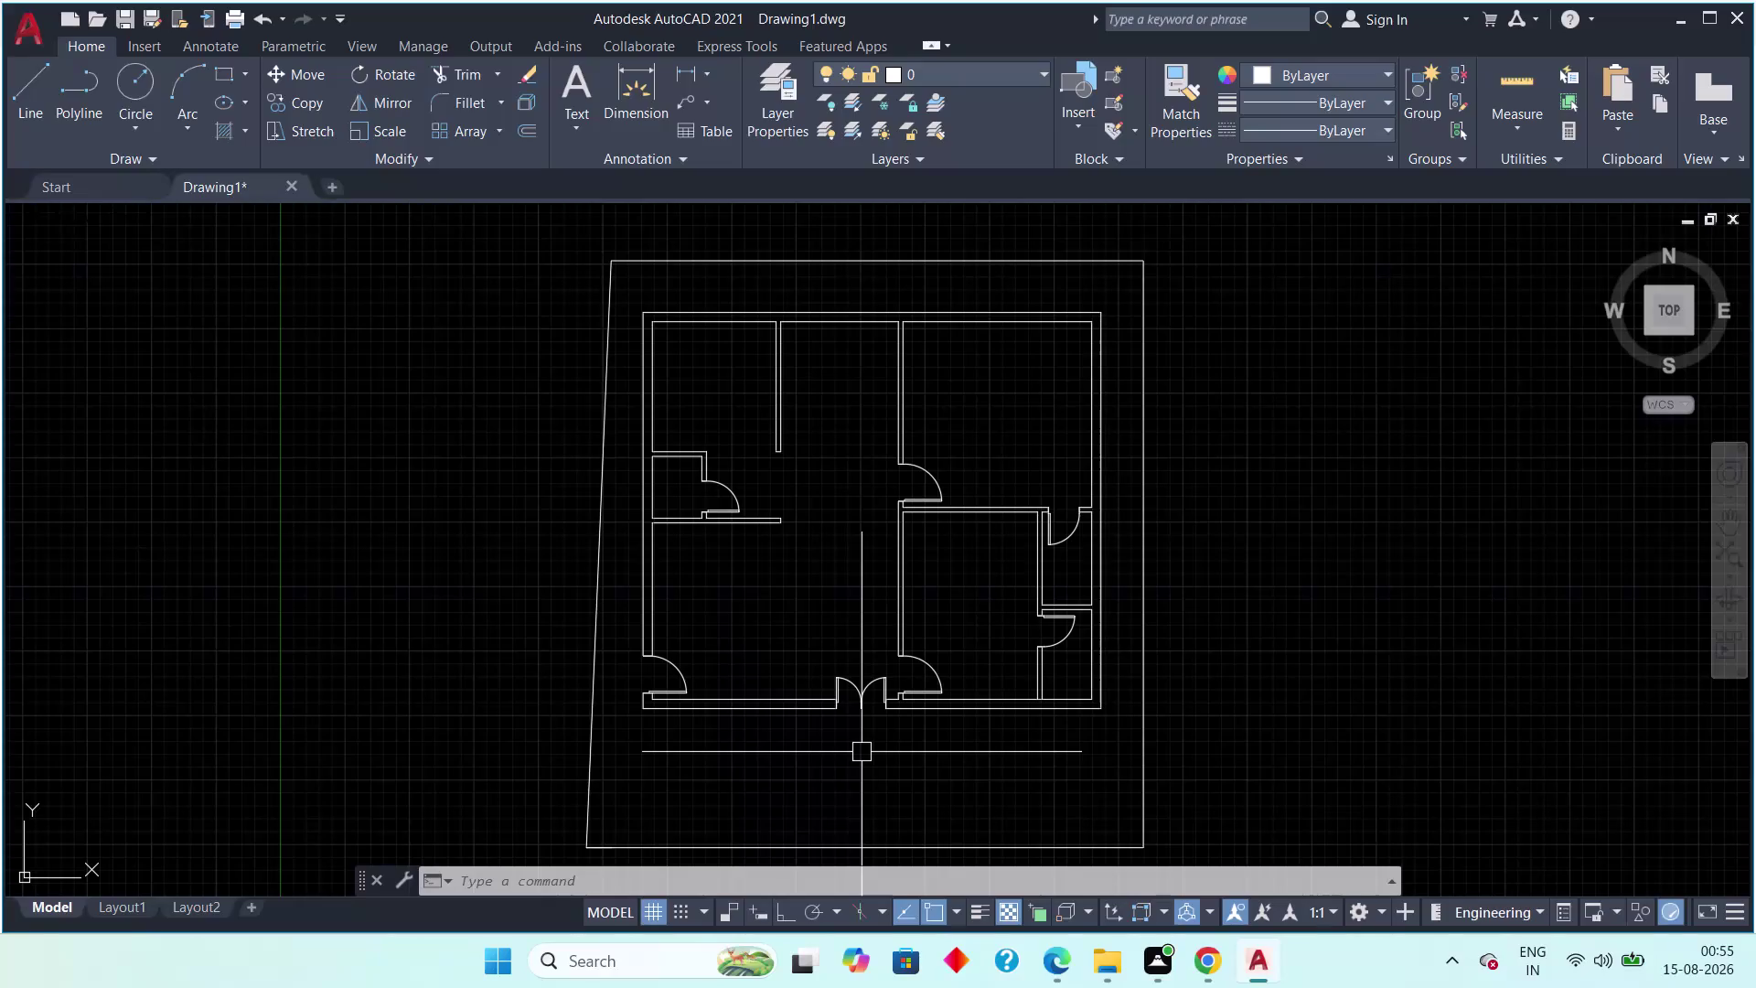
With Ortho on, start a line at the entrance wall and enter a 4' depth.
scroll(down, 3)
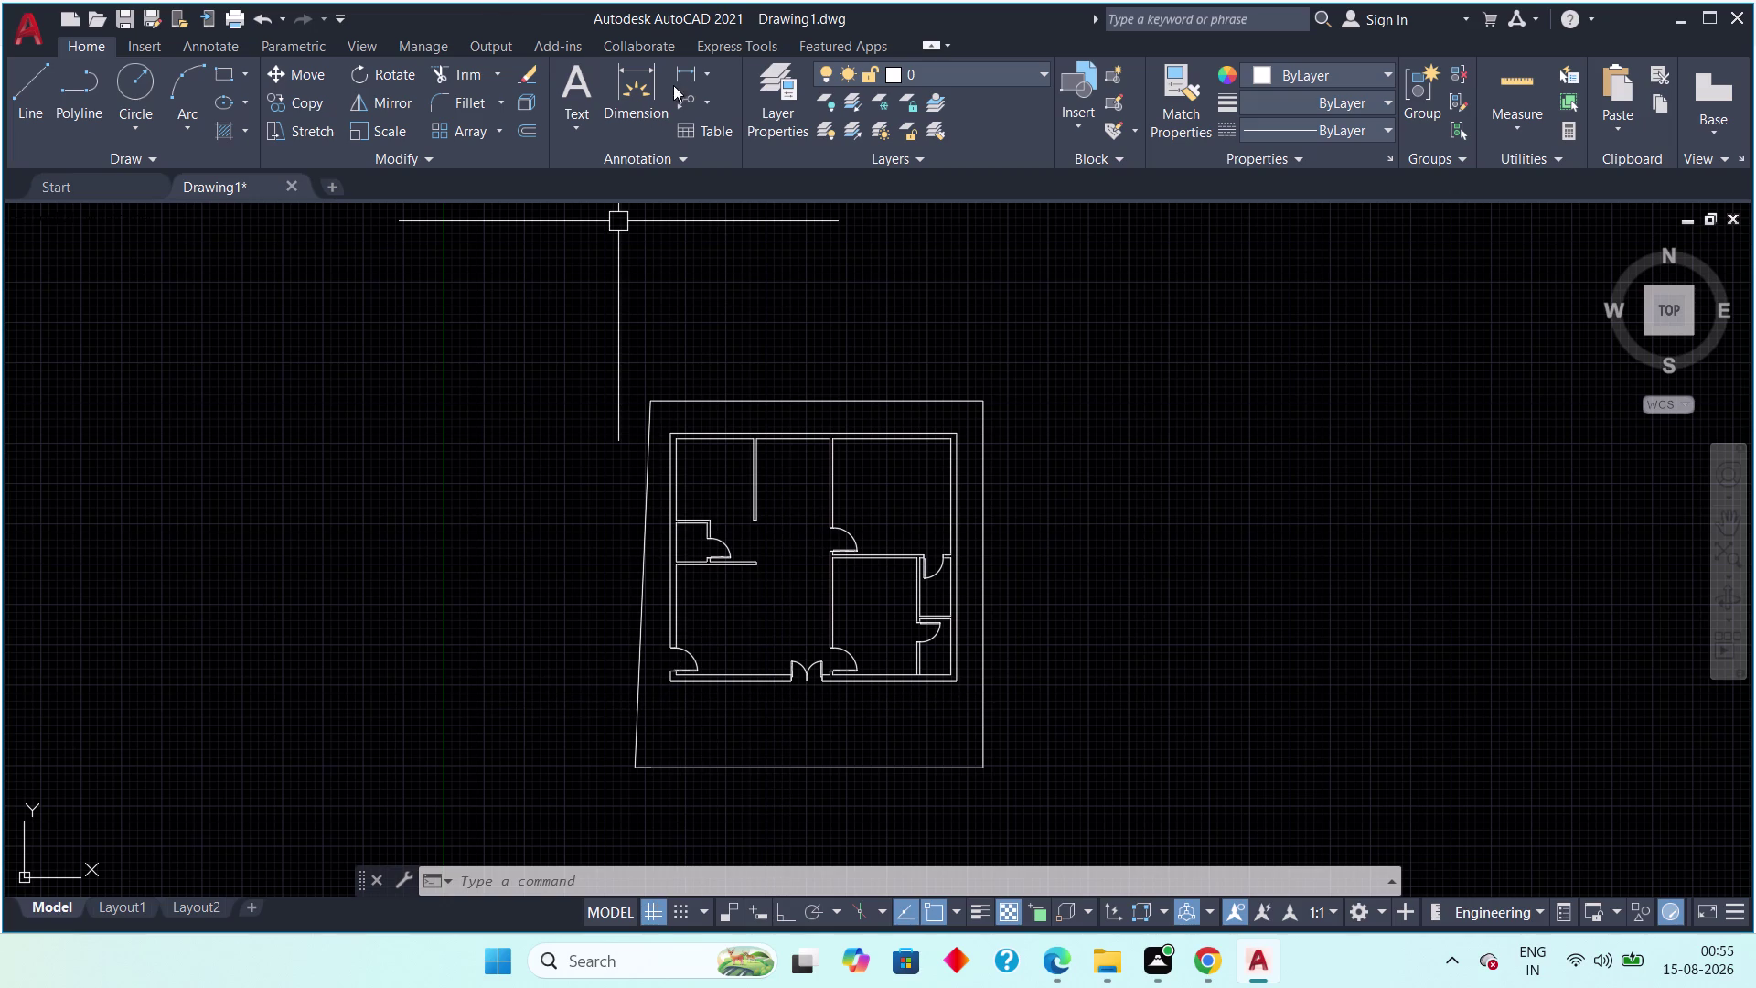
click(32, 94)
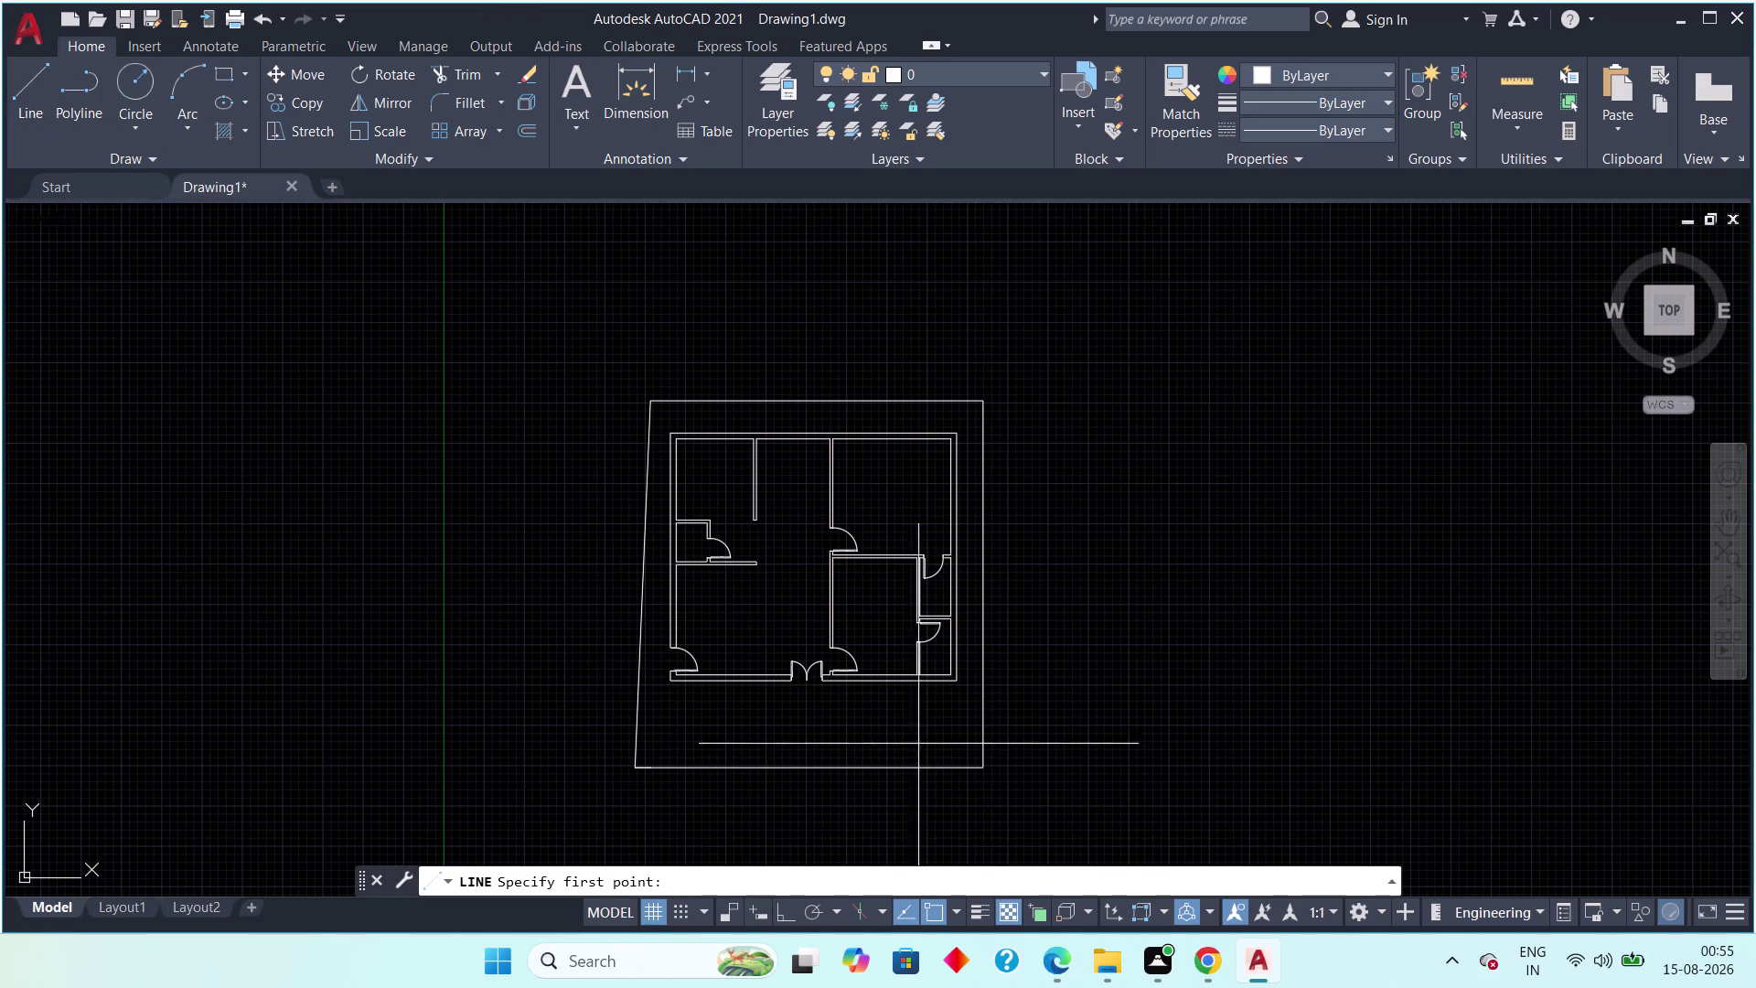
scroll(up, 3)
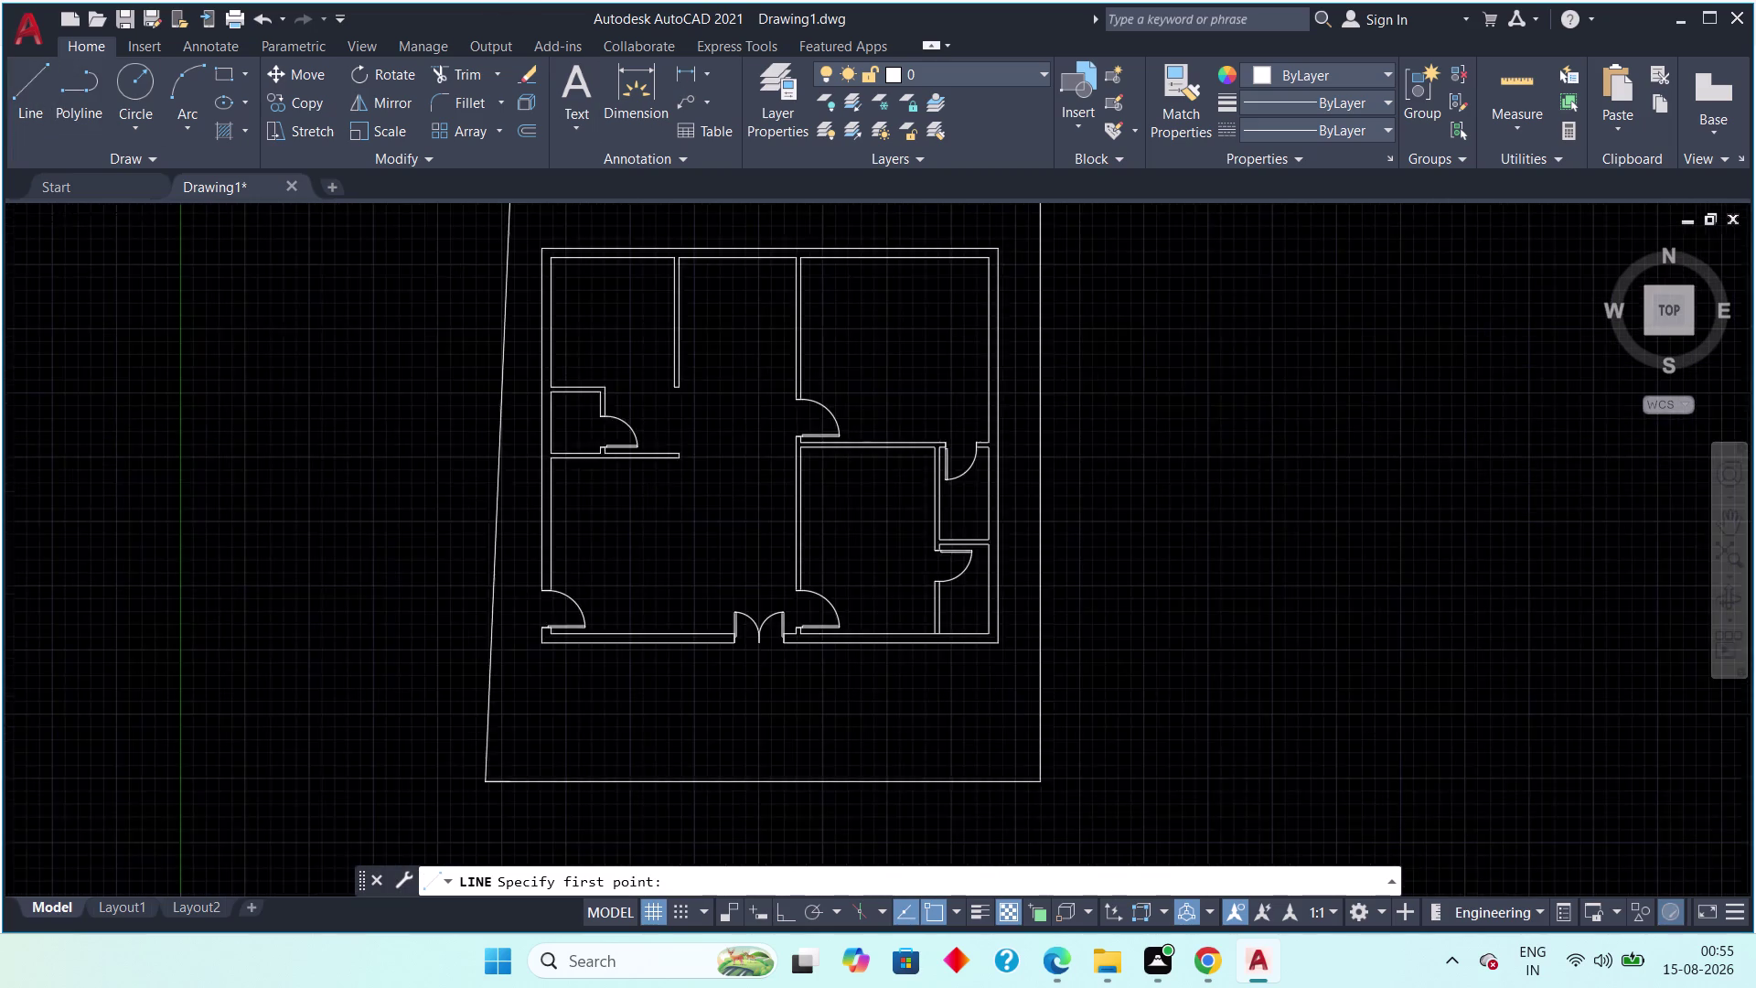
scroll(up, 3)
middle_drag(675, 613, 706, 752)
click(590, 387)
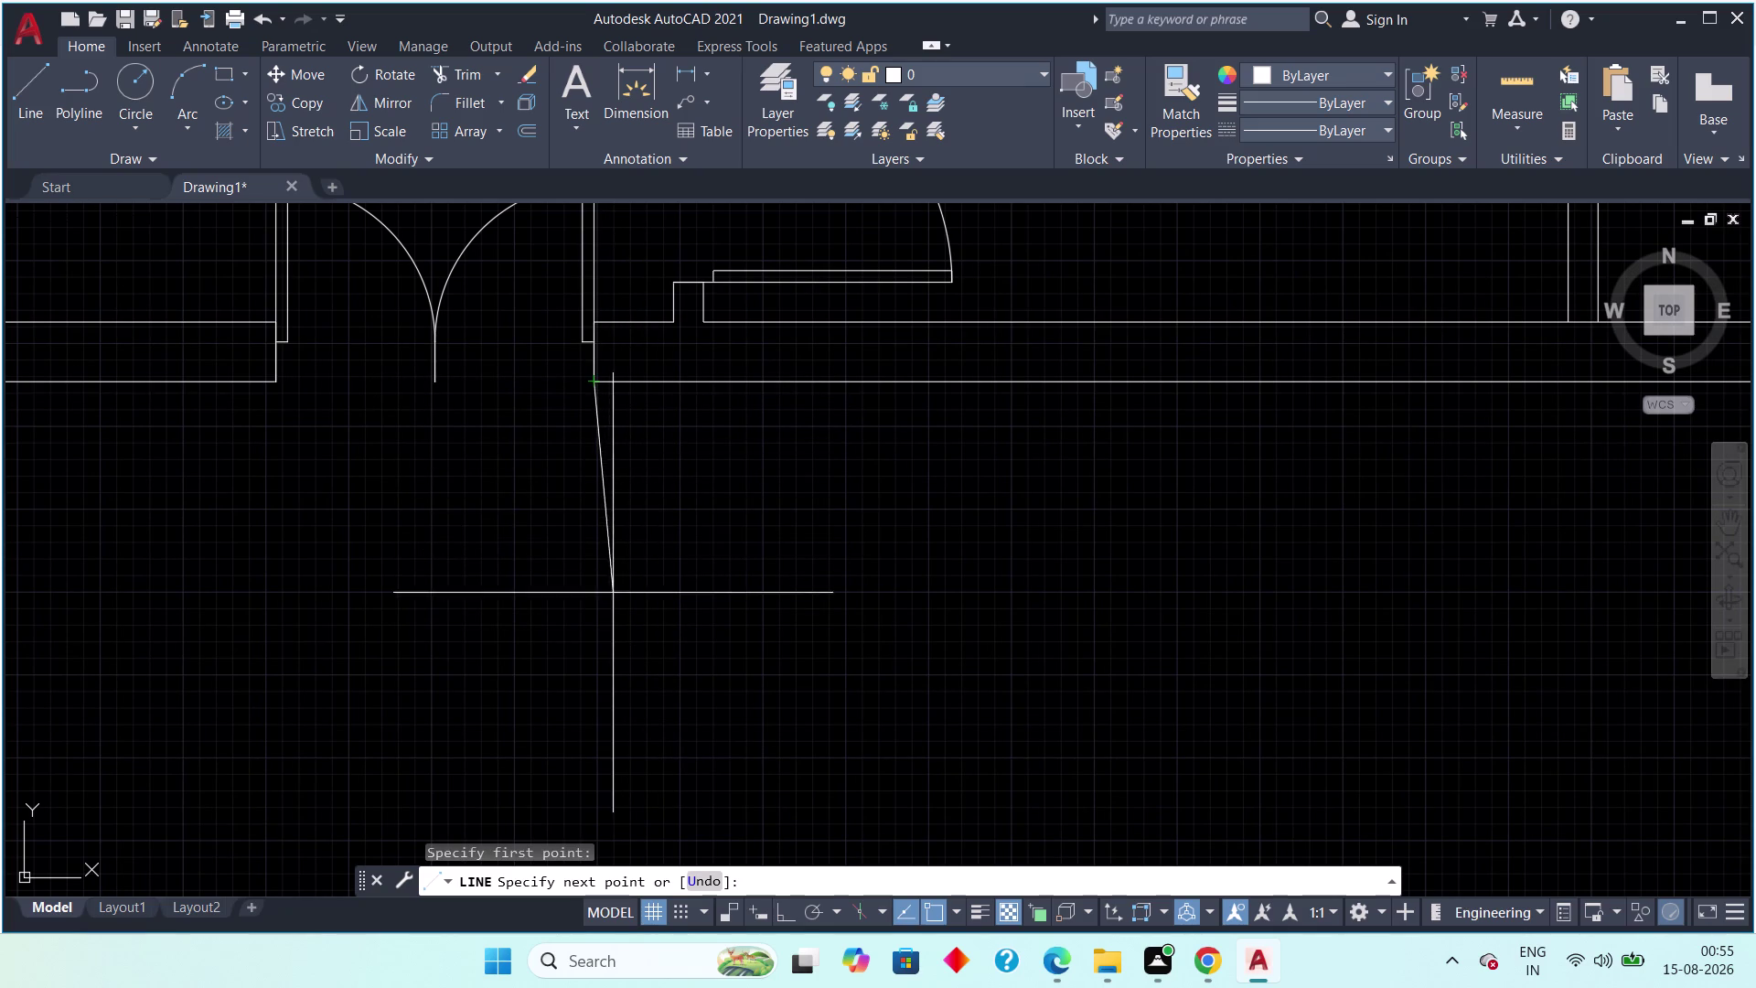
key(F8)
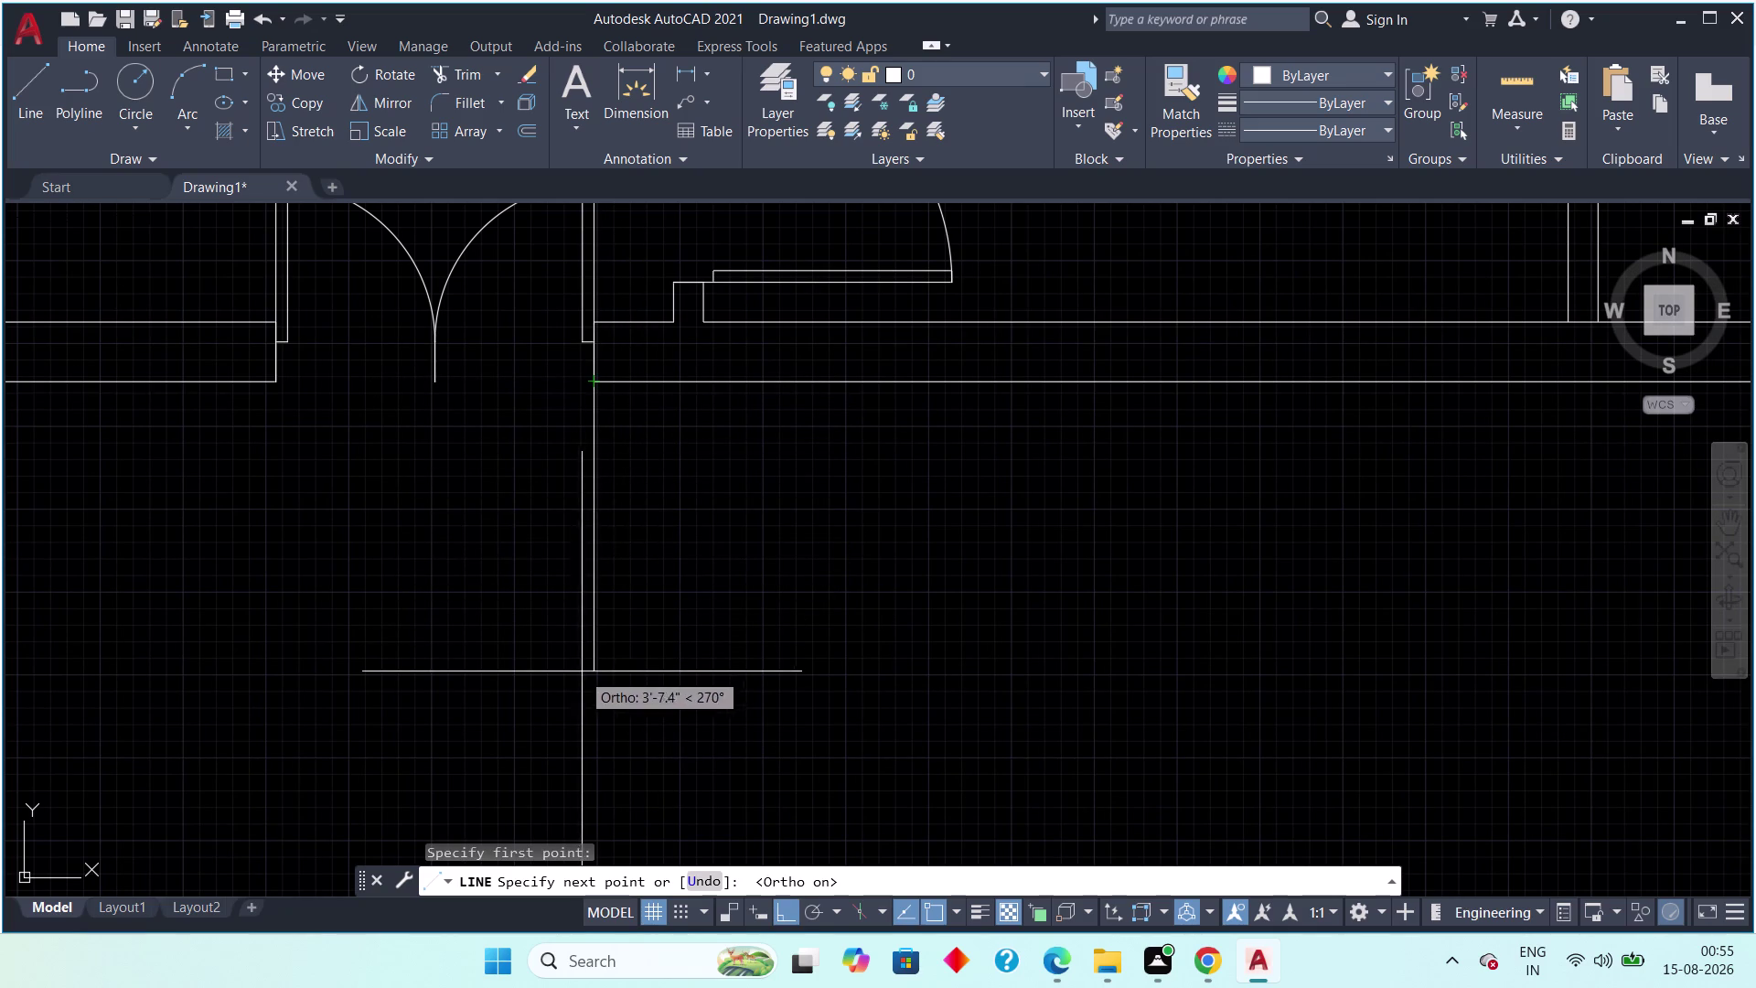
scroll(down, 3)
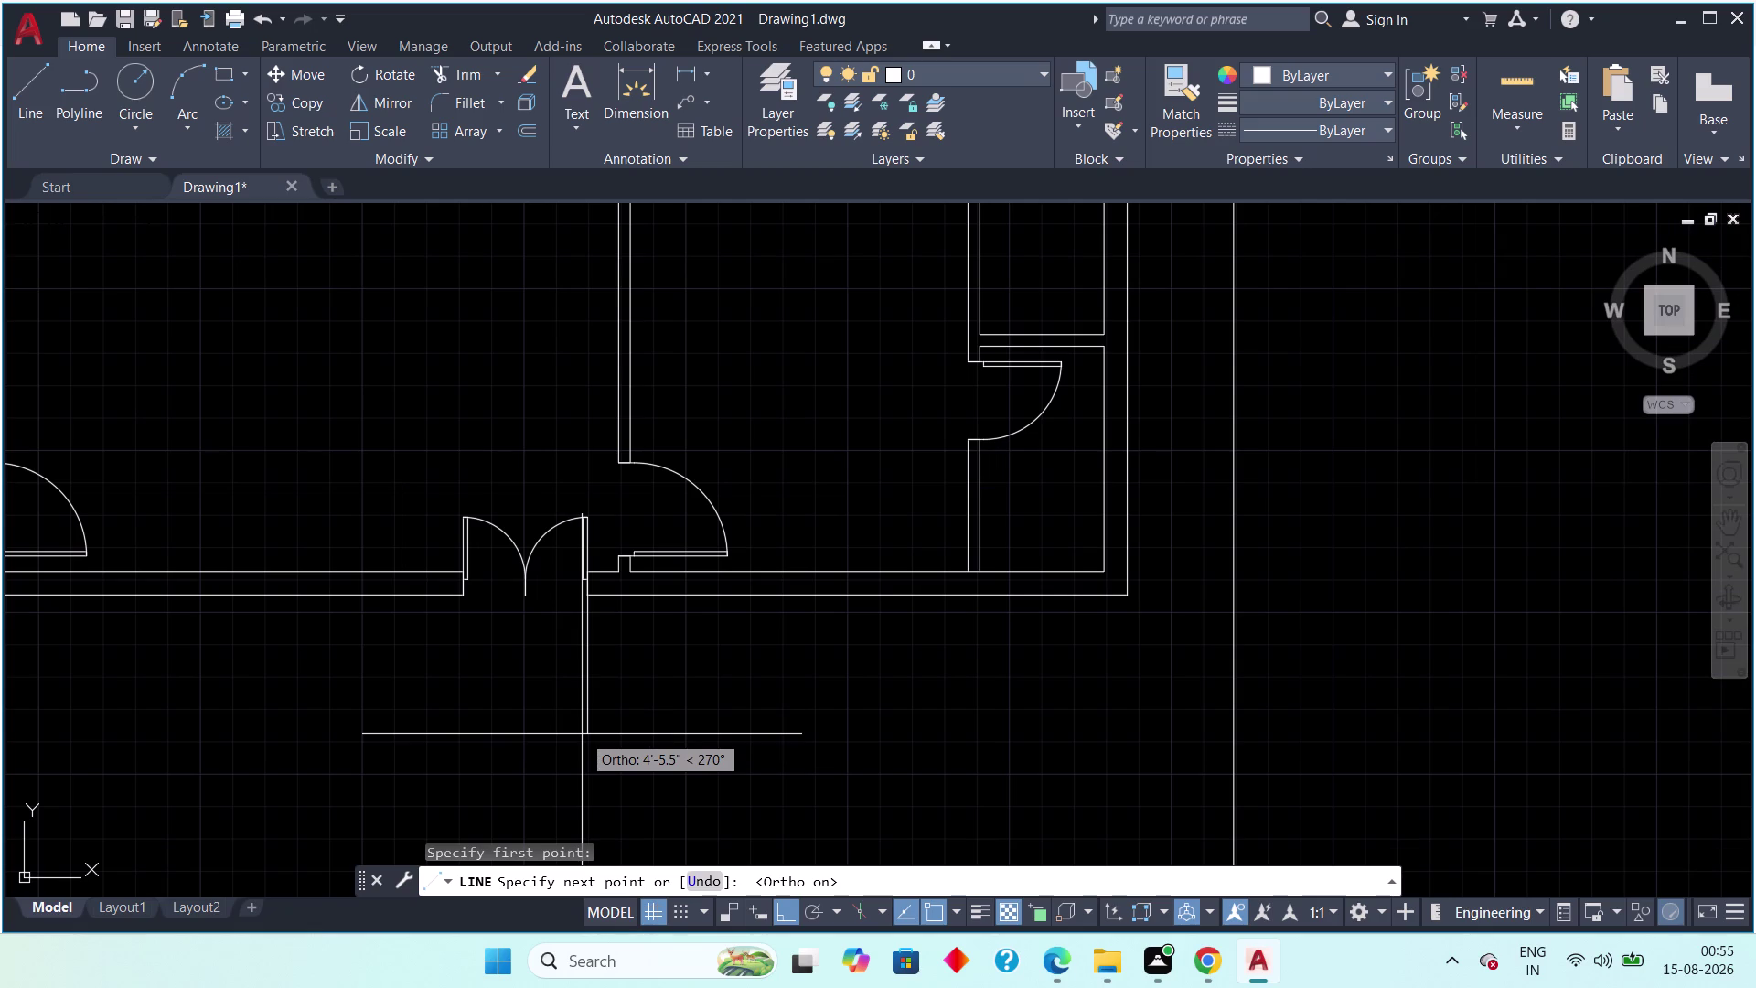
text(4';)
key(Return)
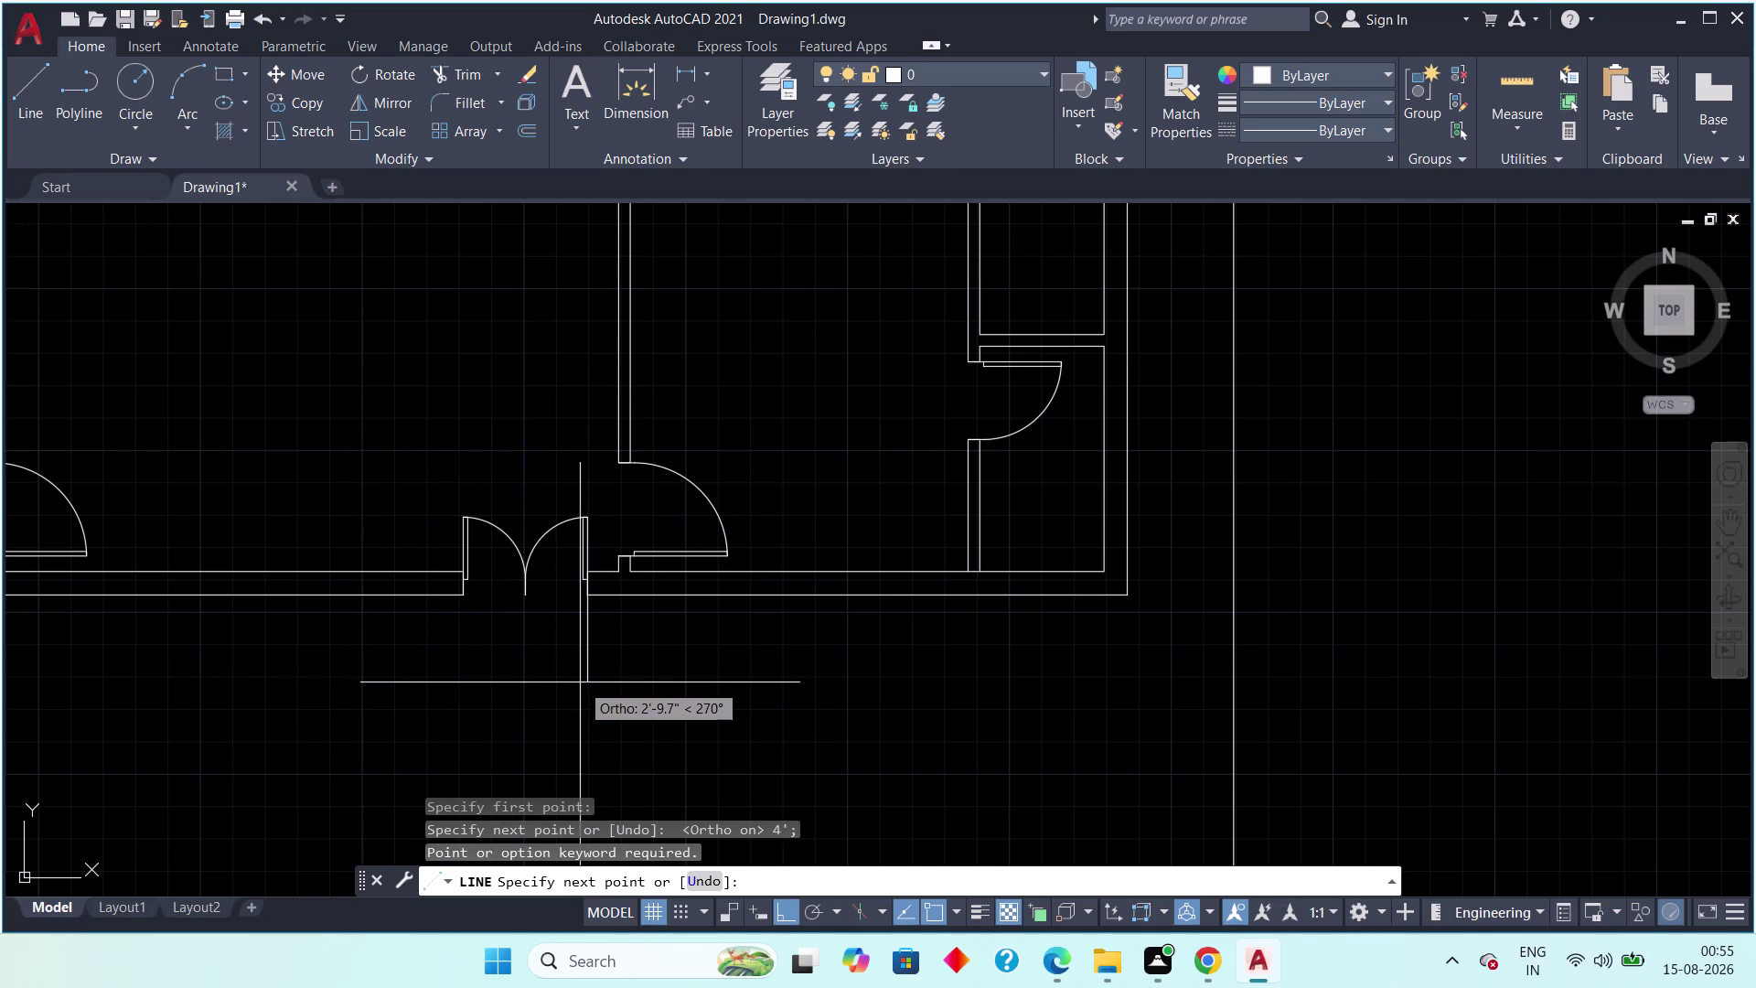
Re-enter the 4' porch depth and set the step outline's next corner.
key(4)
key(apostrophe)
key(Return)
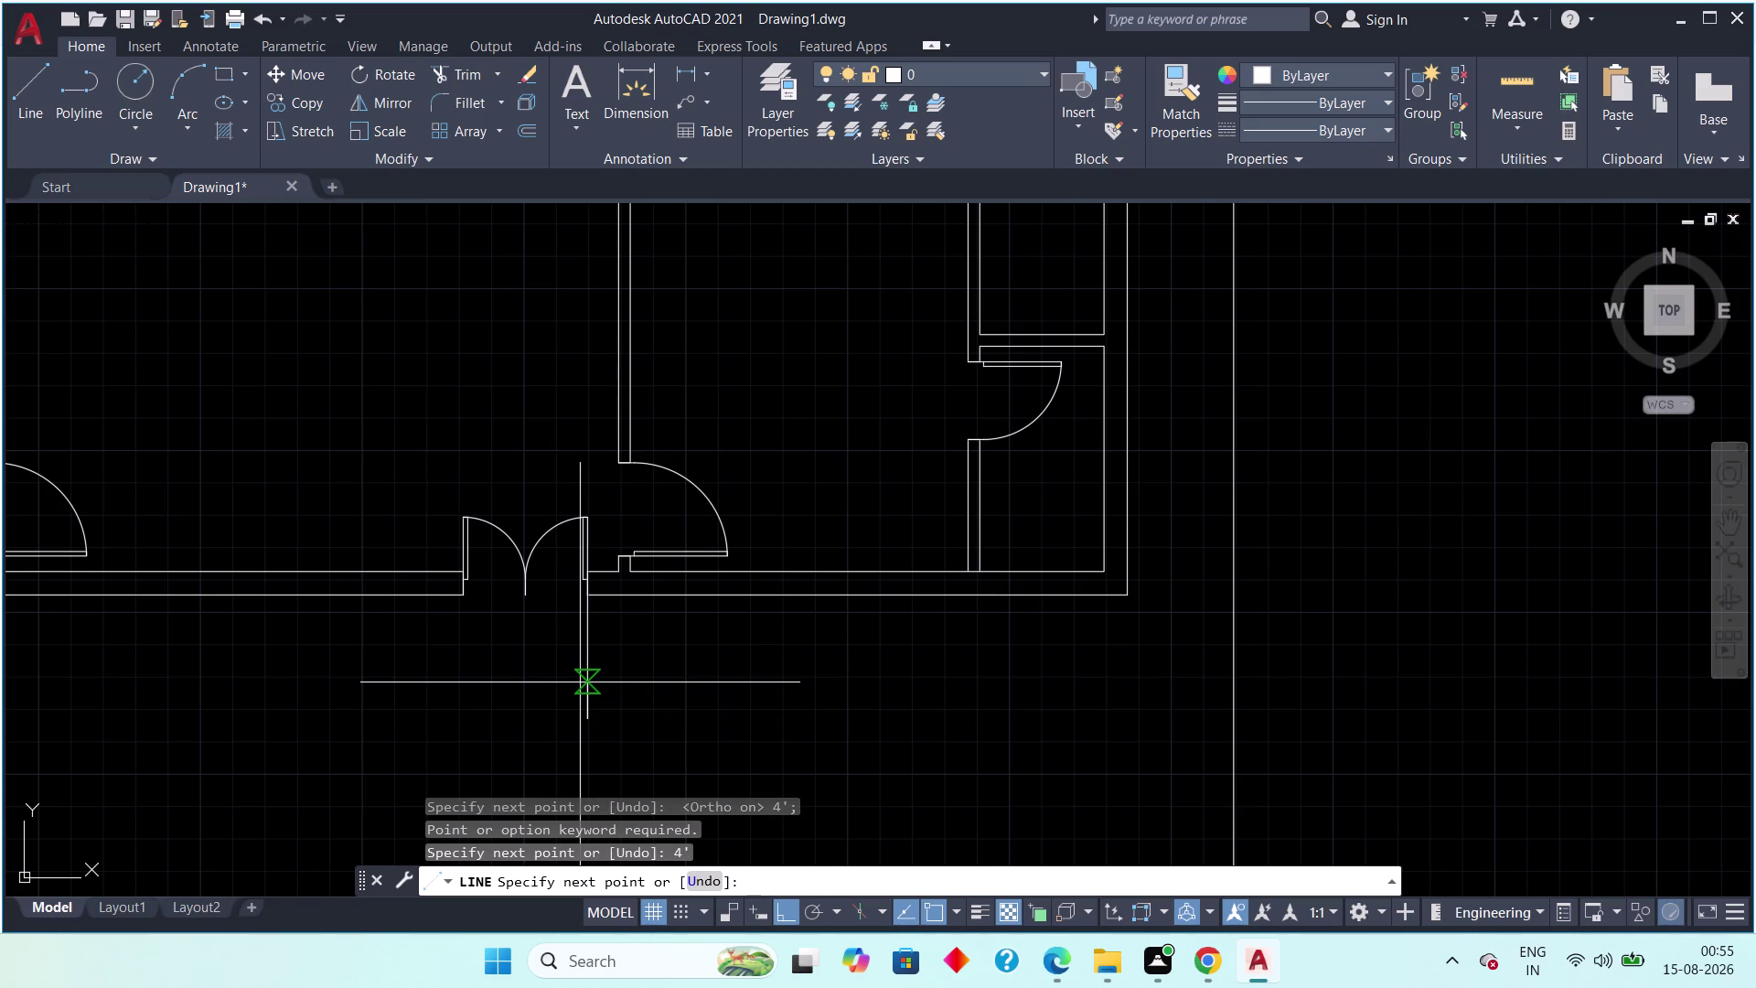
click(388, 777)
key(Escape)
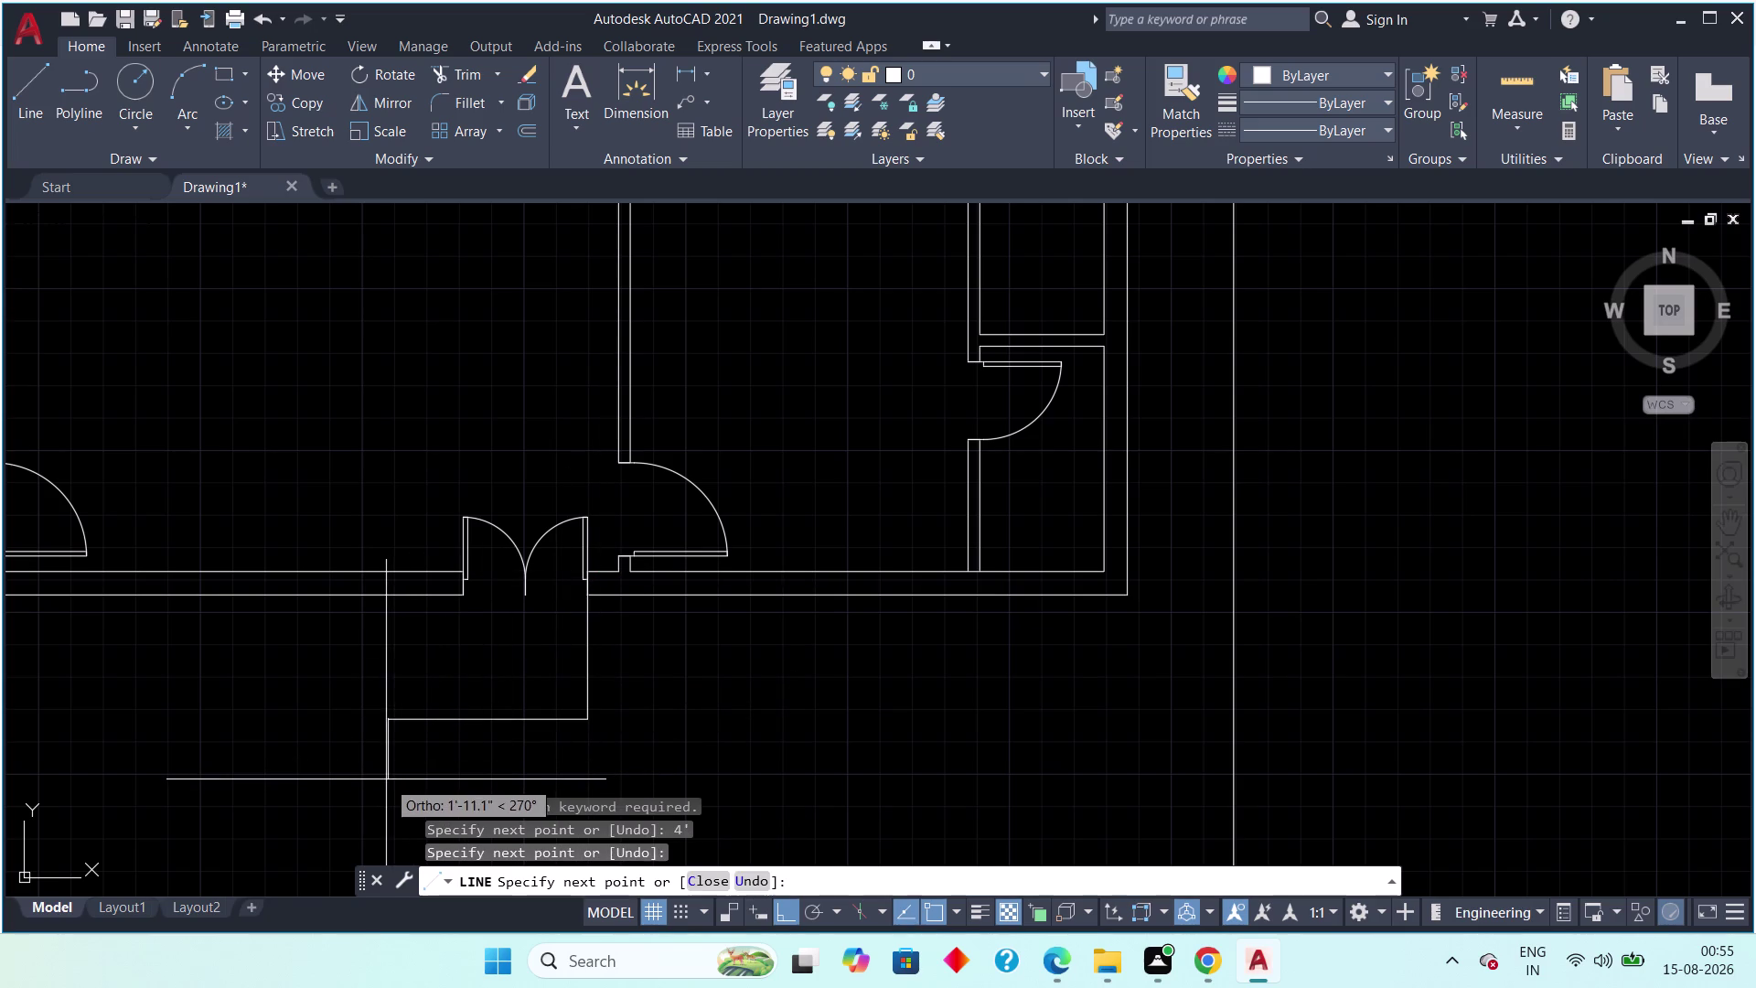
key(space)
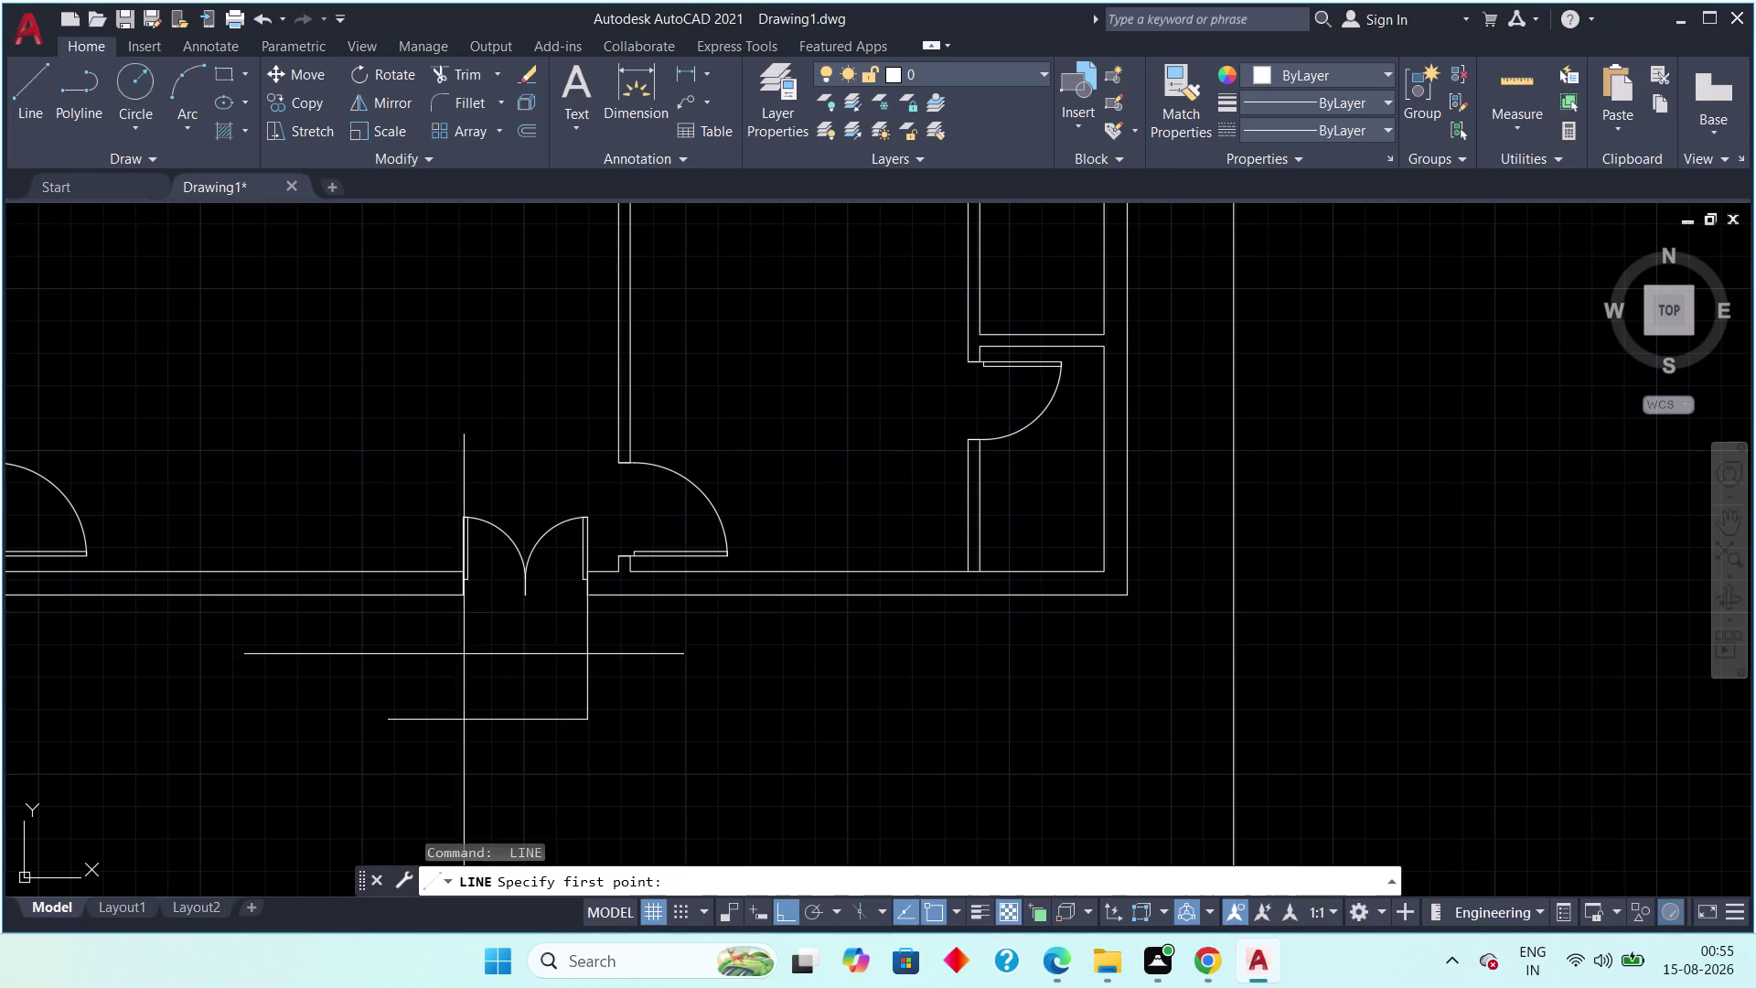
Zoom in on the doorway and restart a line at the door jamb.
scroll(up, 3)
drag(364, 417, 372, 451)
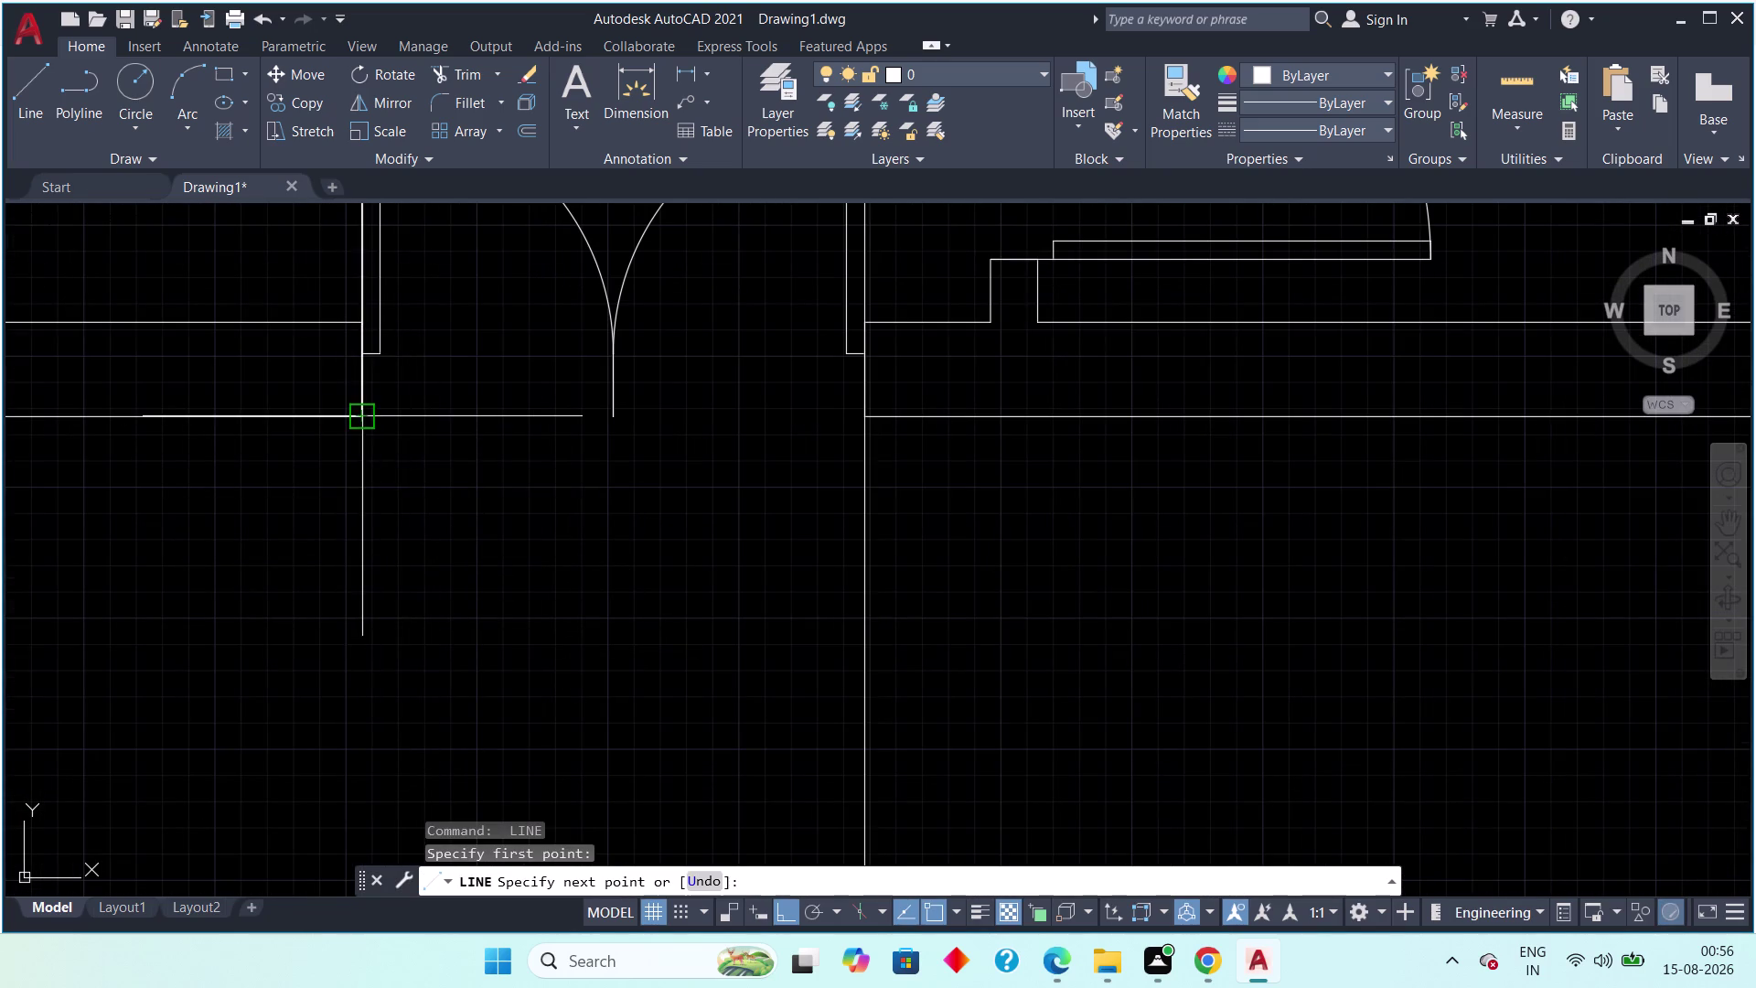
scroll(down, 3)
click(376, 712)
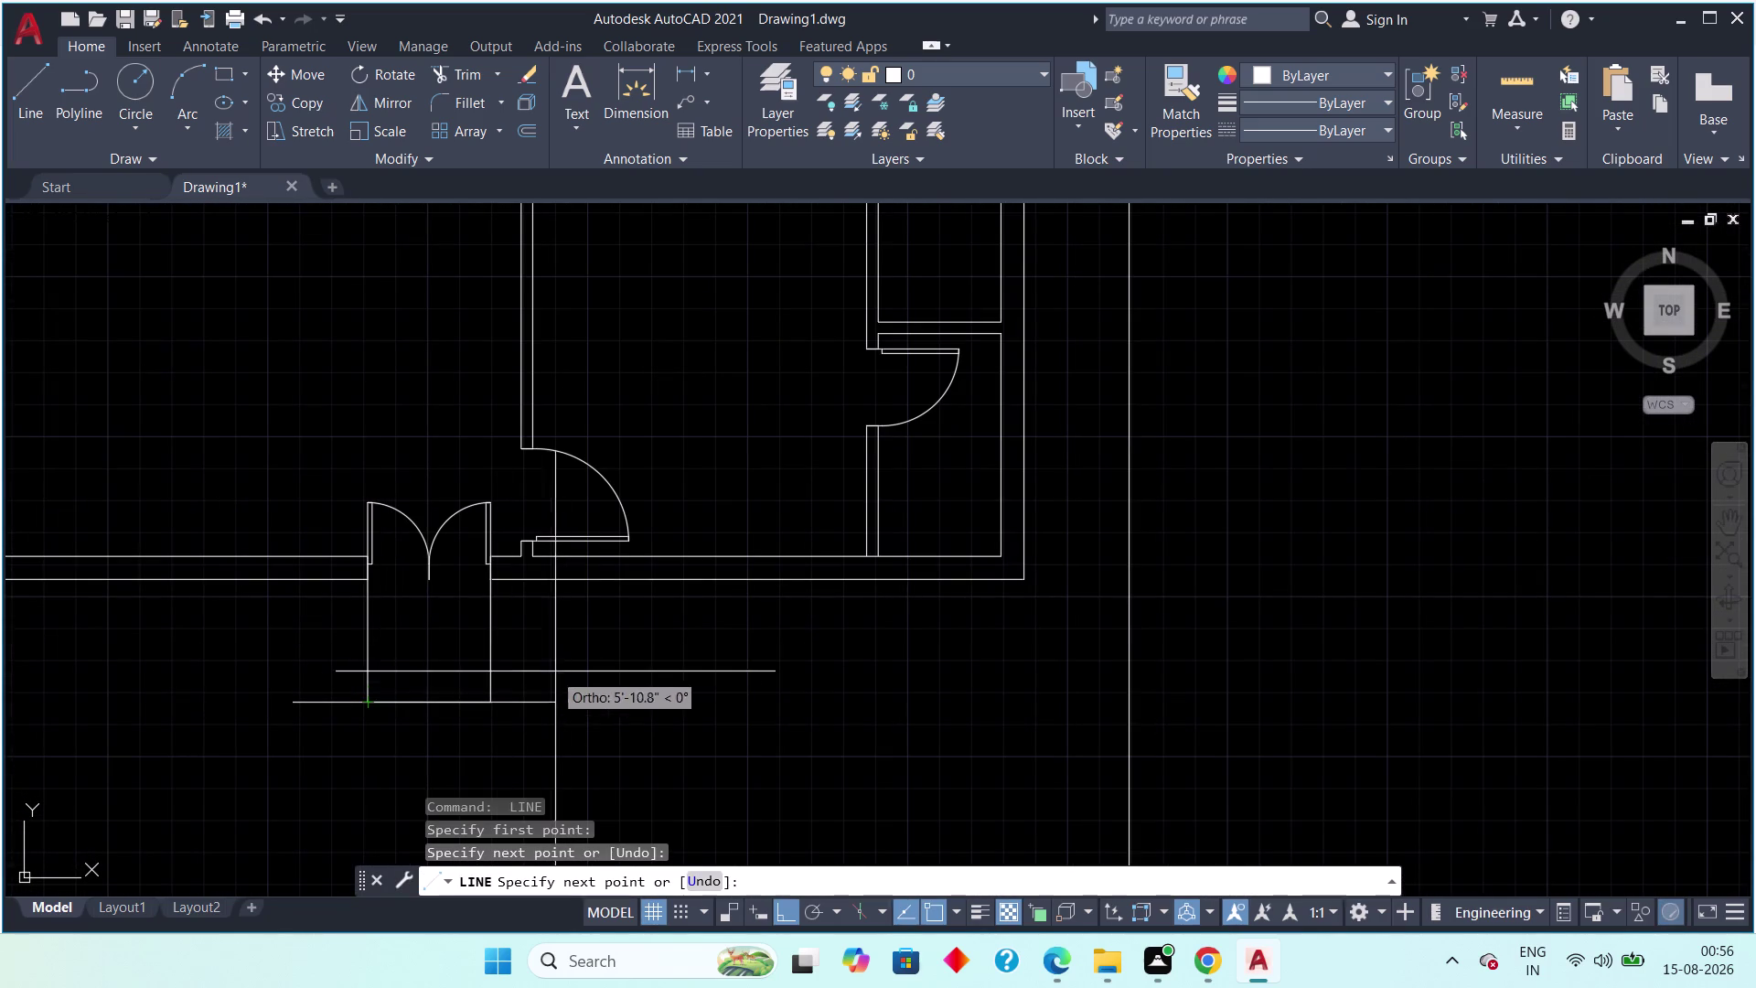
key(Escape)
key(Escape)
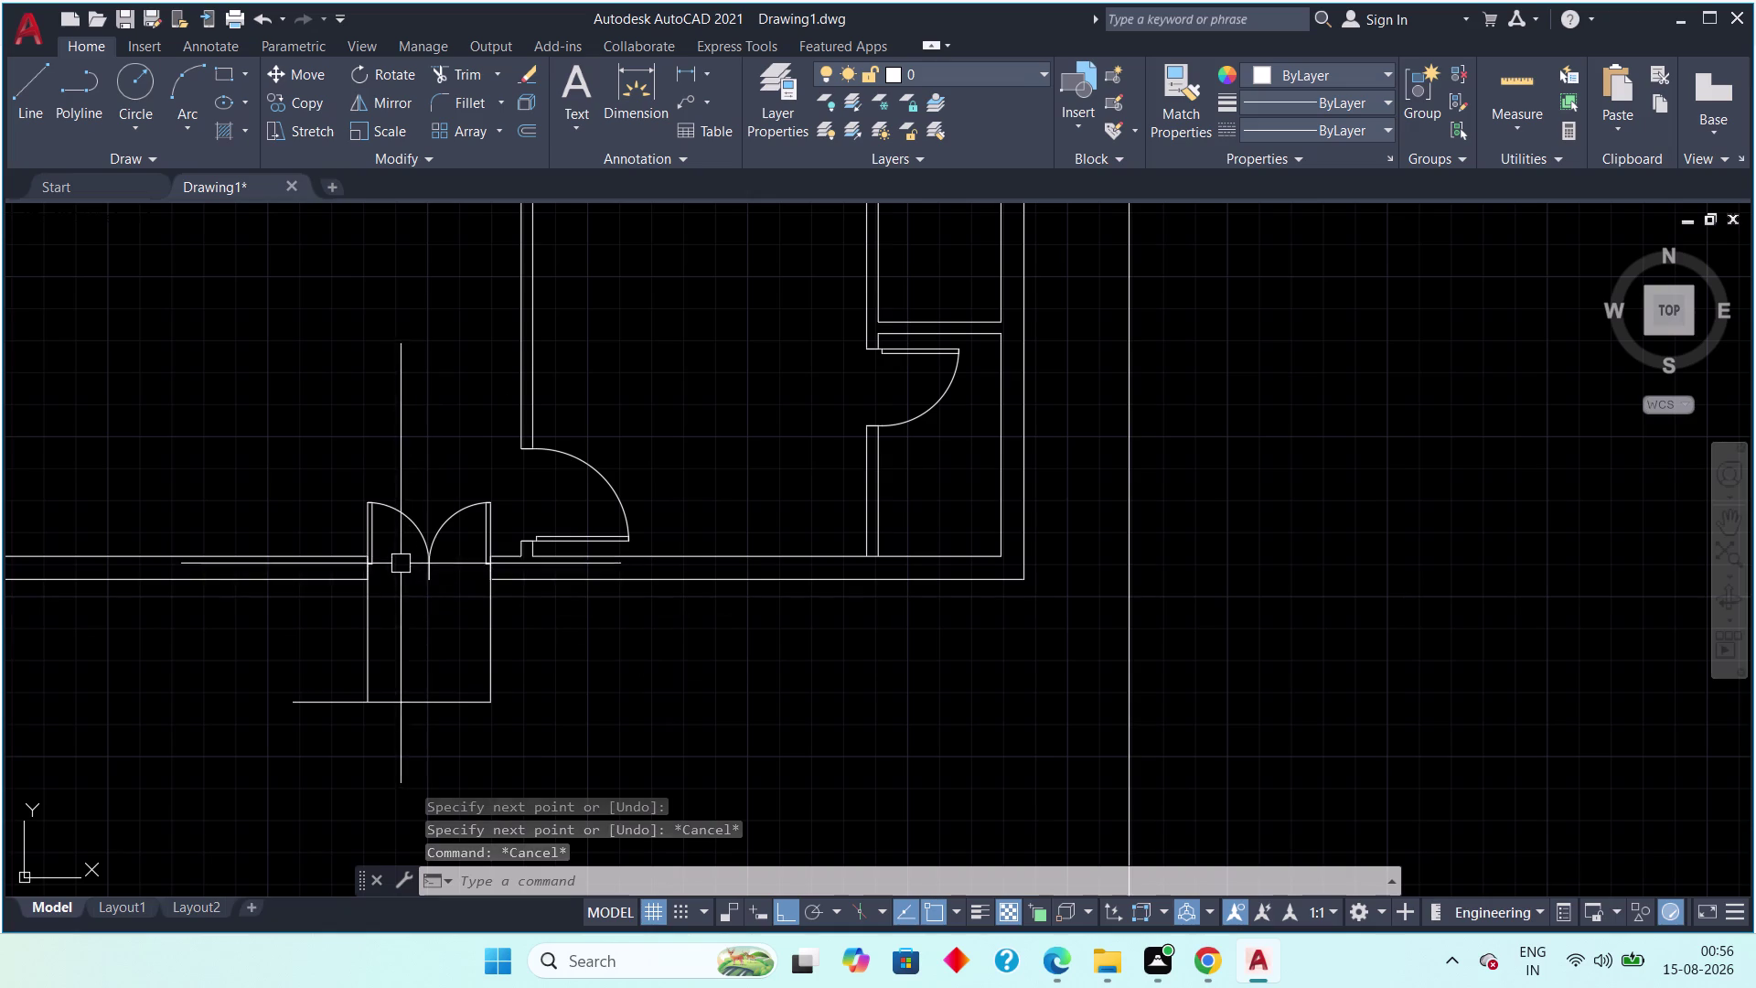
key(space)
key(space)
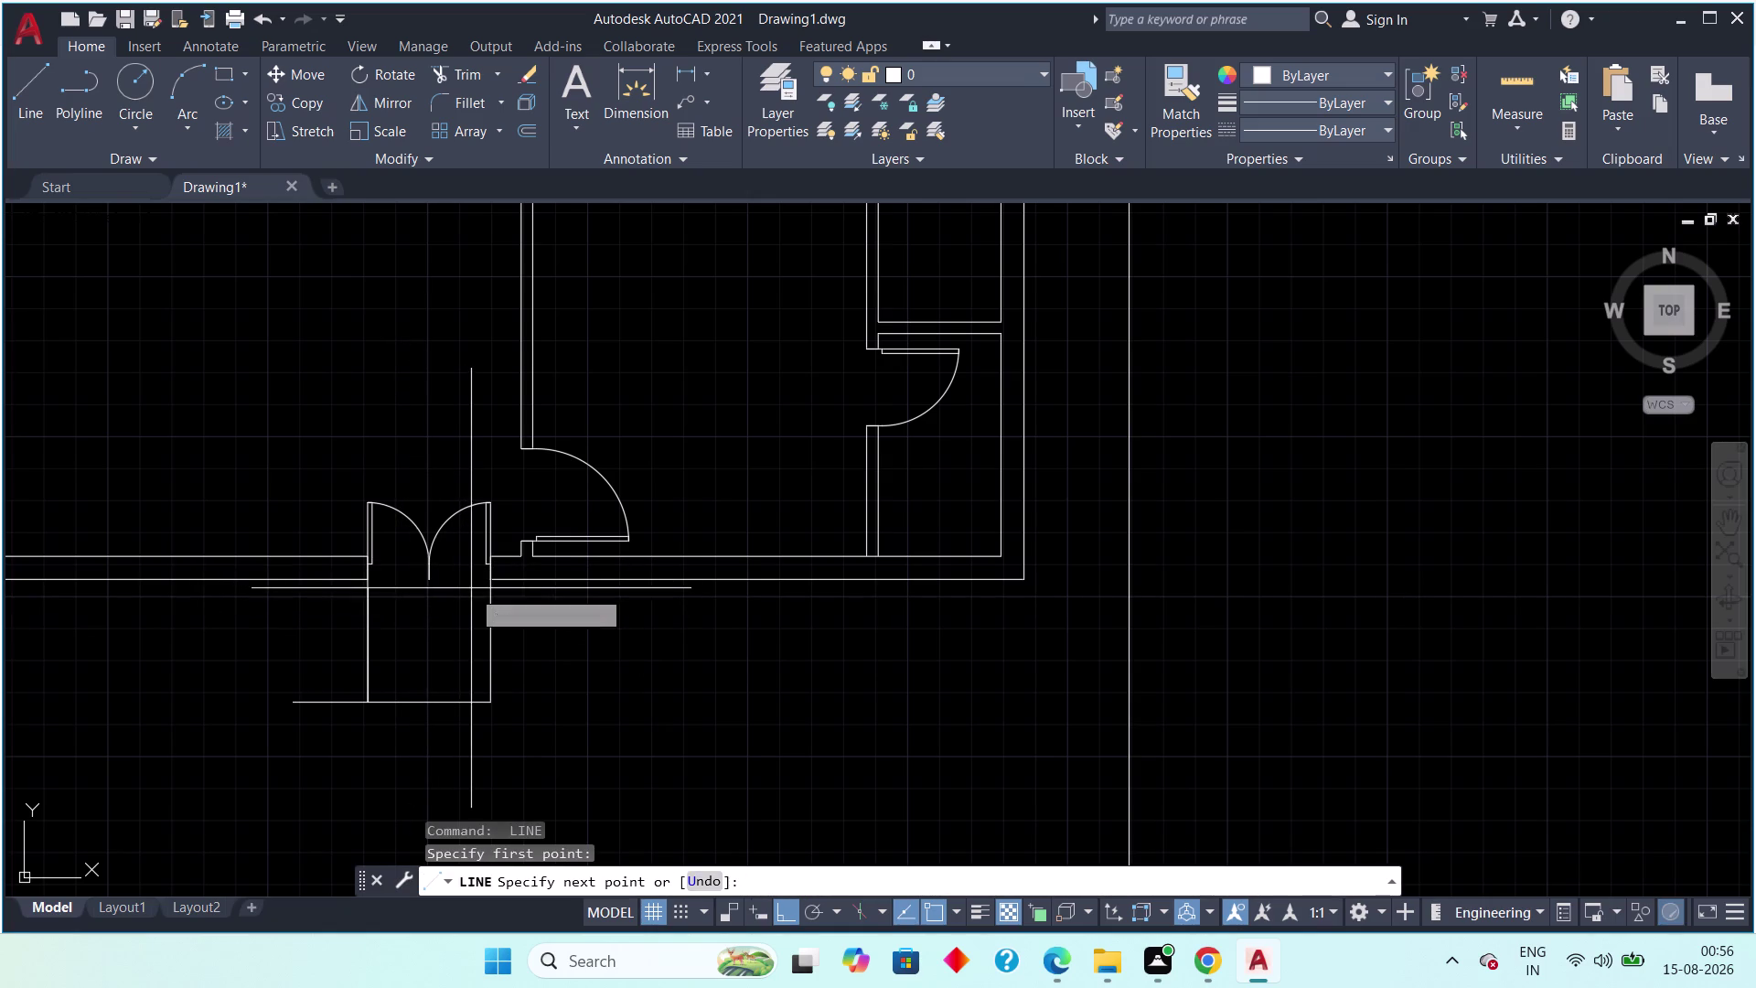
Draw a horizontal line across the landing and erase the stray diagonal line.
click(490, 575)
click(374, 581)
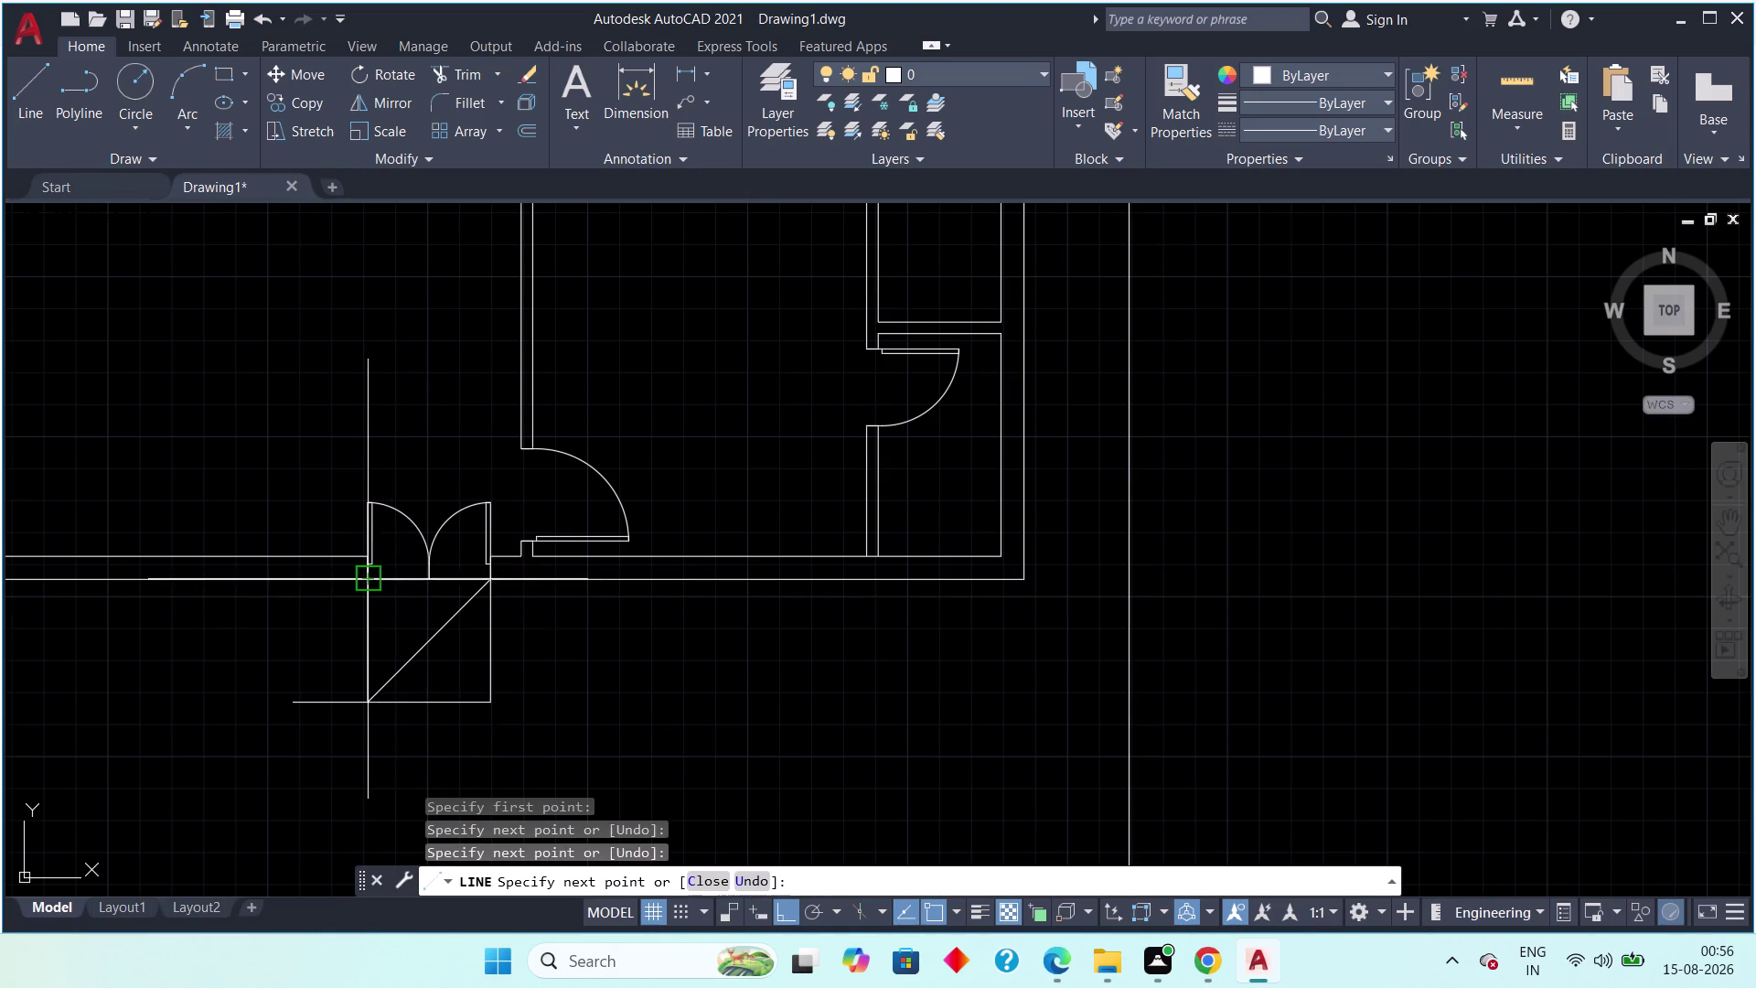
key(Escape)
key(Escape)
click(426, 639)
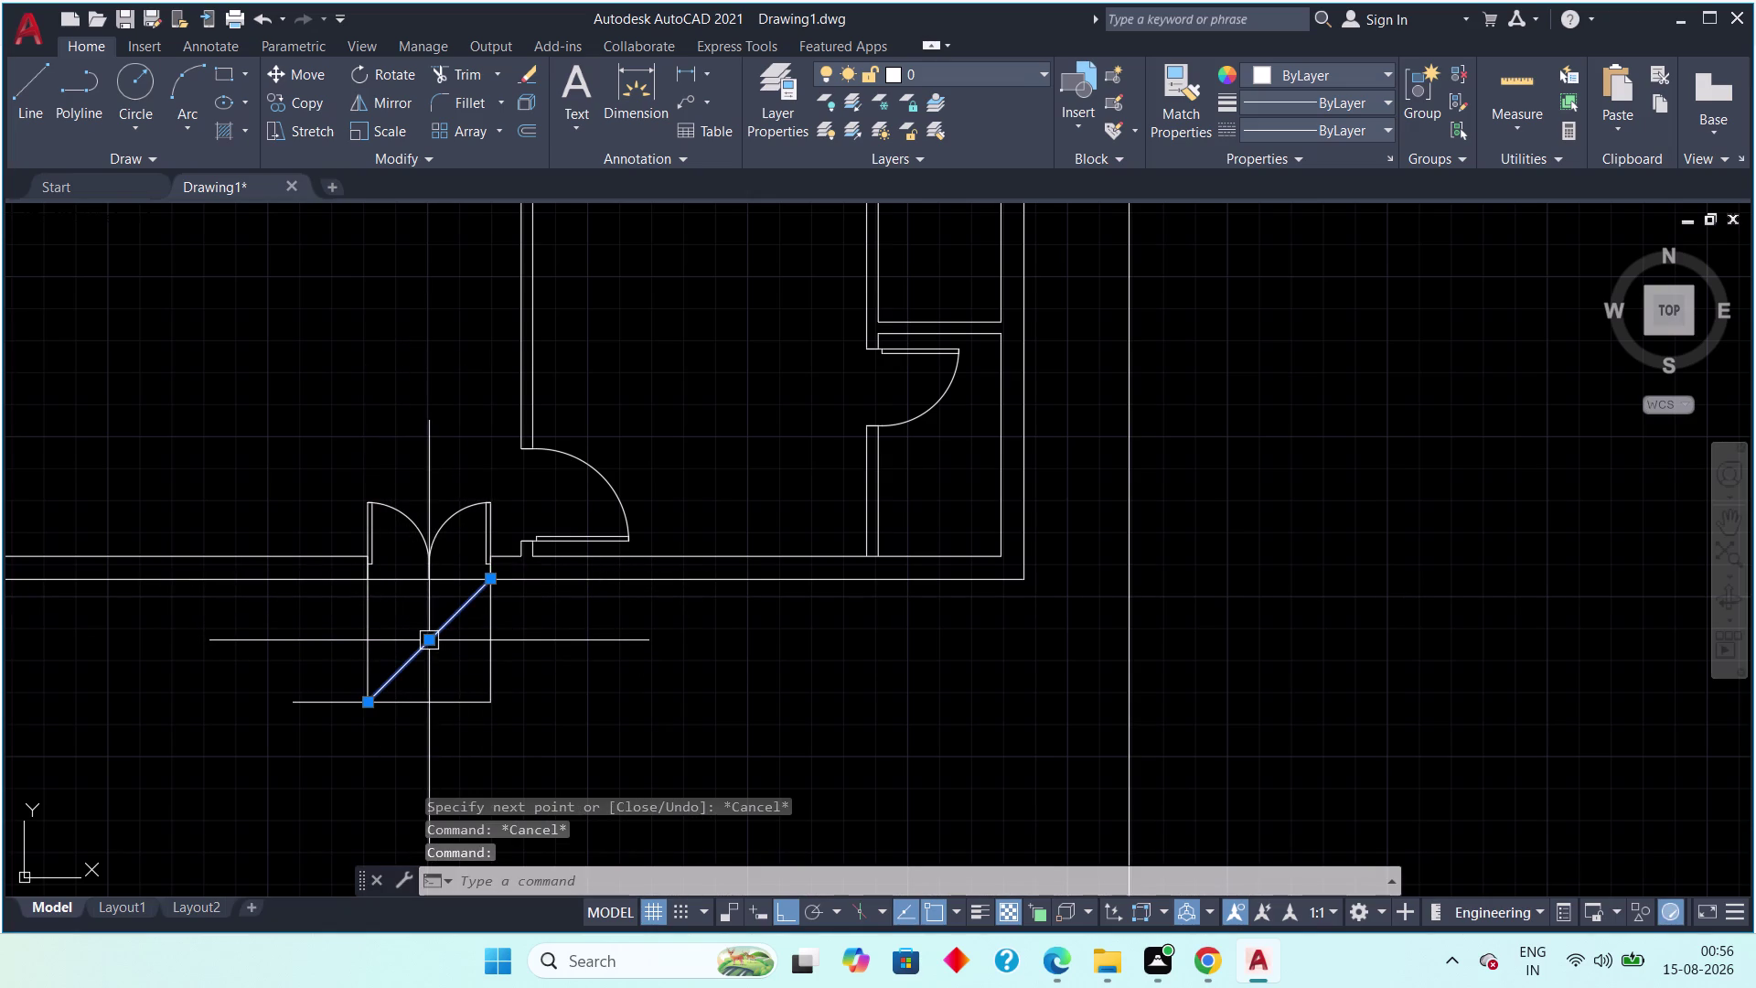
key(Delete)
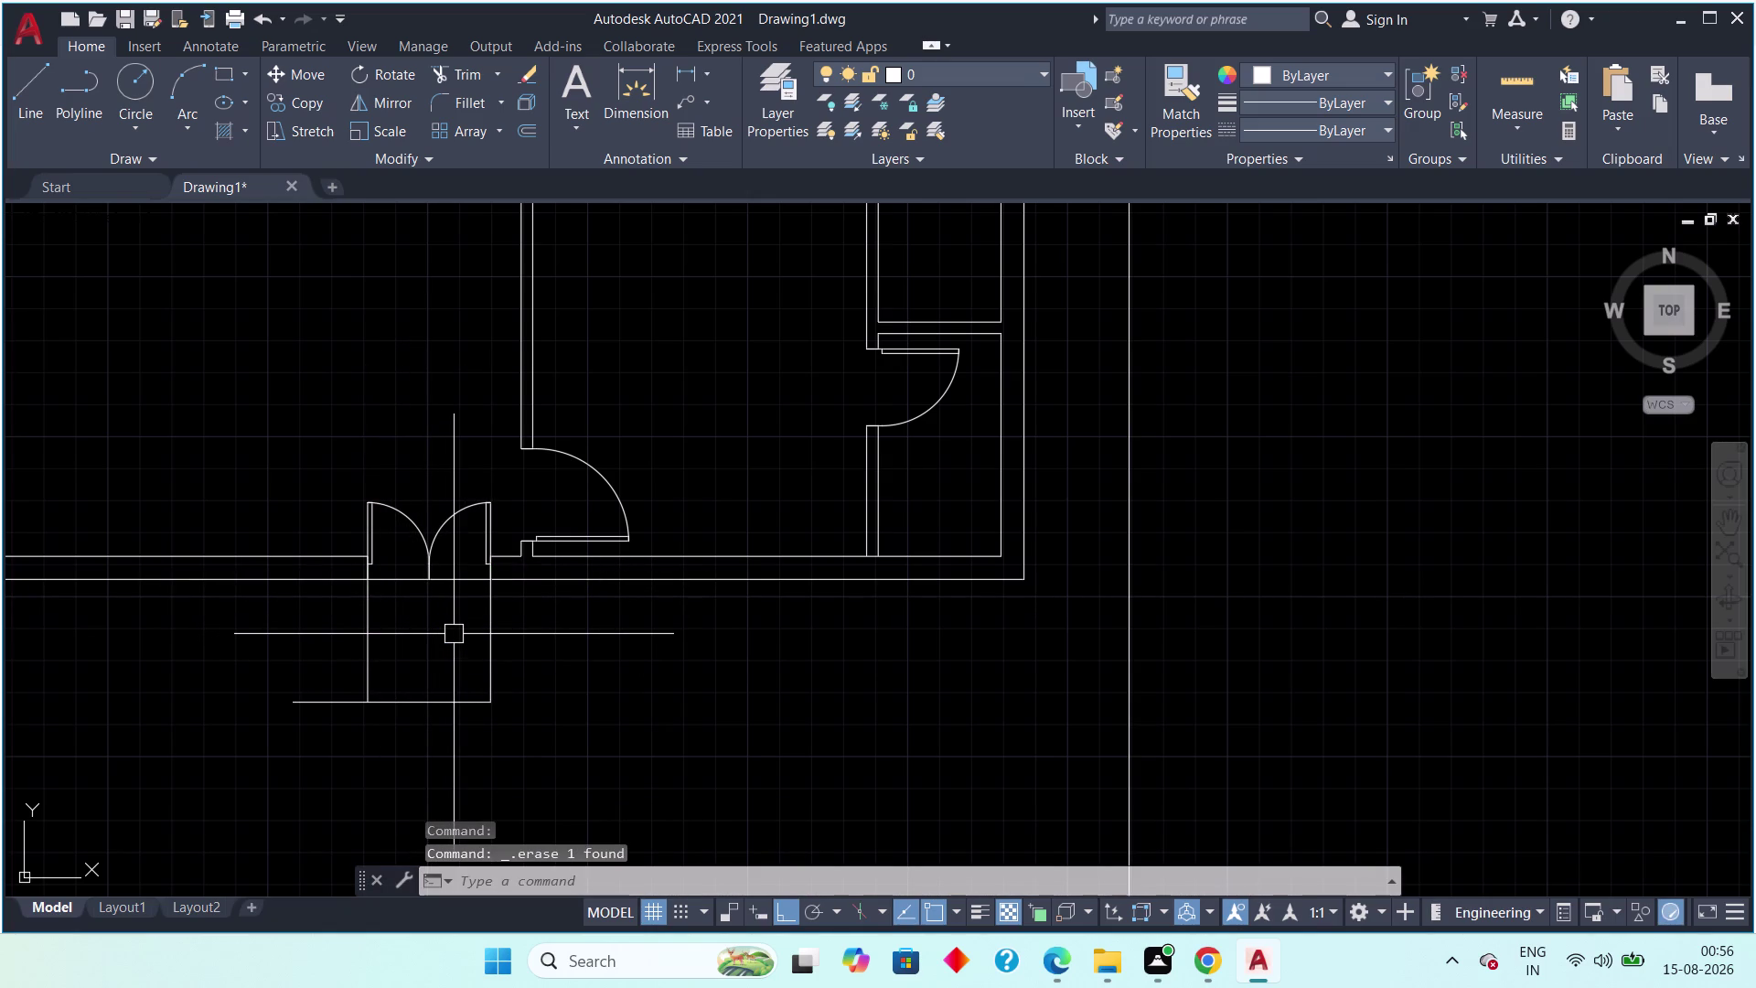
scroll(up, 3)
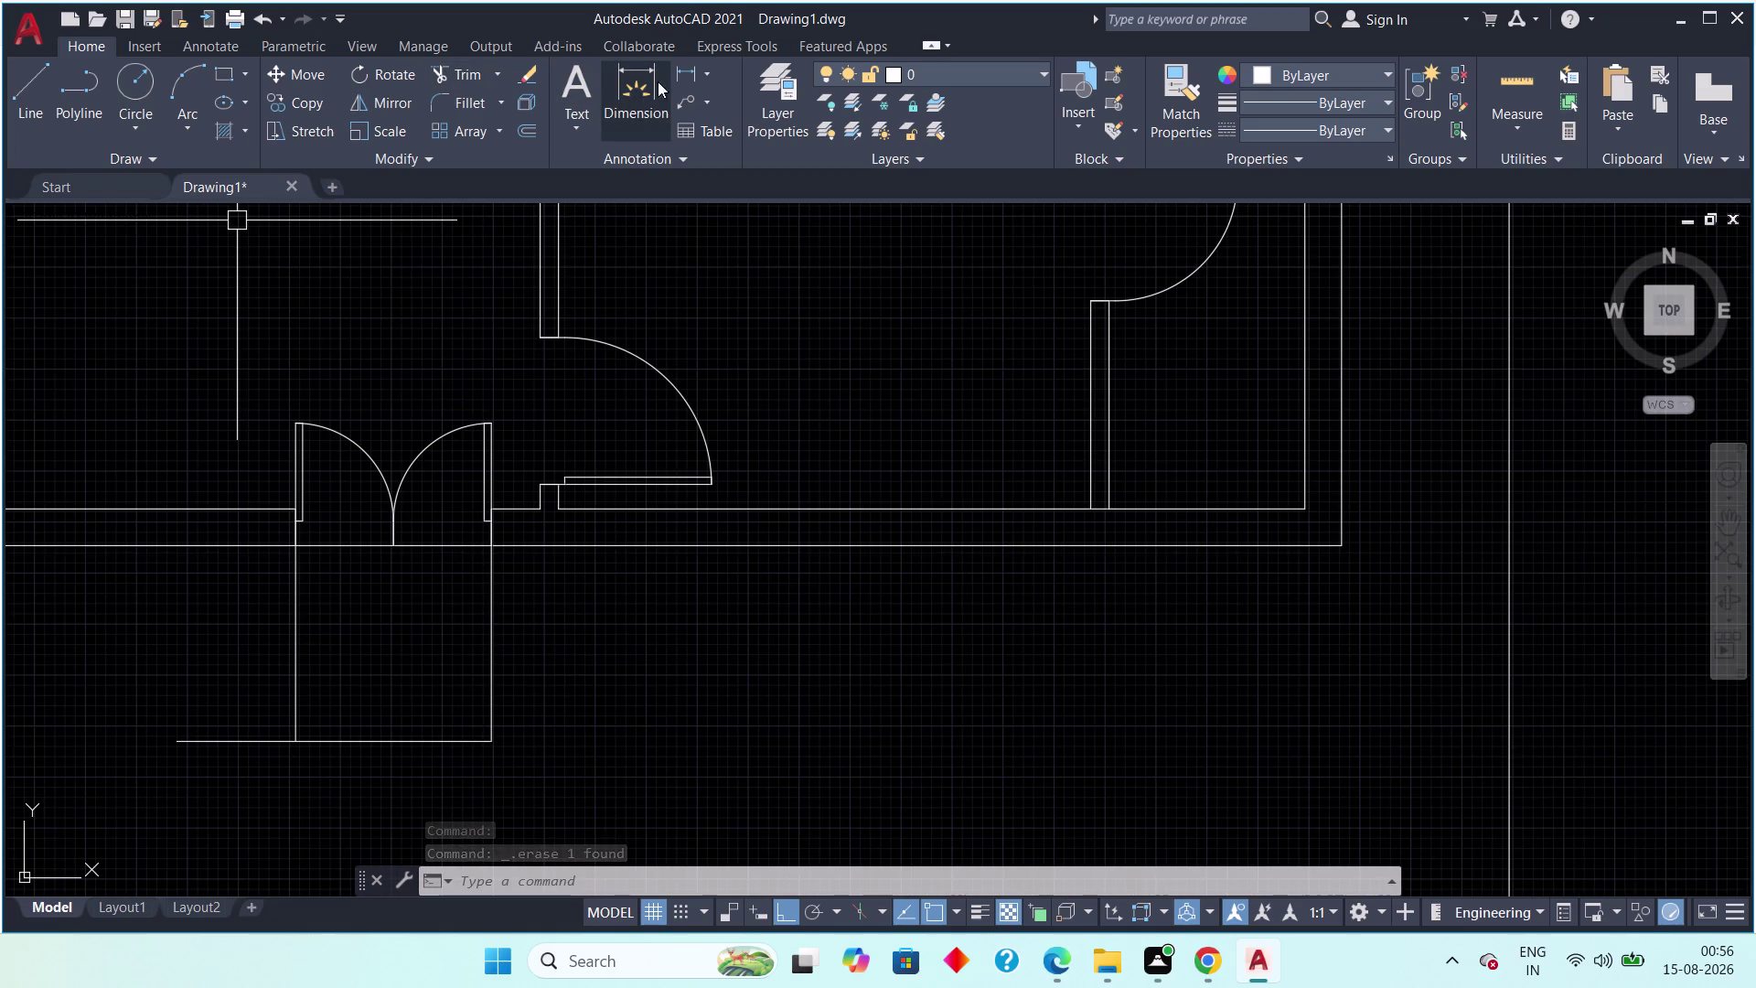
click(676, 71)
click(493, 547)
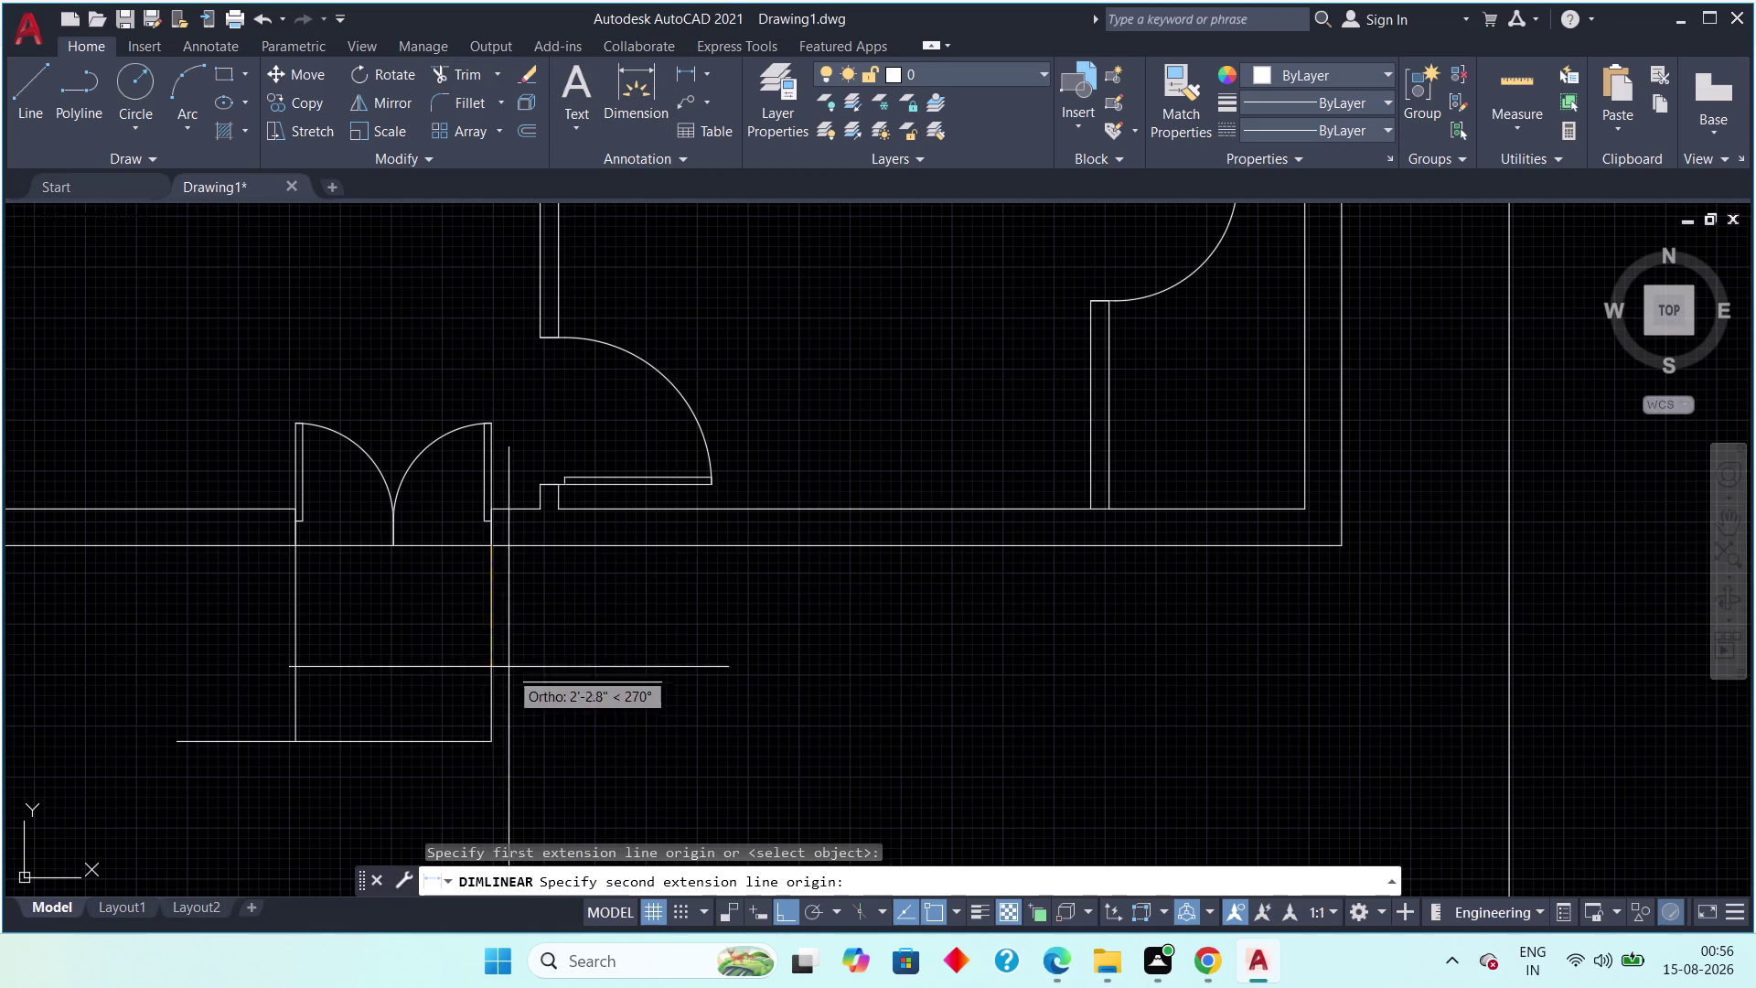
click(491, 734)
click(518, 732)
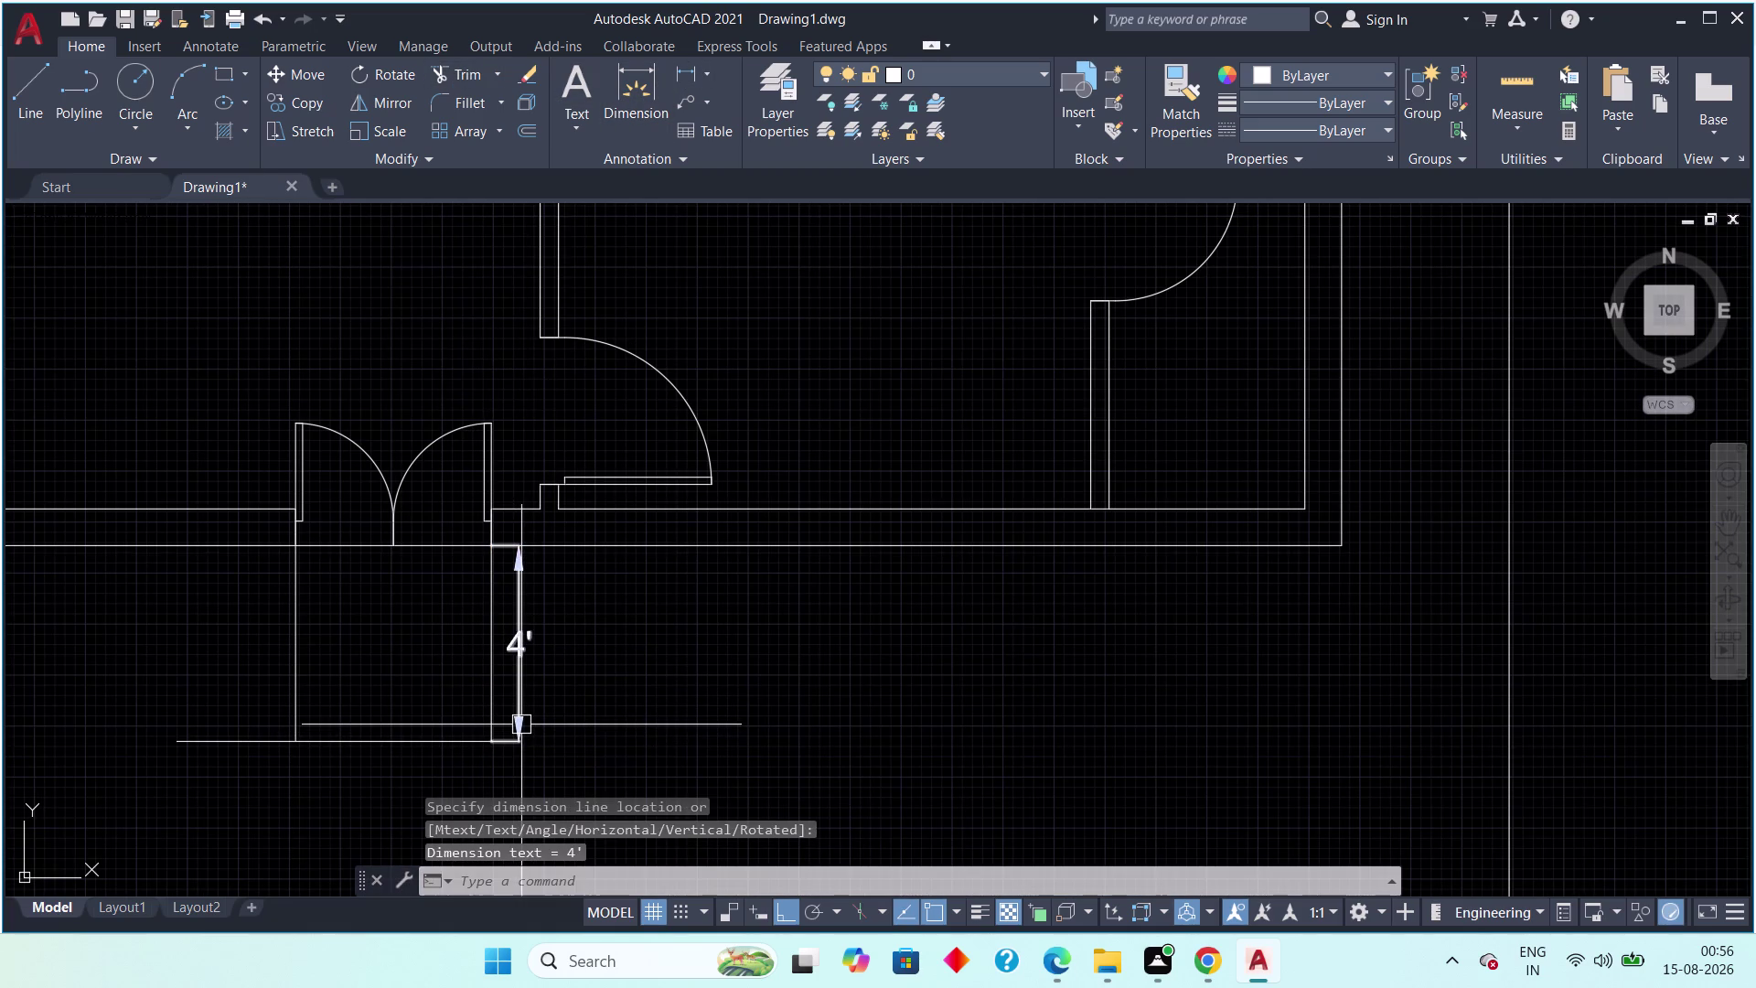
scroll(down, 3)
middle_drag(545, 729, 632, 731)
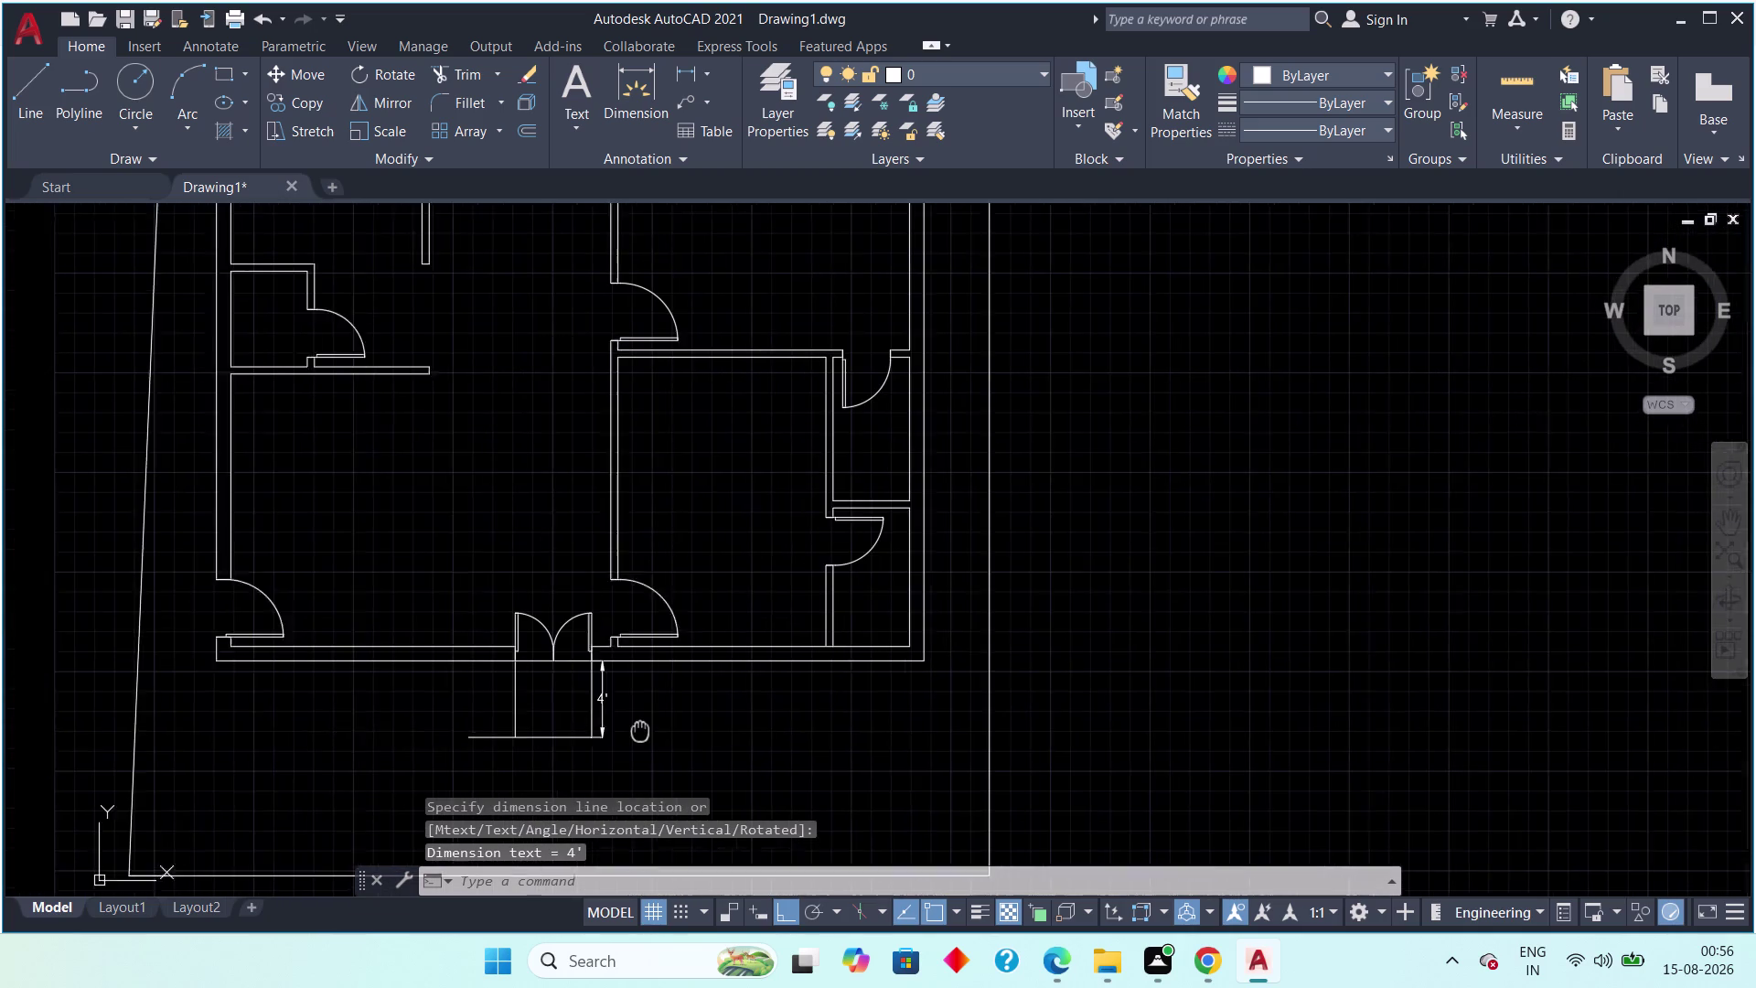
middle_drag(631, 731, 657, 719)
scroll(up, 3)
key(Escape)
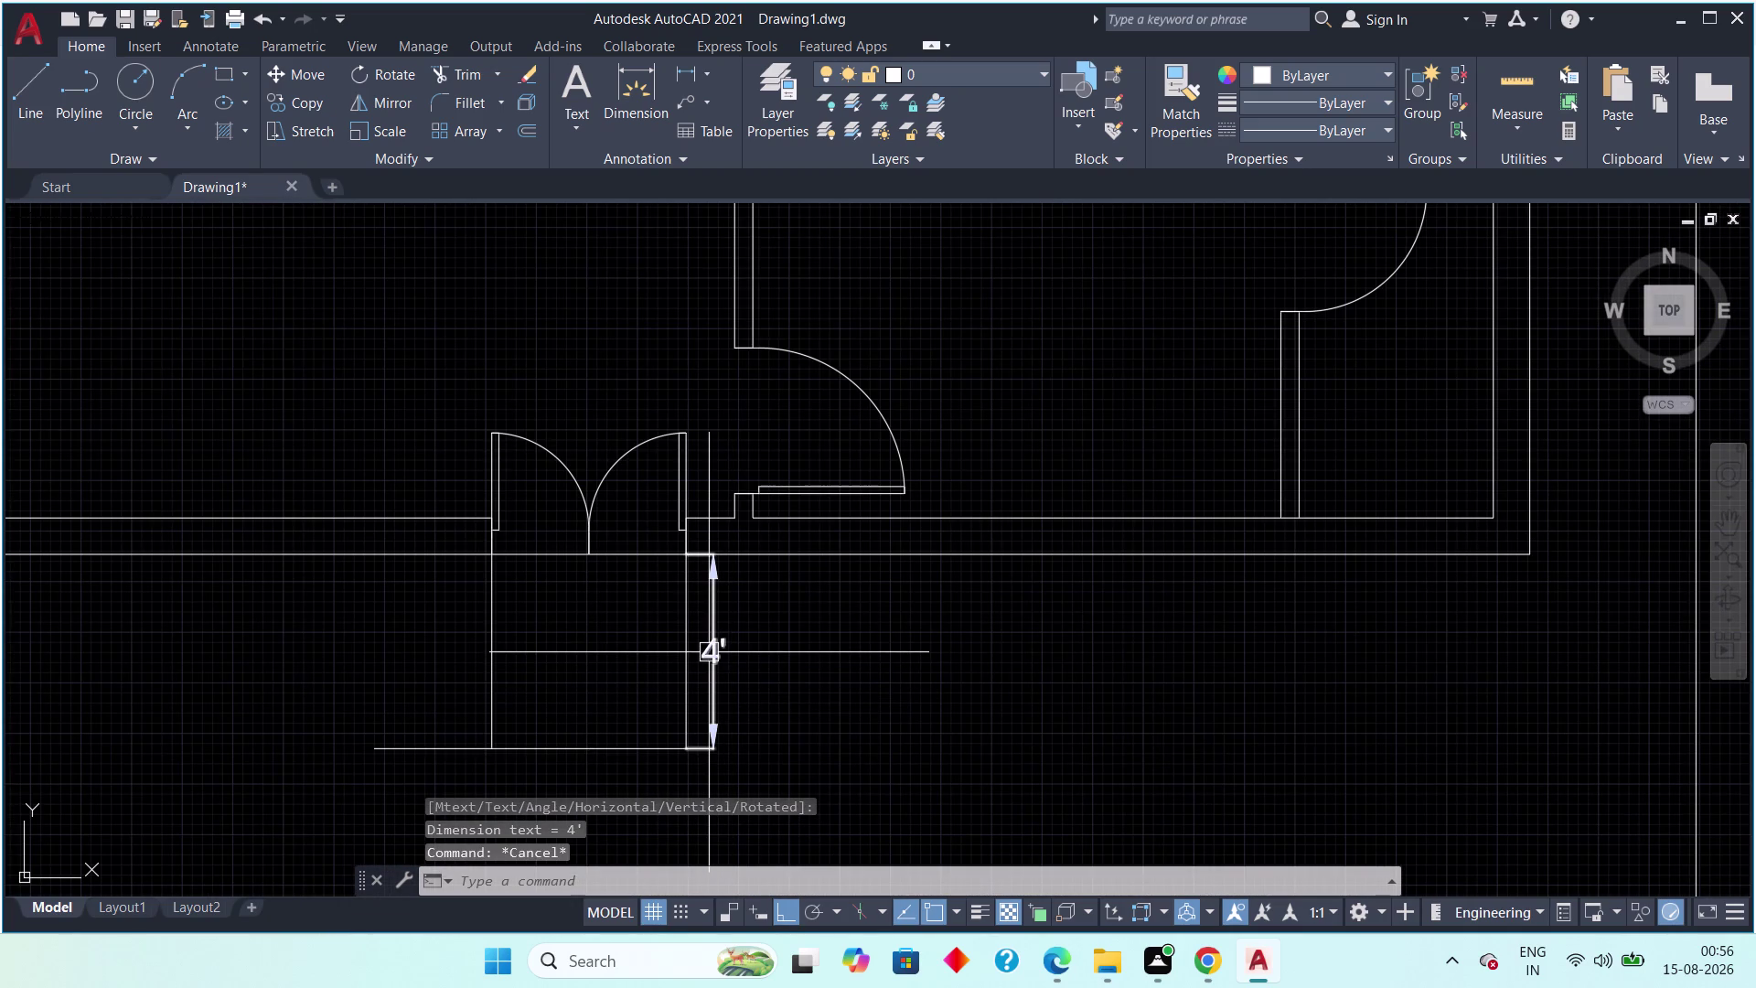
click(709, 651)
key(Delete)
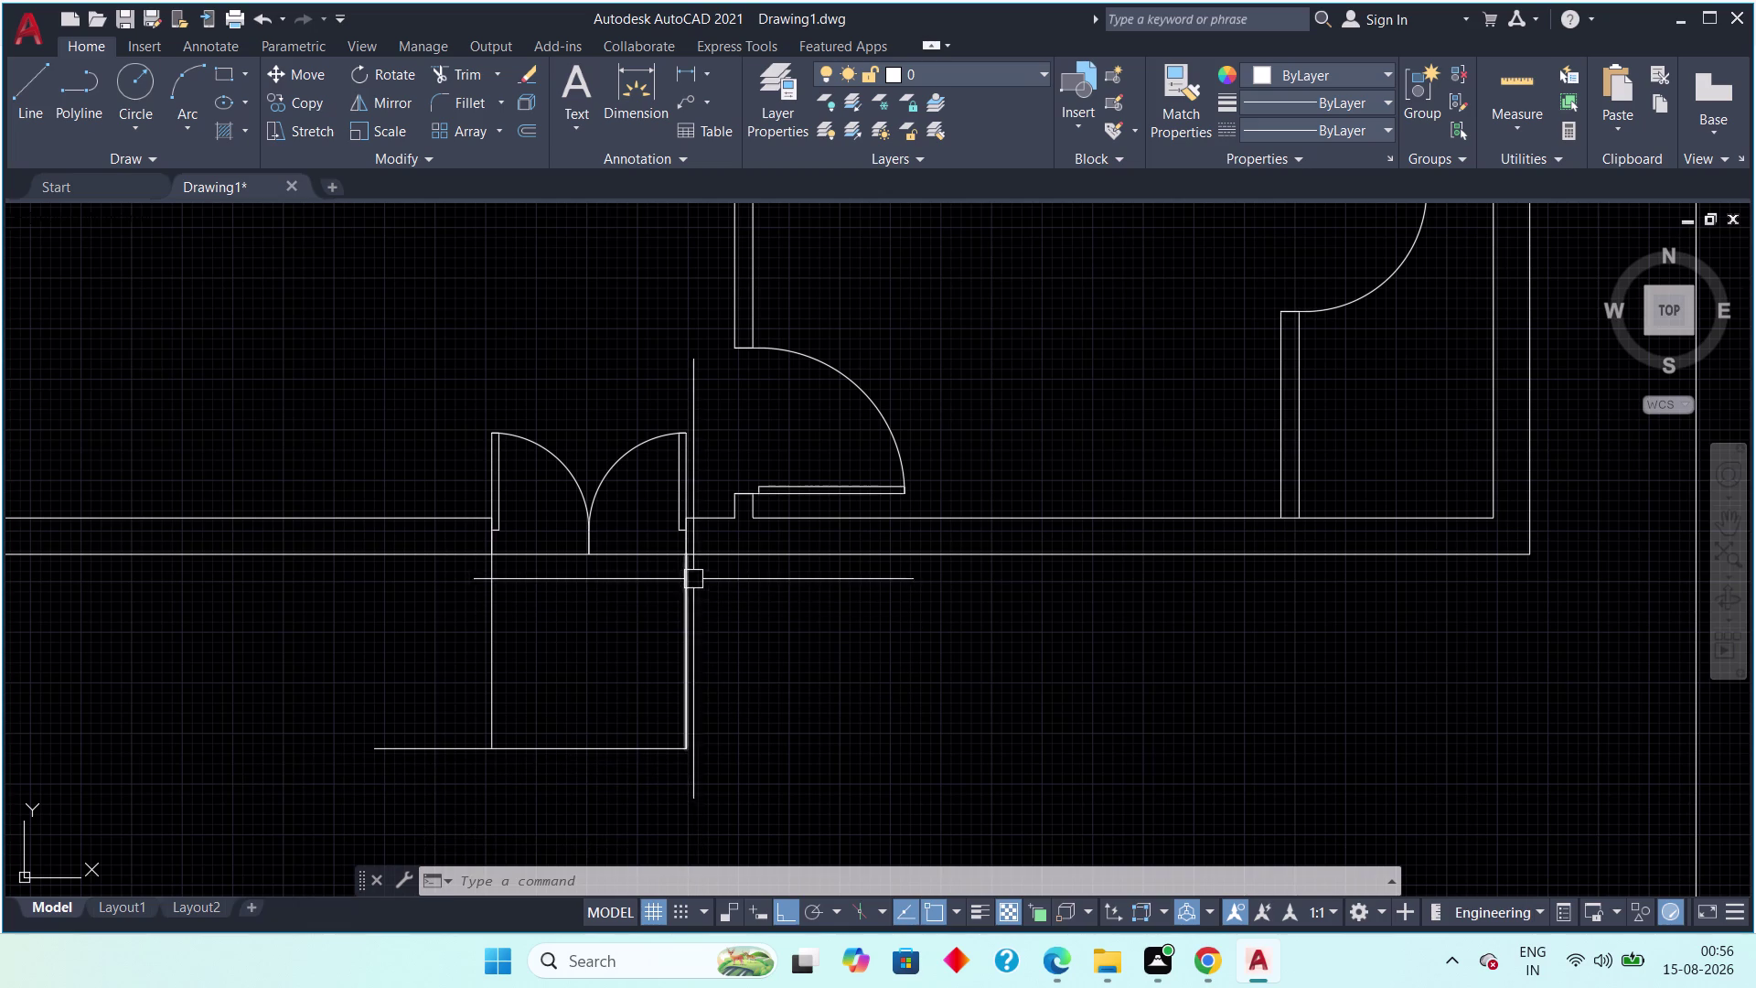
scroll(up, 3)
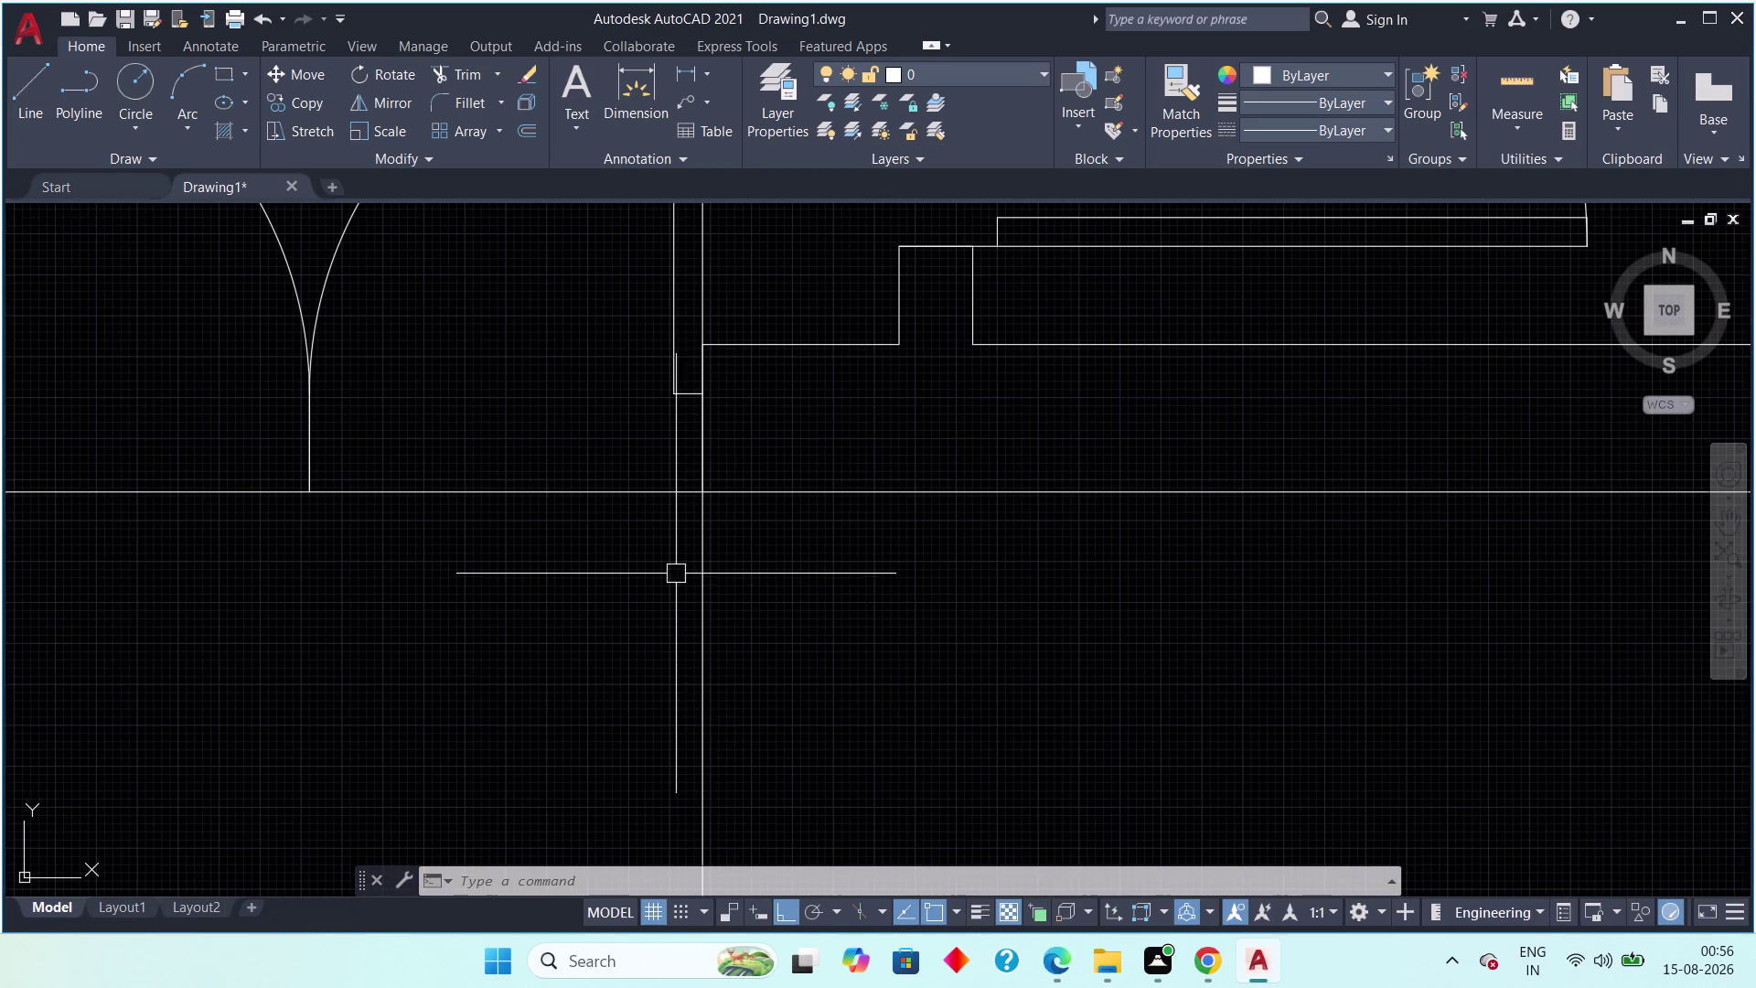
Offset a porch line 6" beside the area below the doors.
scroll(down, 3)
middle_drag(630, 662, 625, 606)
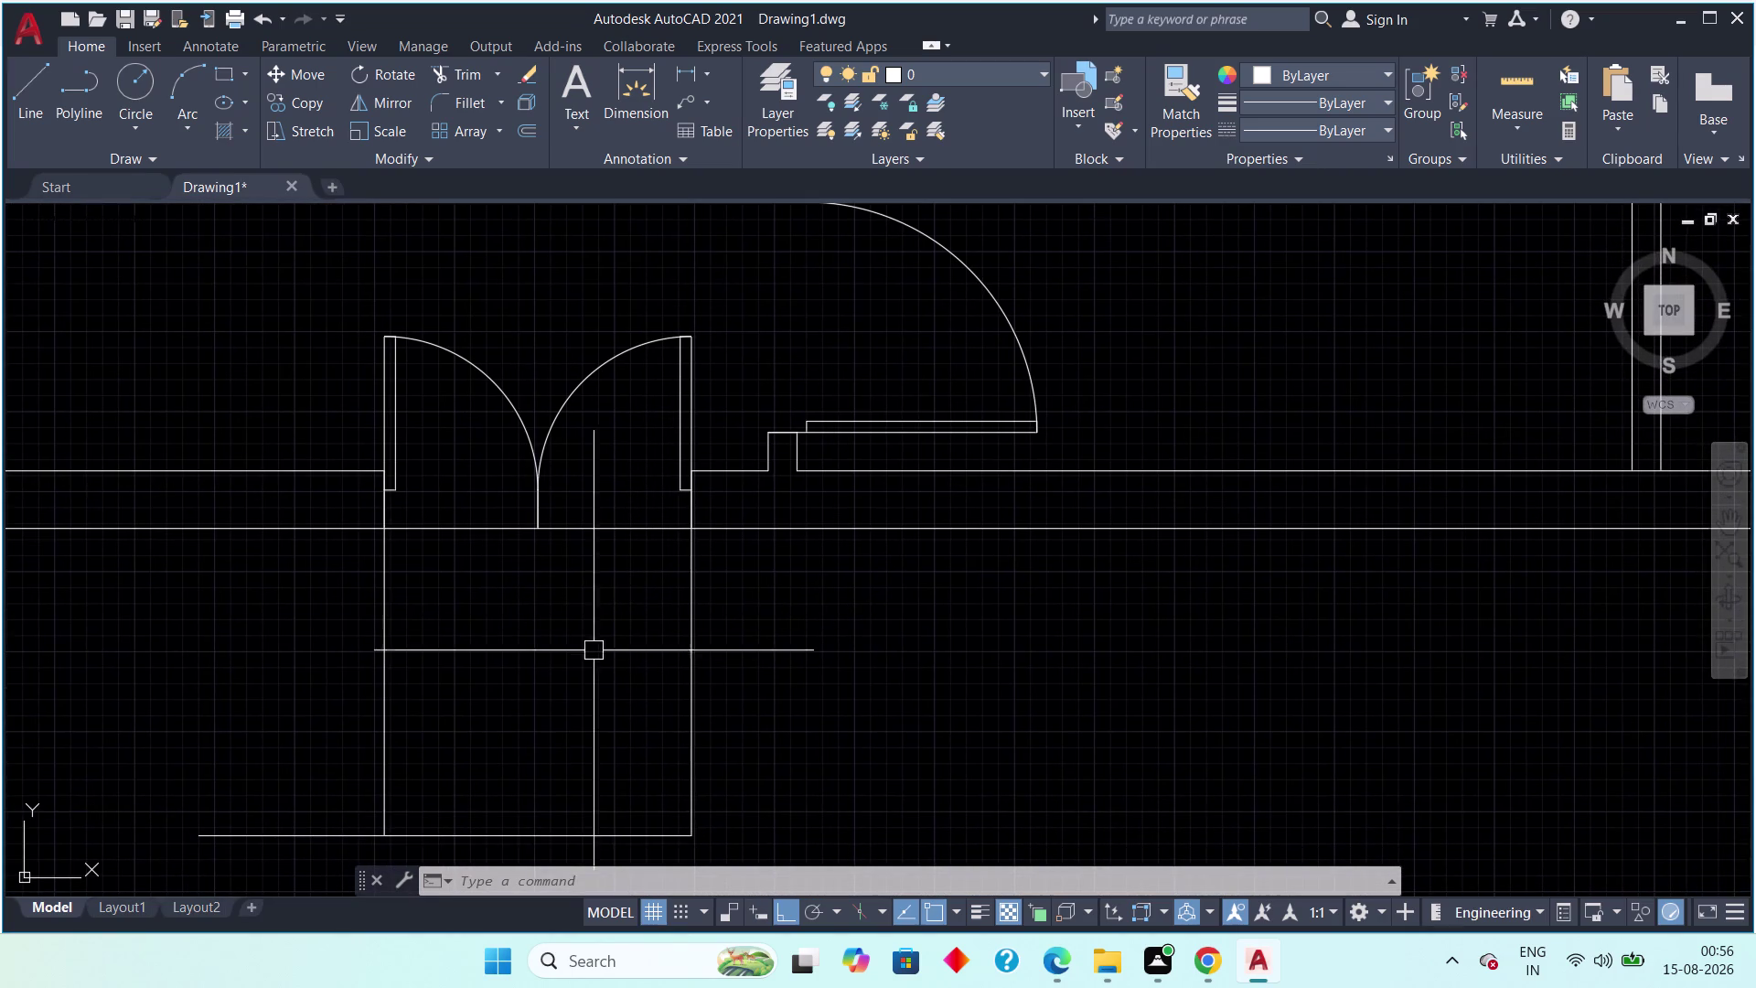
scroll(up, 3)
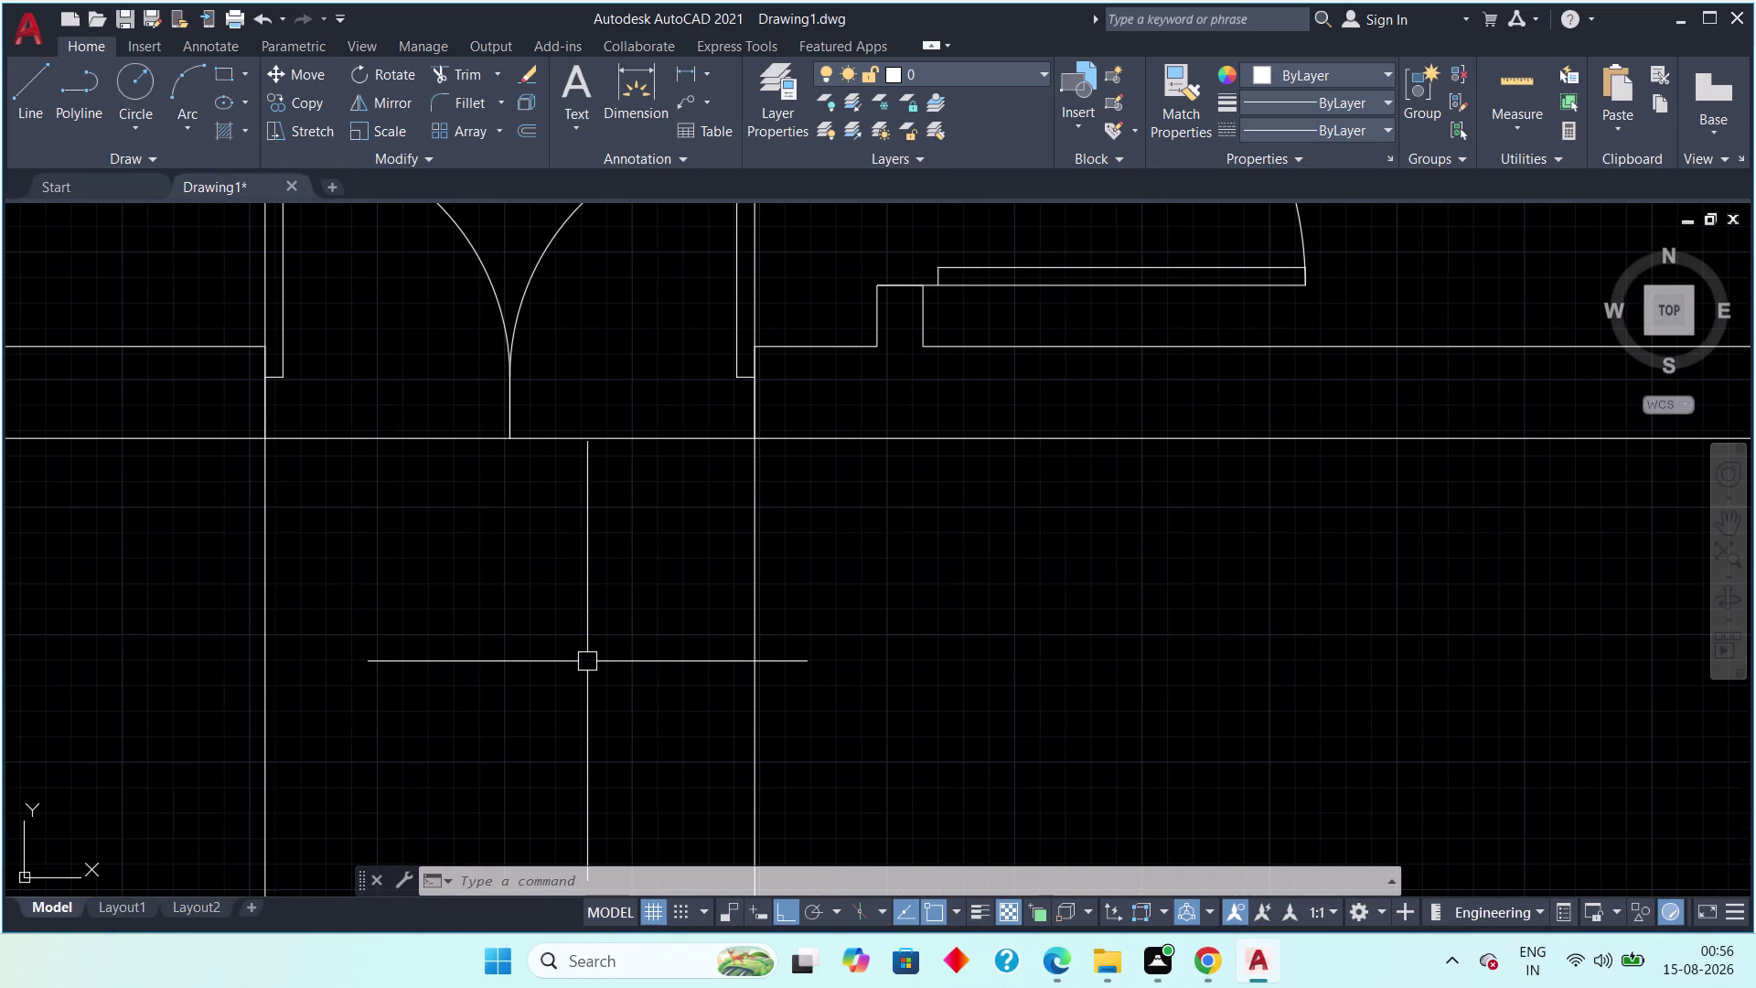
key(o)
text(ff)
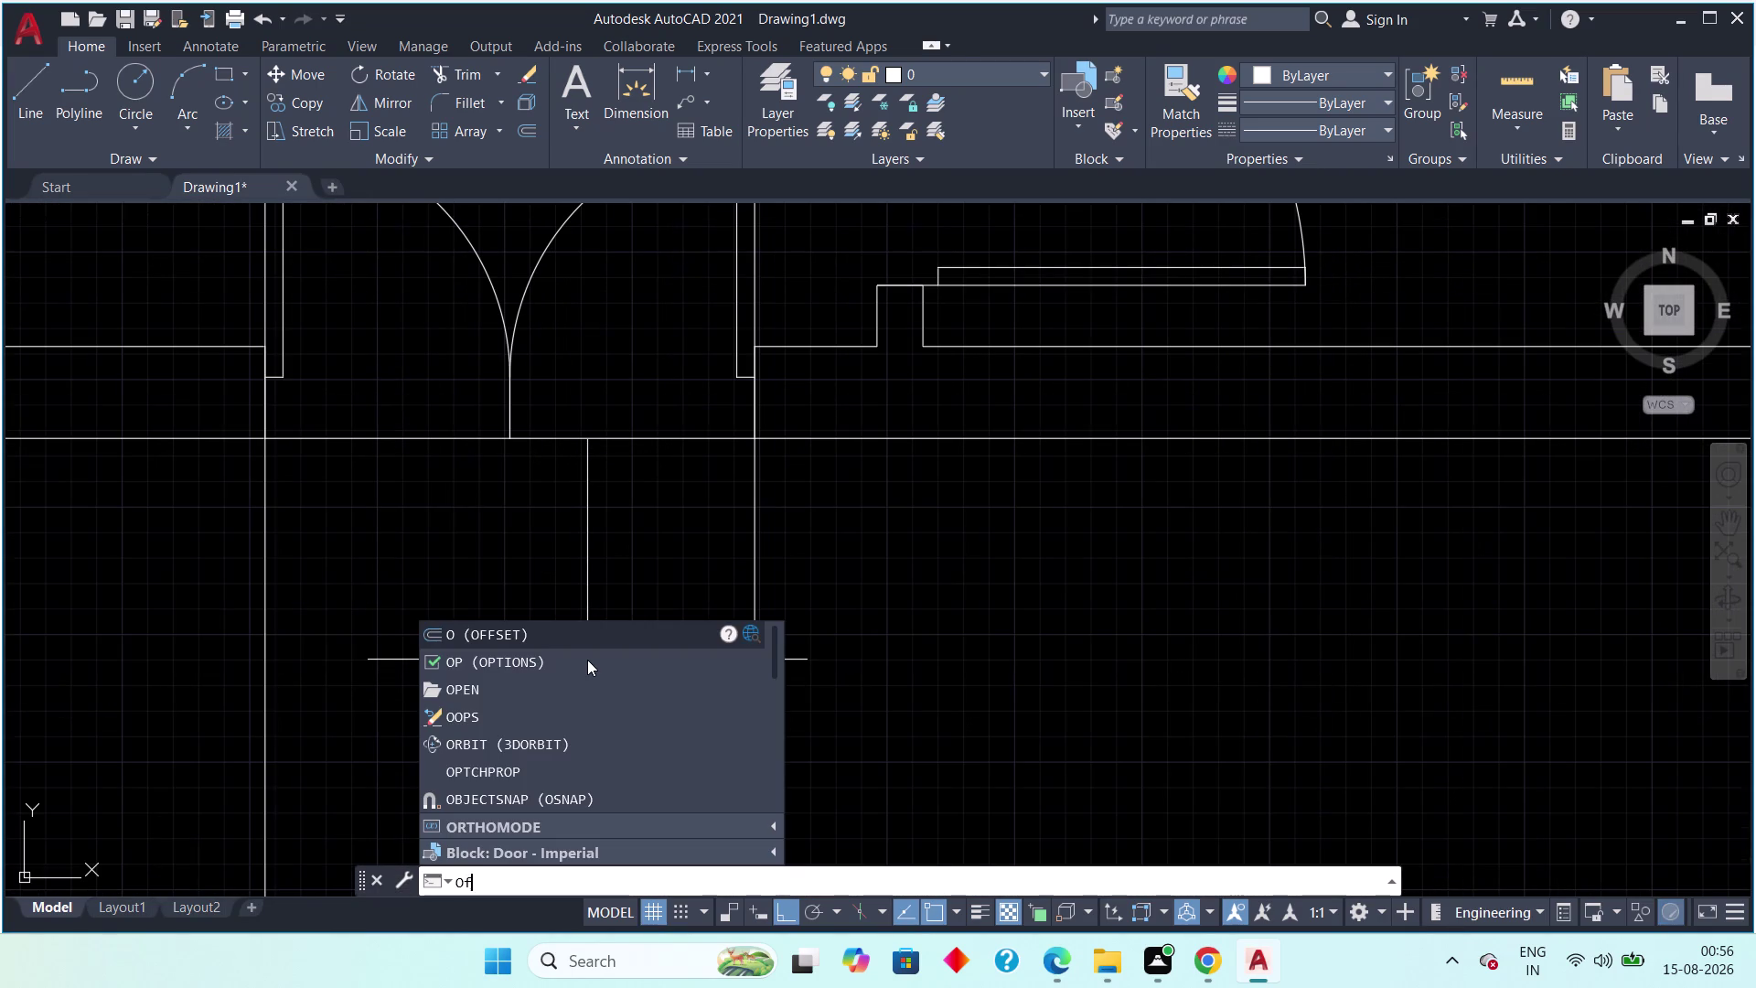
key(space)
text(6)
text(")
key(space)
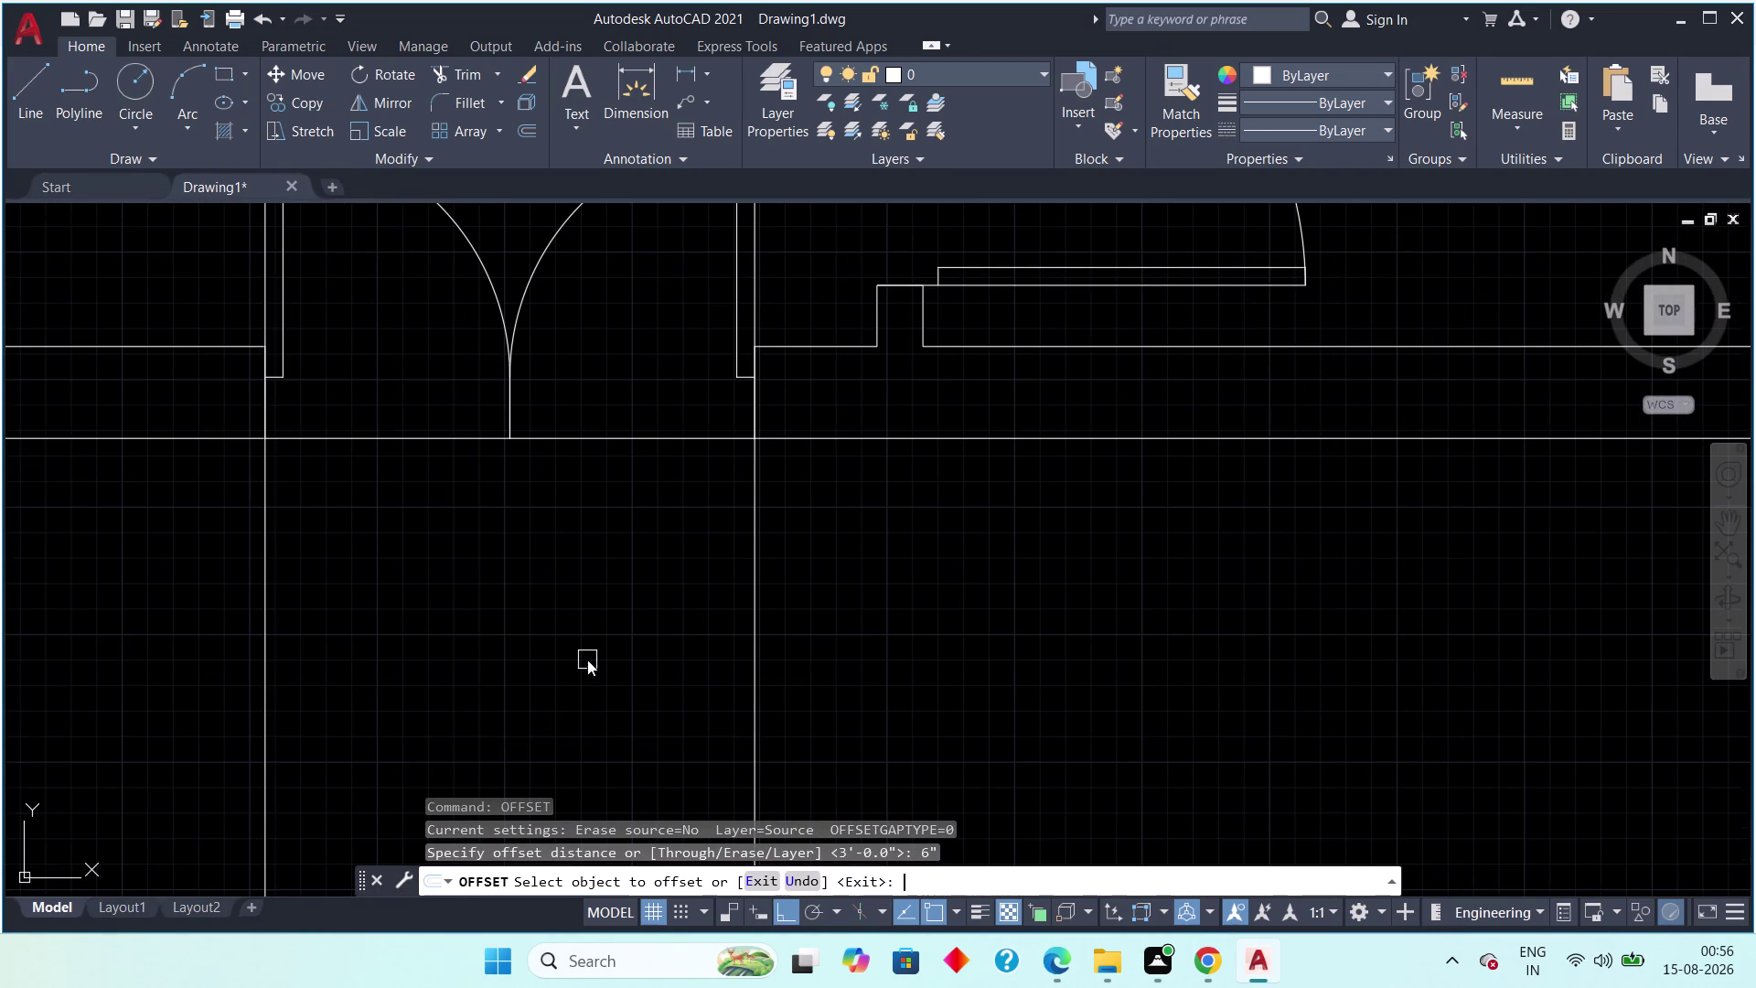
click(752, 644)
click(847, 639)
key(Escape)
key(Escape)
Erase the extra vertical porch line.
drag(785, 621, 761, 631)
click(722, 648)
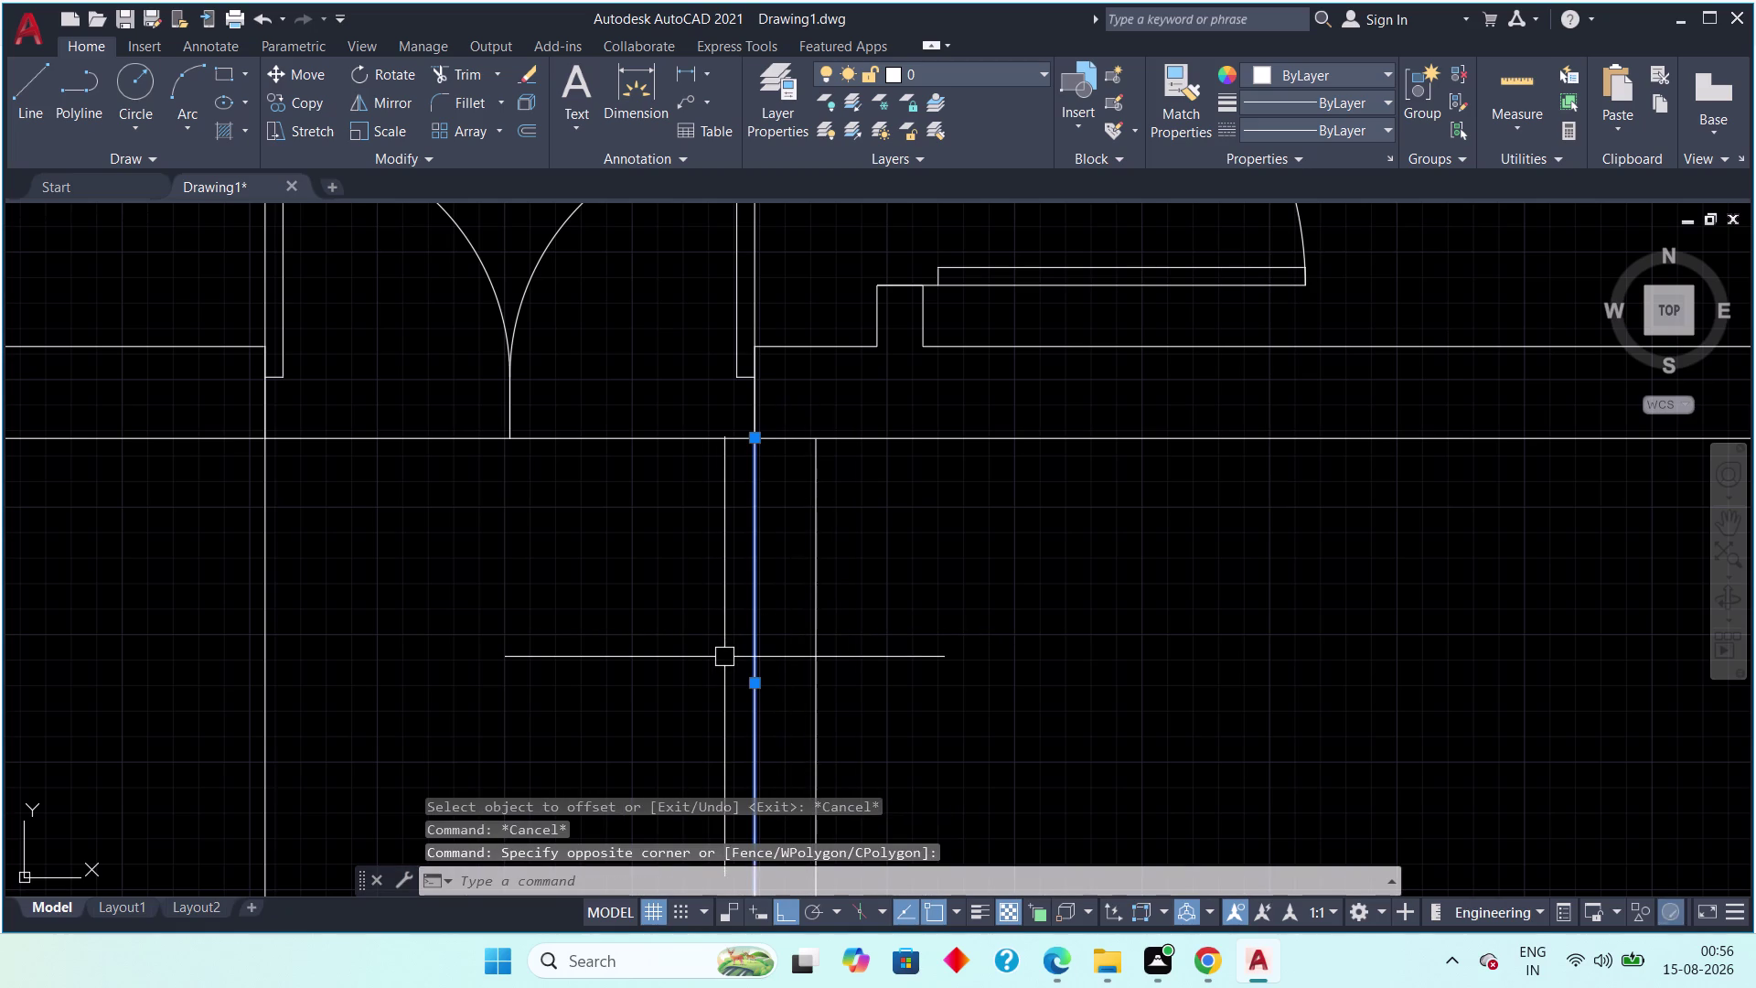
key(Delete)
scroll(down, 3)
middle_drag(657, 756, 633, 652)
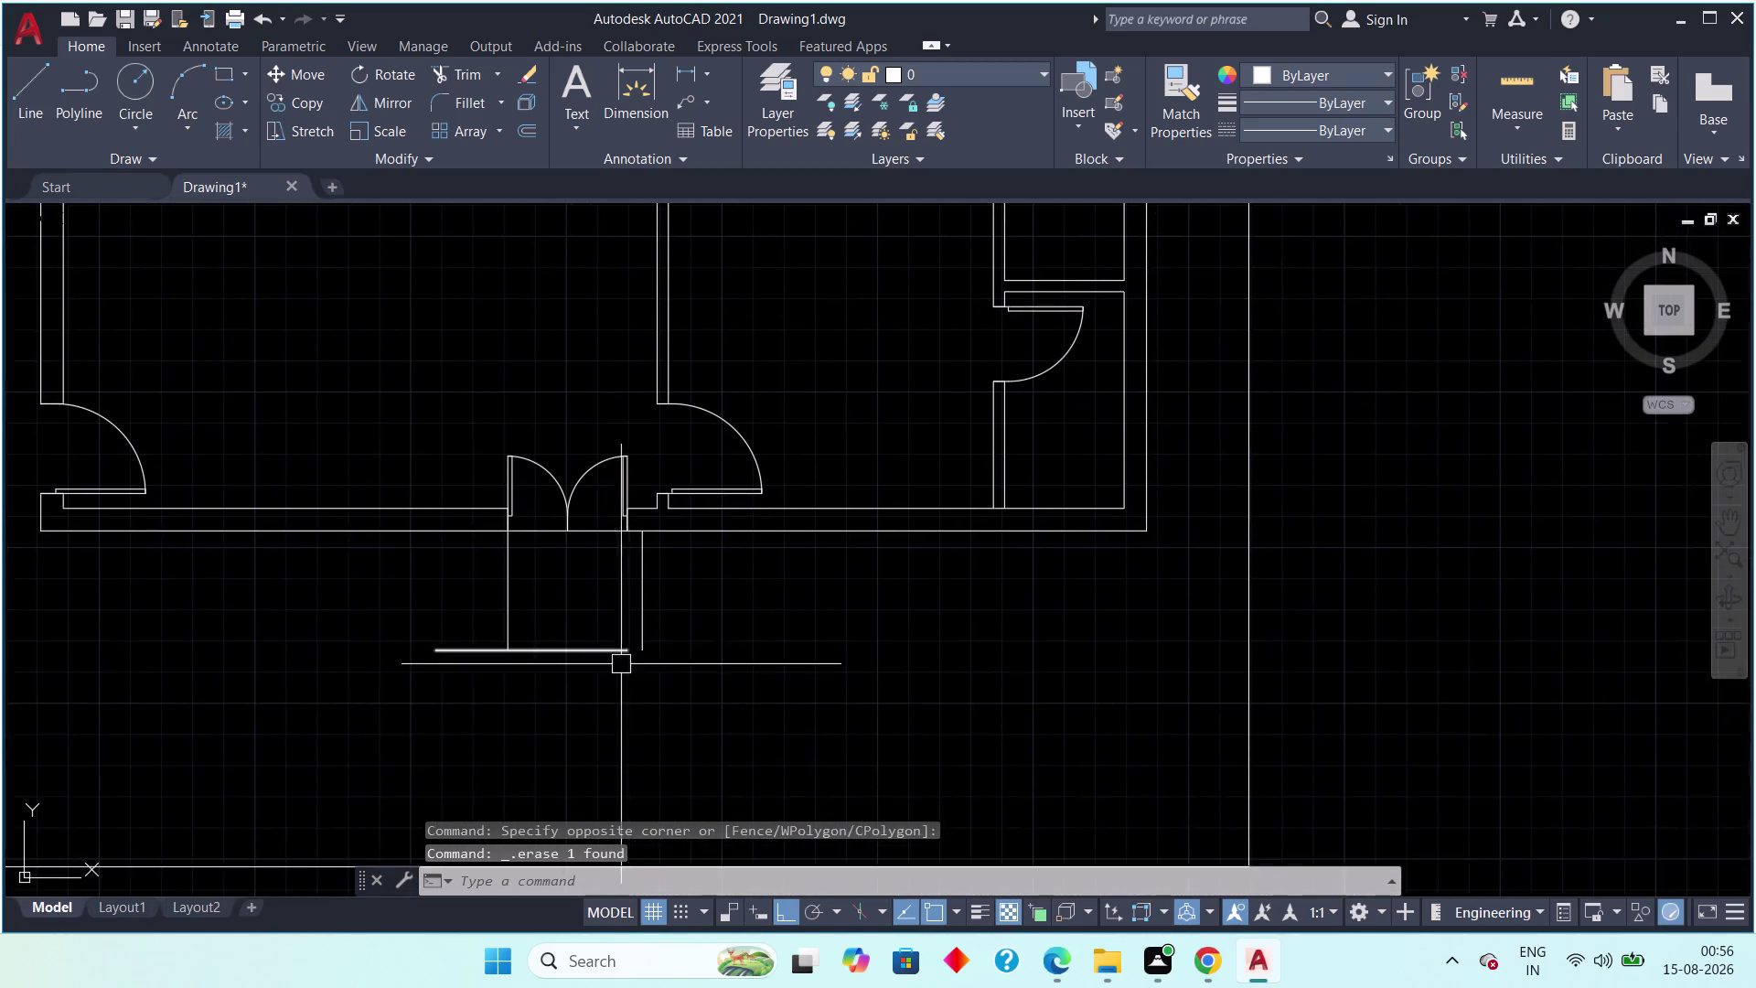
scroll(up, 3)
Grip-edit the end point of the porch's horizontal line.
click(648, 609)
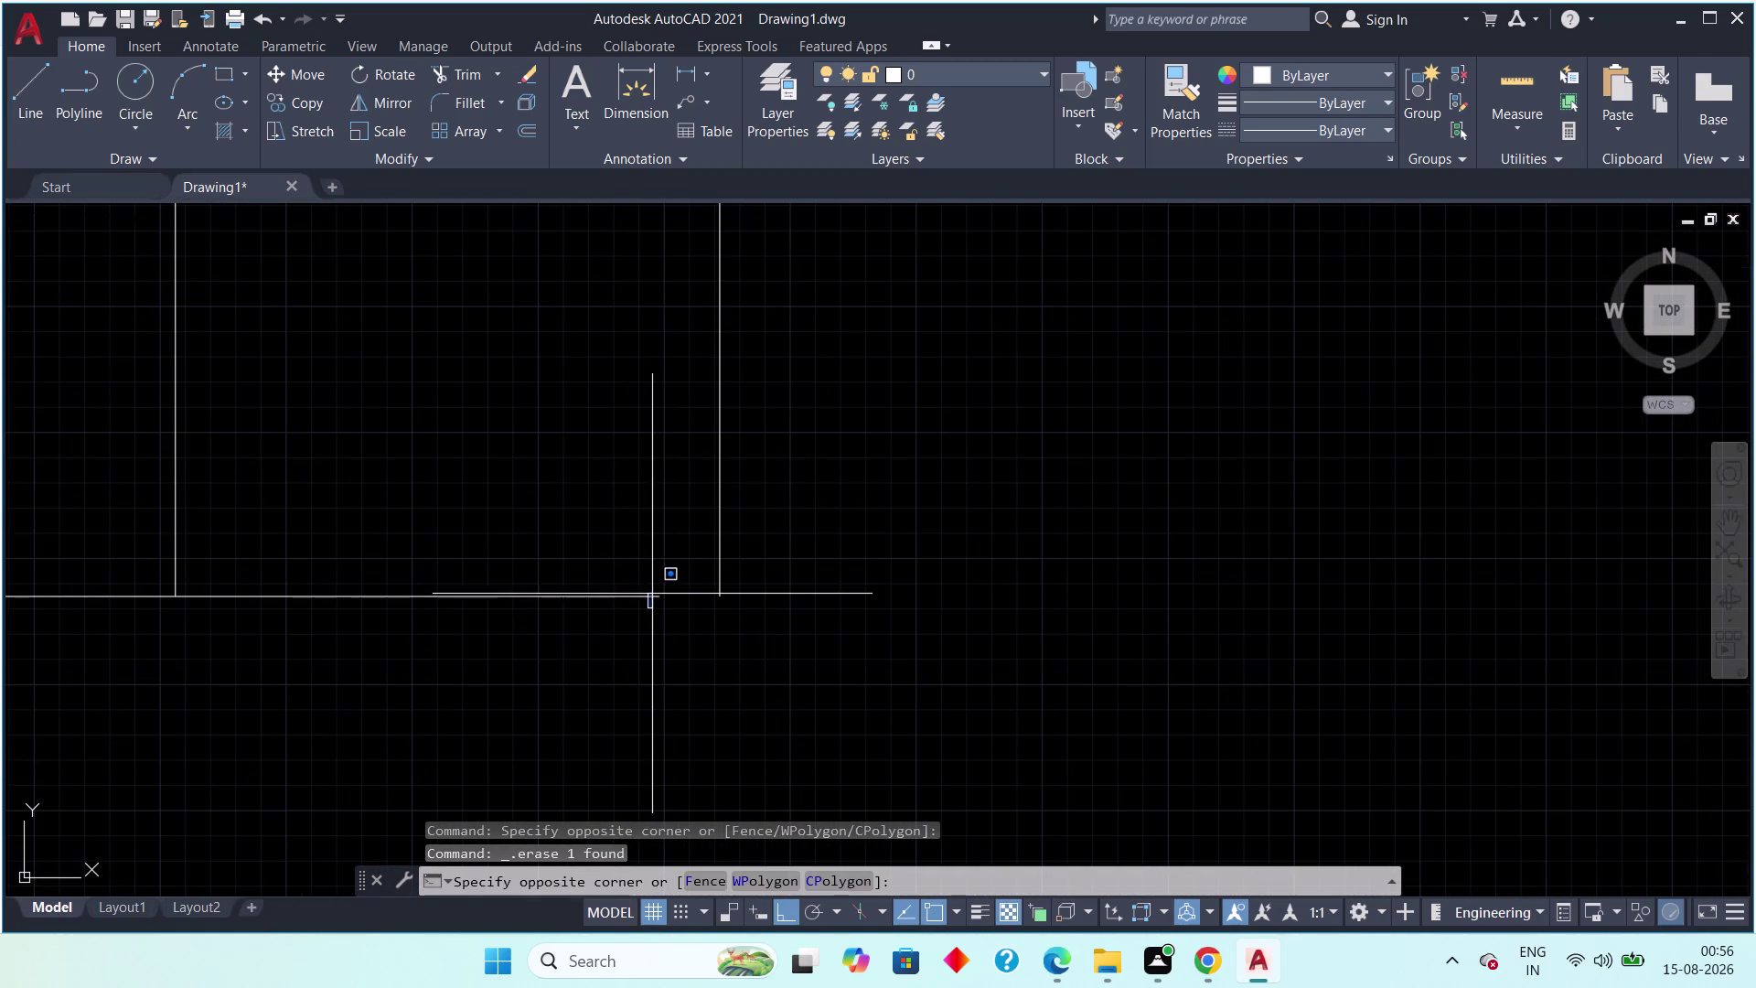
click(649, 594)
key(Escape)
click(645, 595)
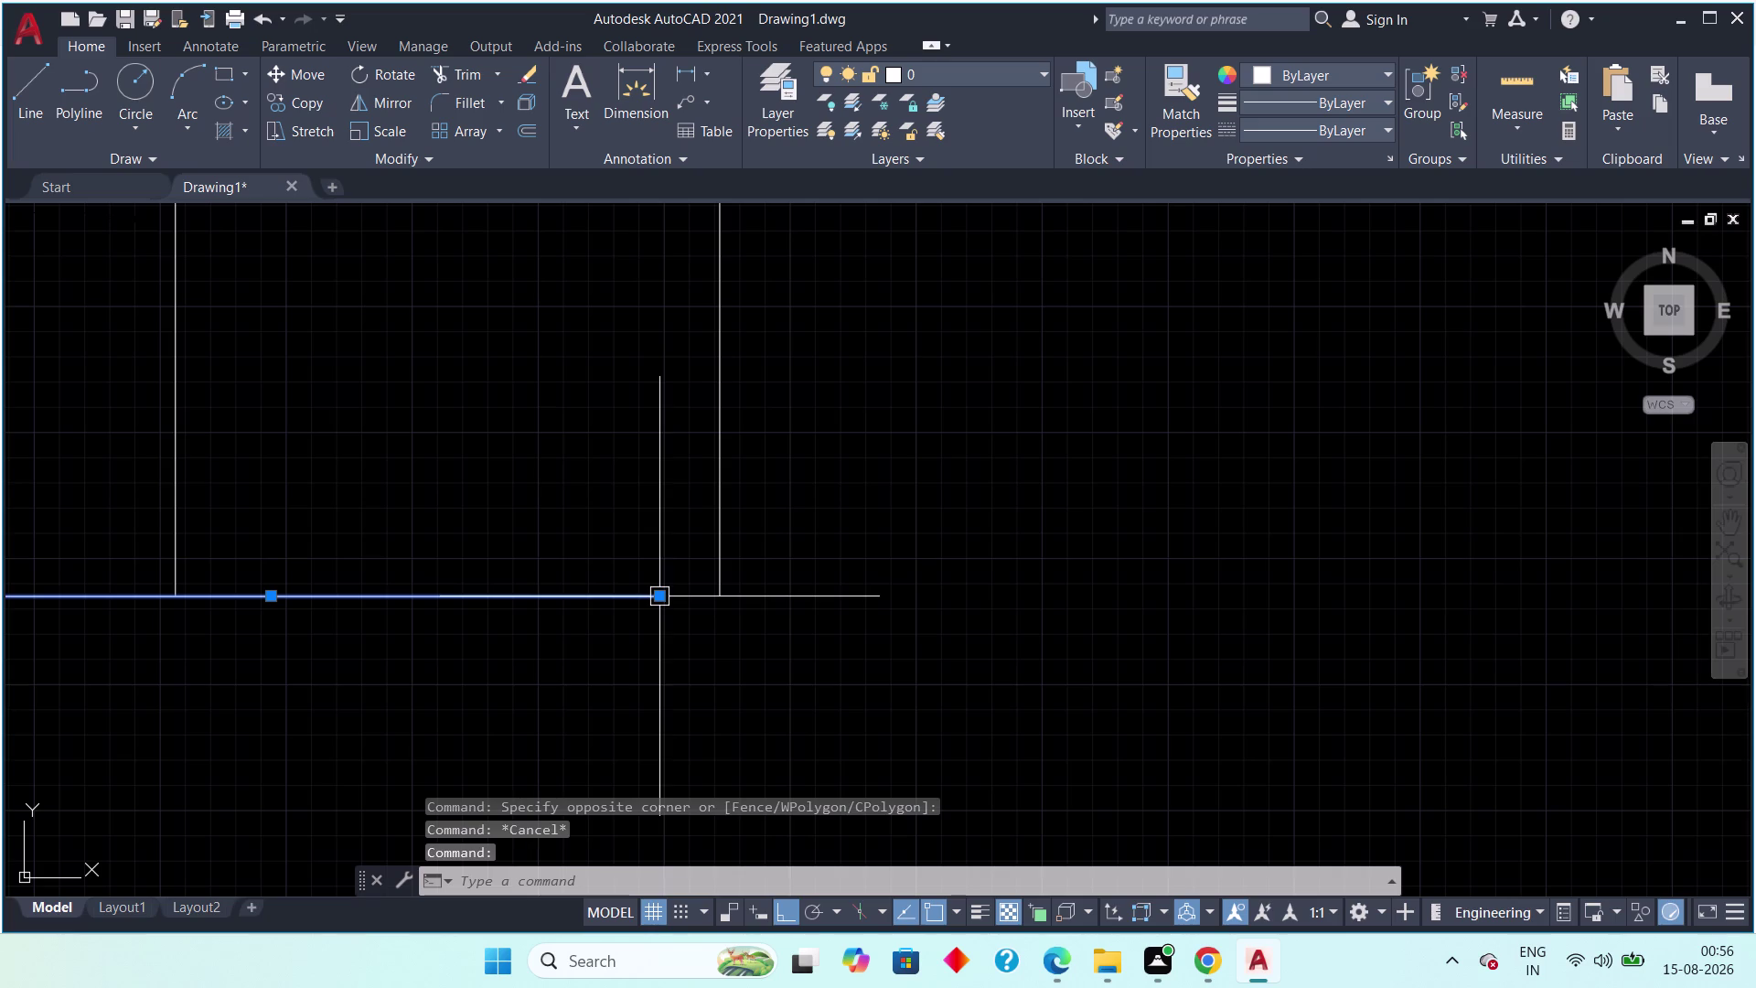
click(658, 598)
click(717, 593)
key(Escape)
scroll(down, 3)
key(Escape)
key(Escape)
middle_drag(540, 579, 584, 586)
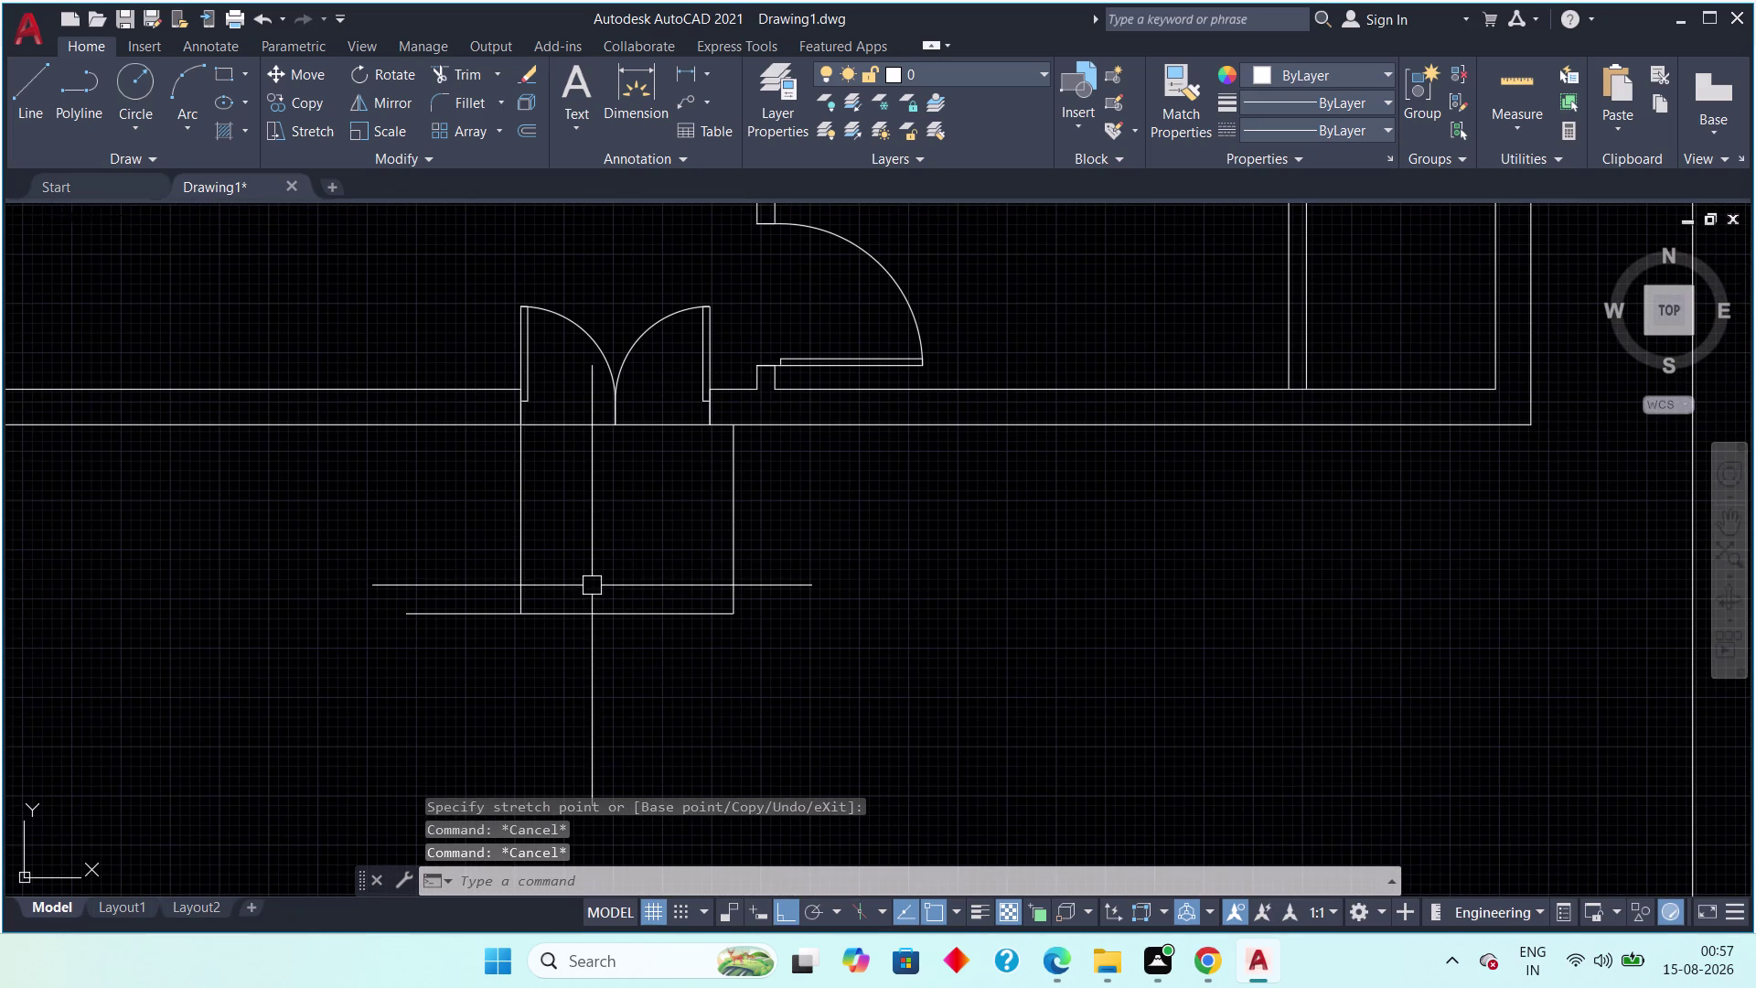
Grip-adjust the porch front line's end, then select the porch's right side line.
click(473, 617)
click(408, 614)
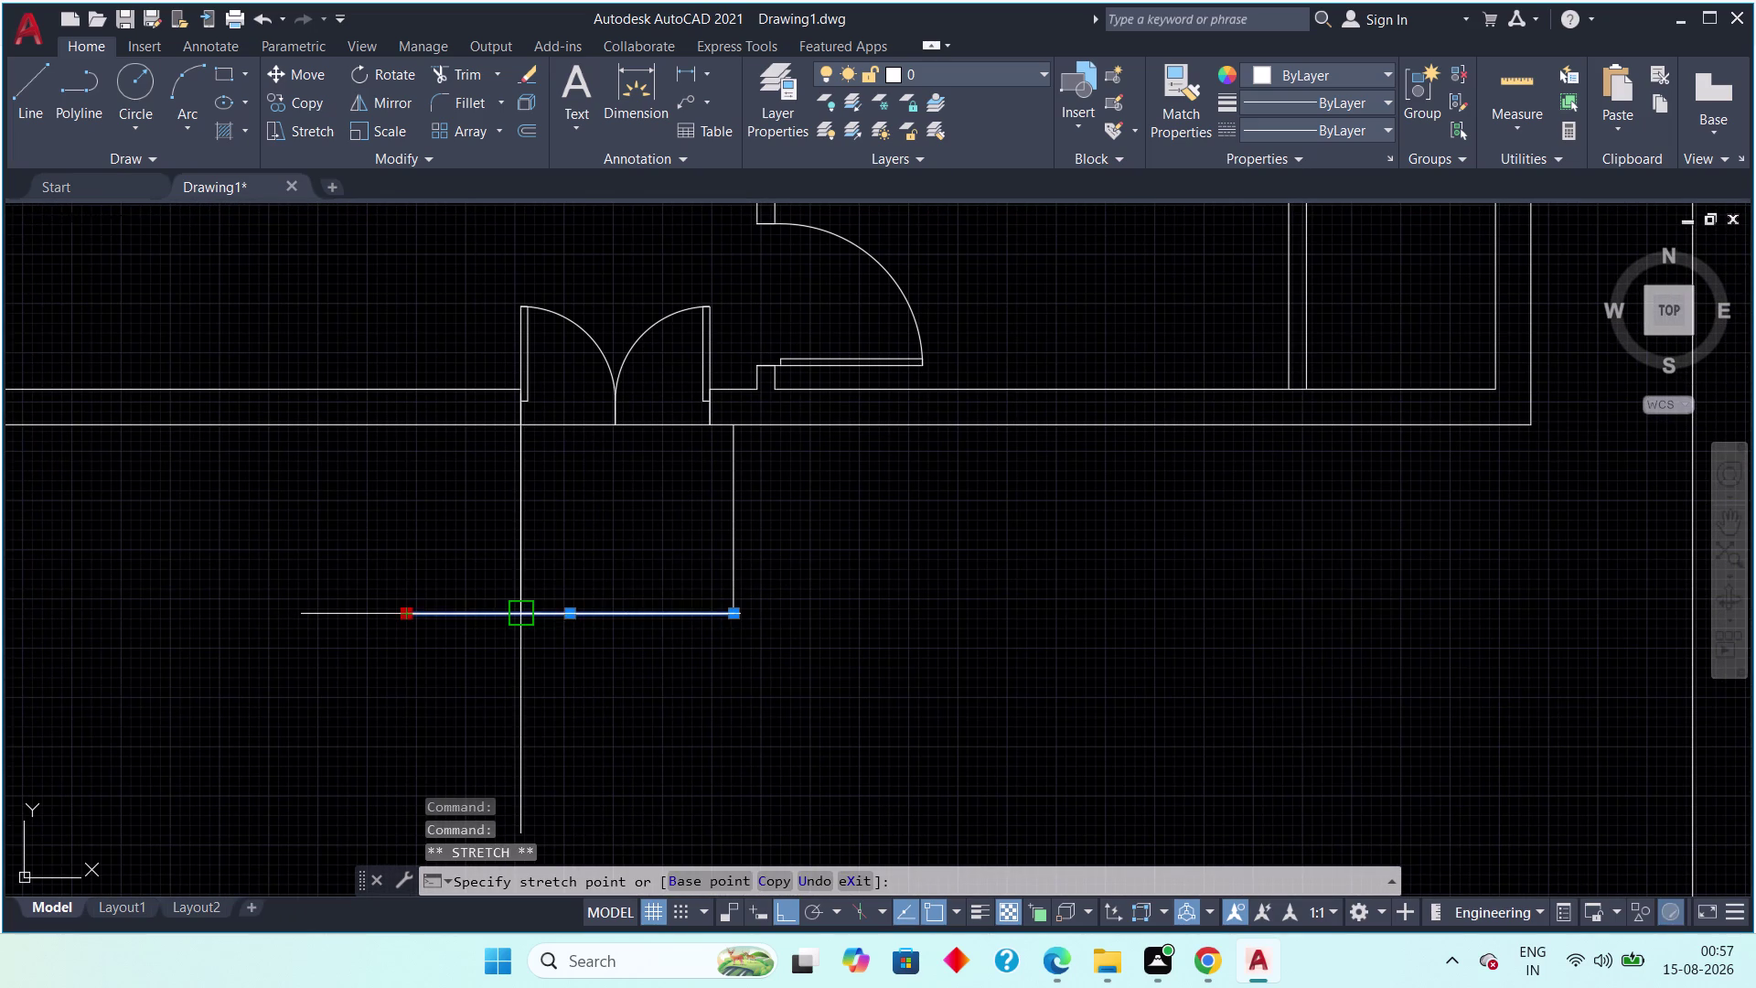
click(529, 620)
key(Escape)
key(Escape)
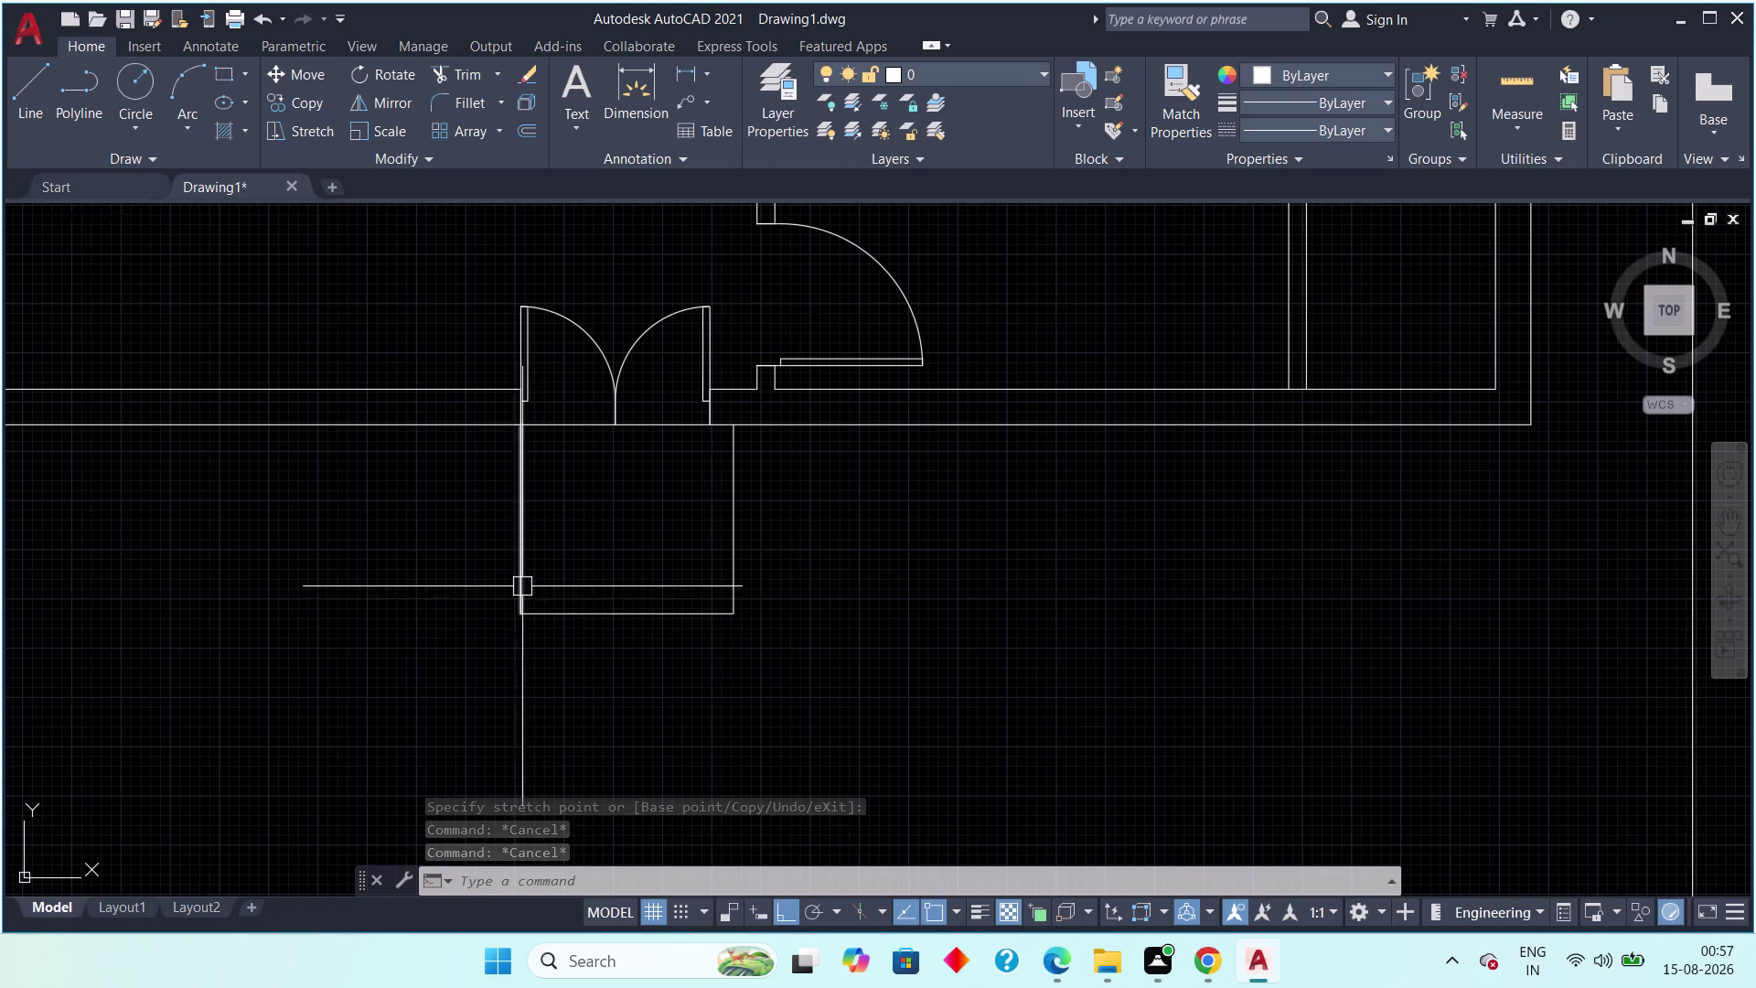
scroll(up, 3)
scroll(down, 3)
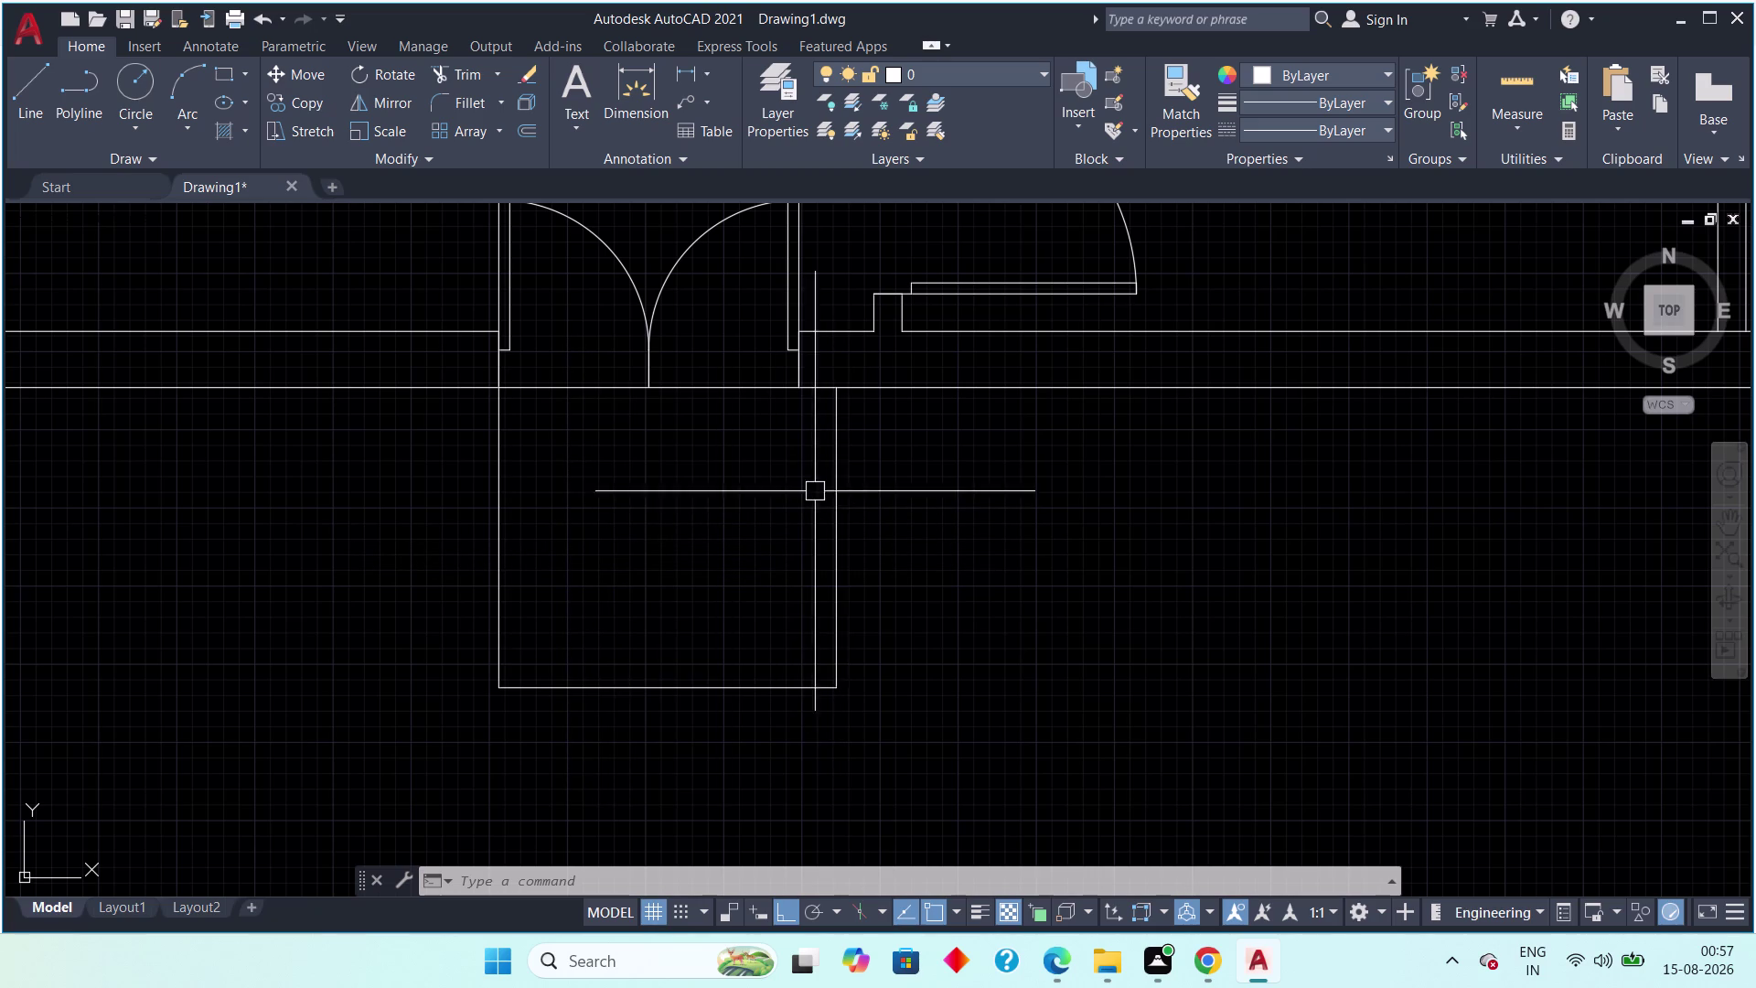
click(838, 572)
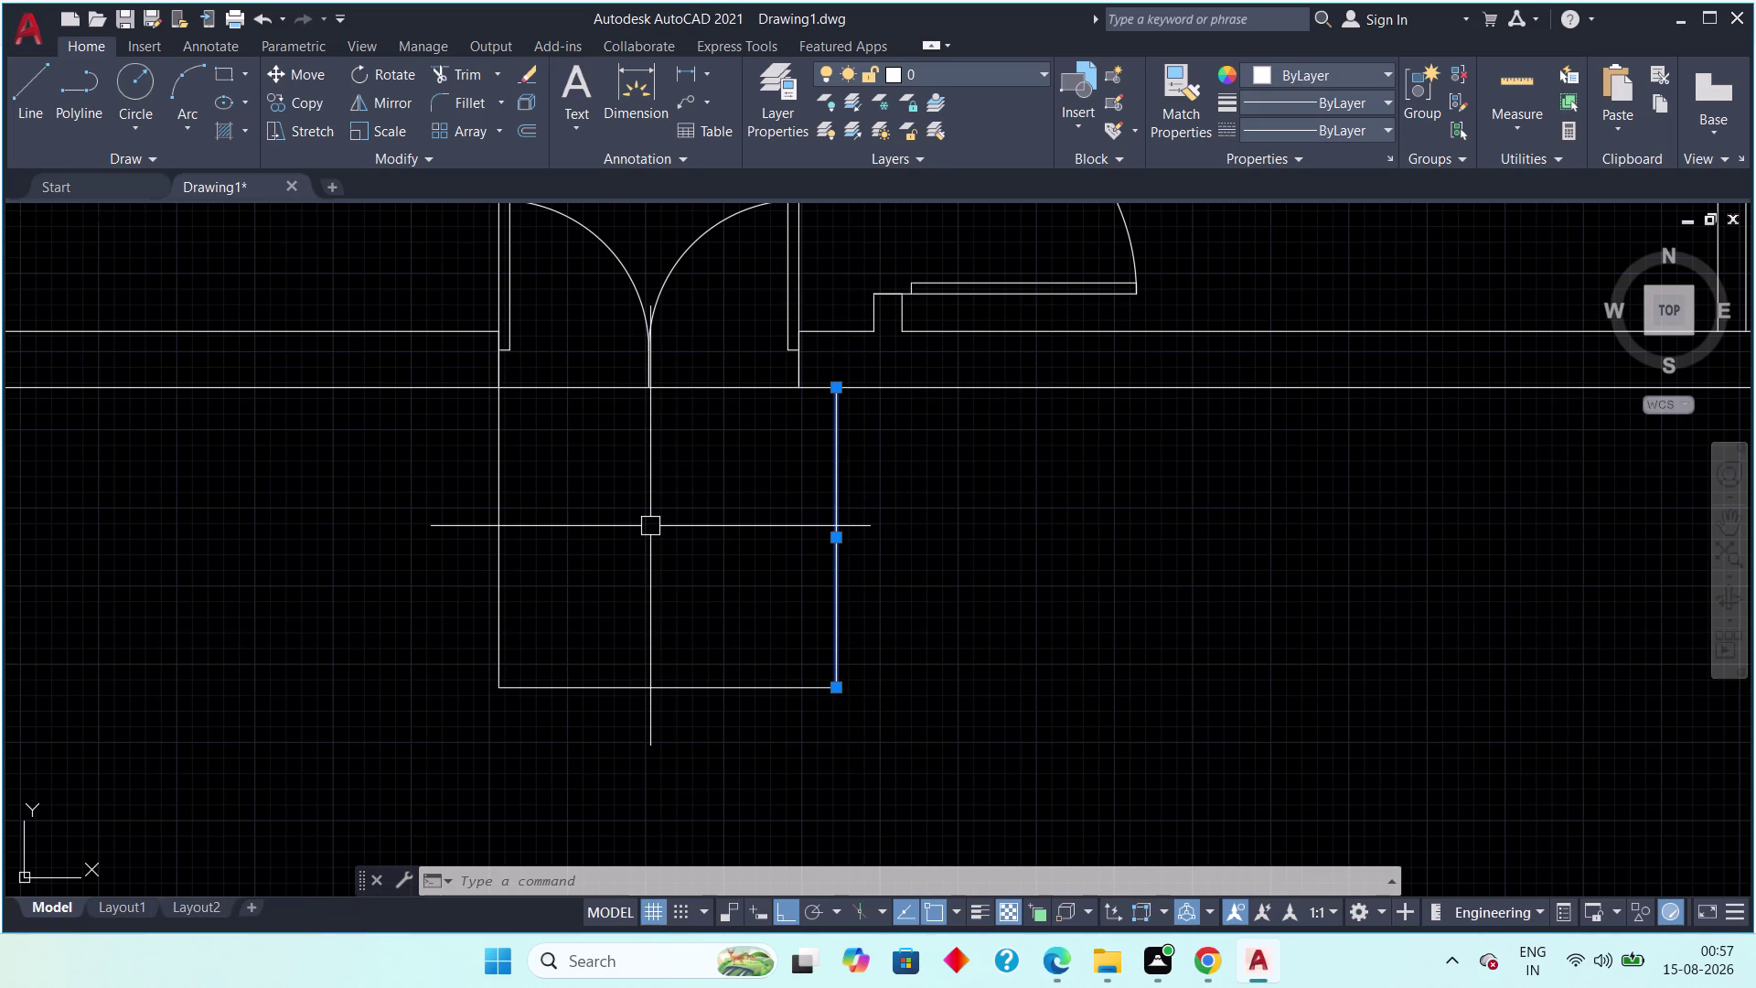
Offset the porch bottom edge 3' upward.
key(Escape)
key(Escape)
key(o)
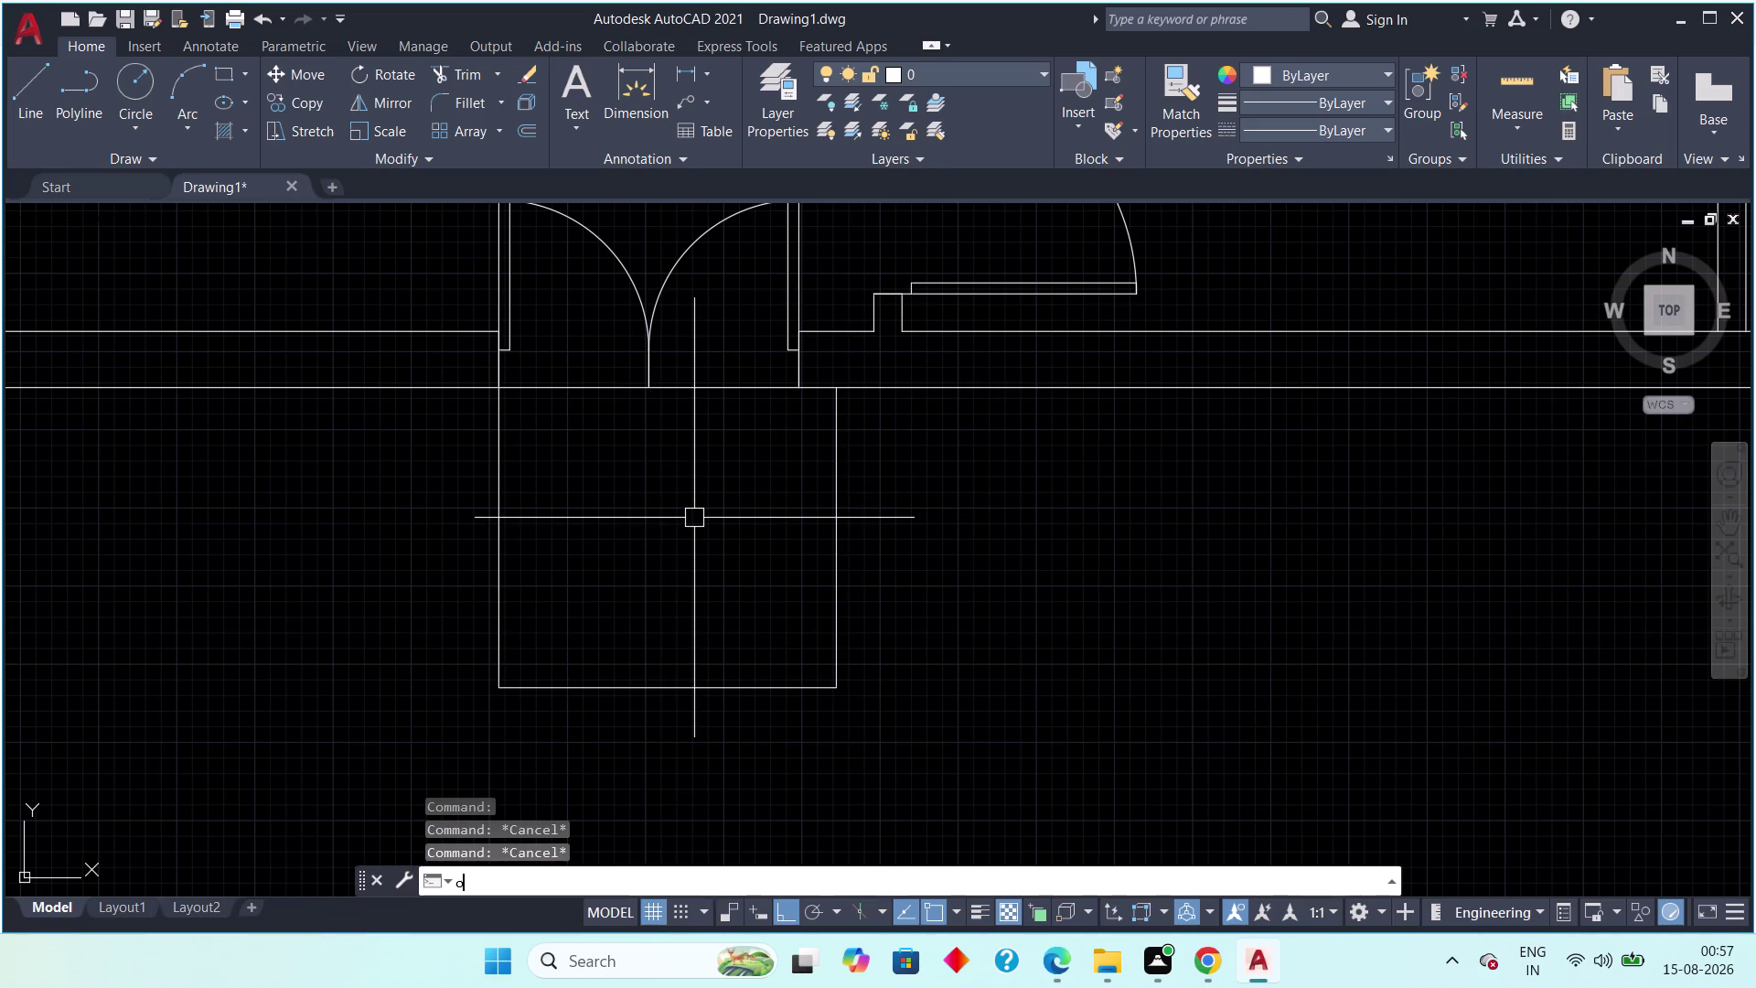
text(ff 3)
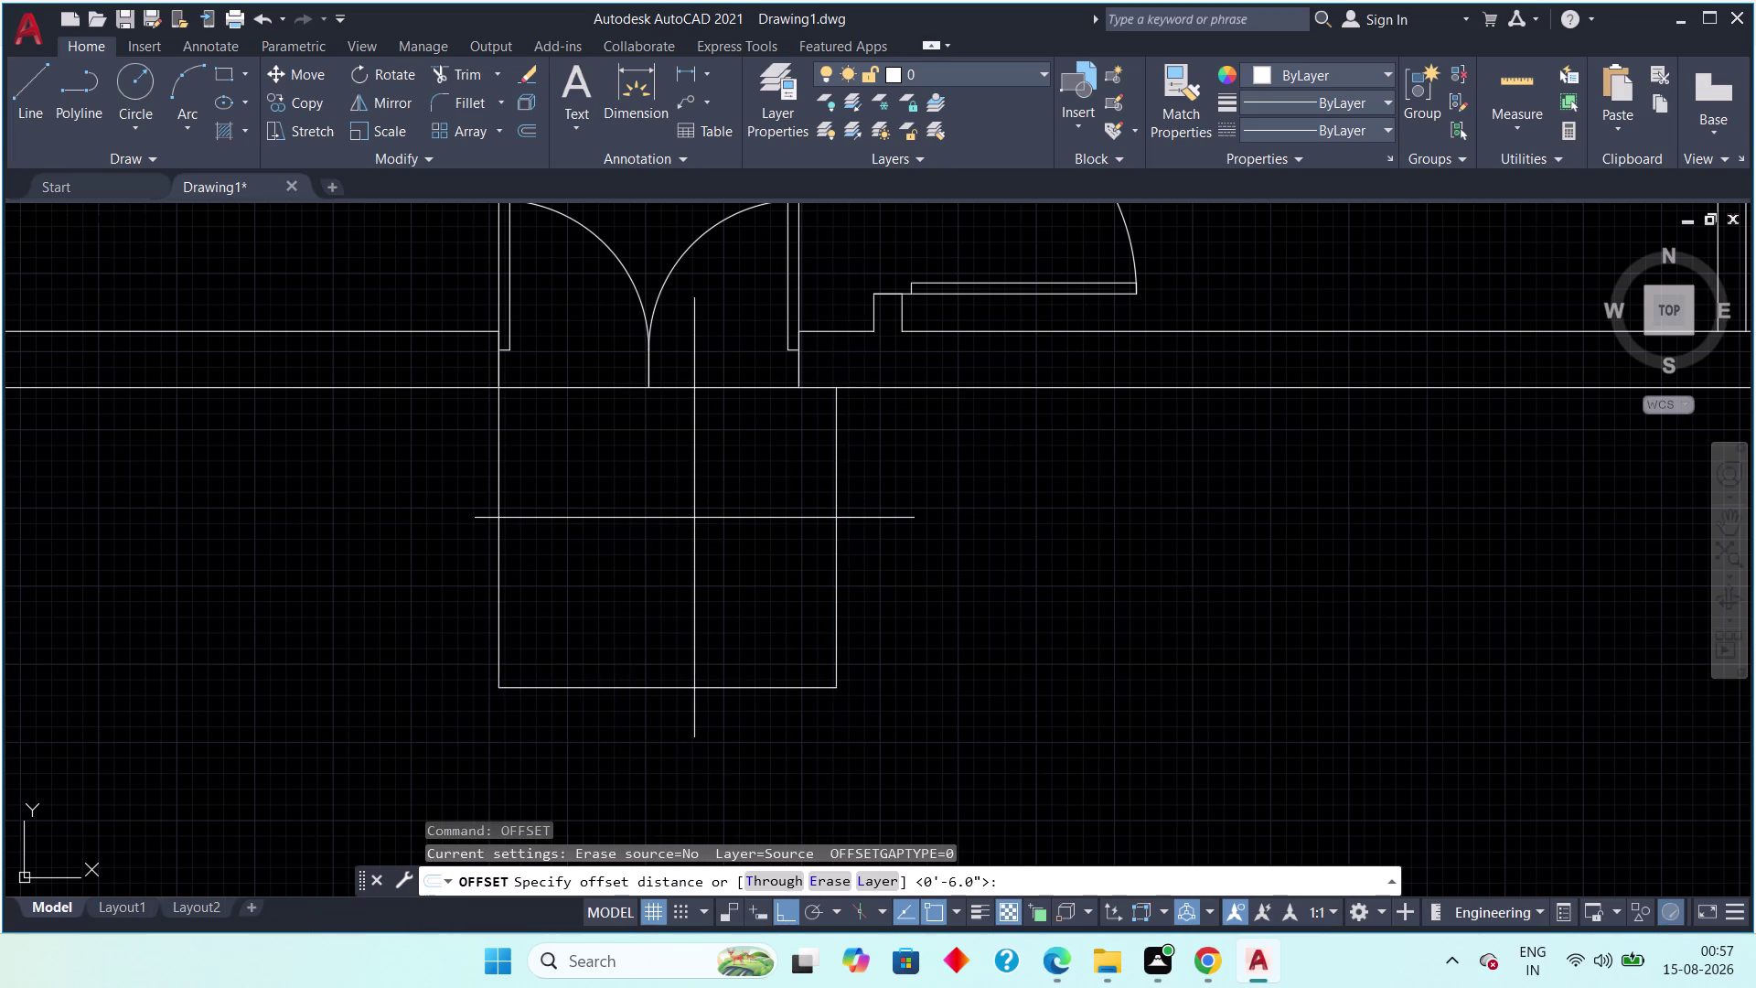
text(')
key(Return)
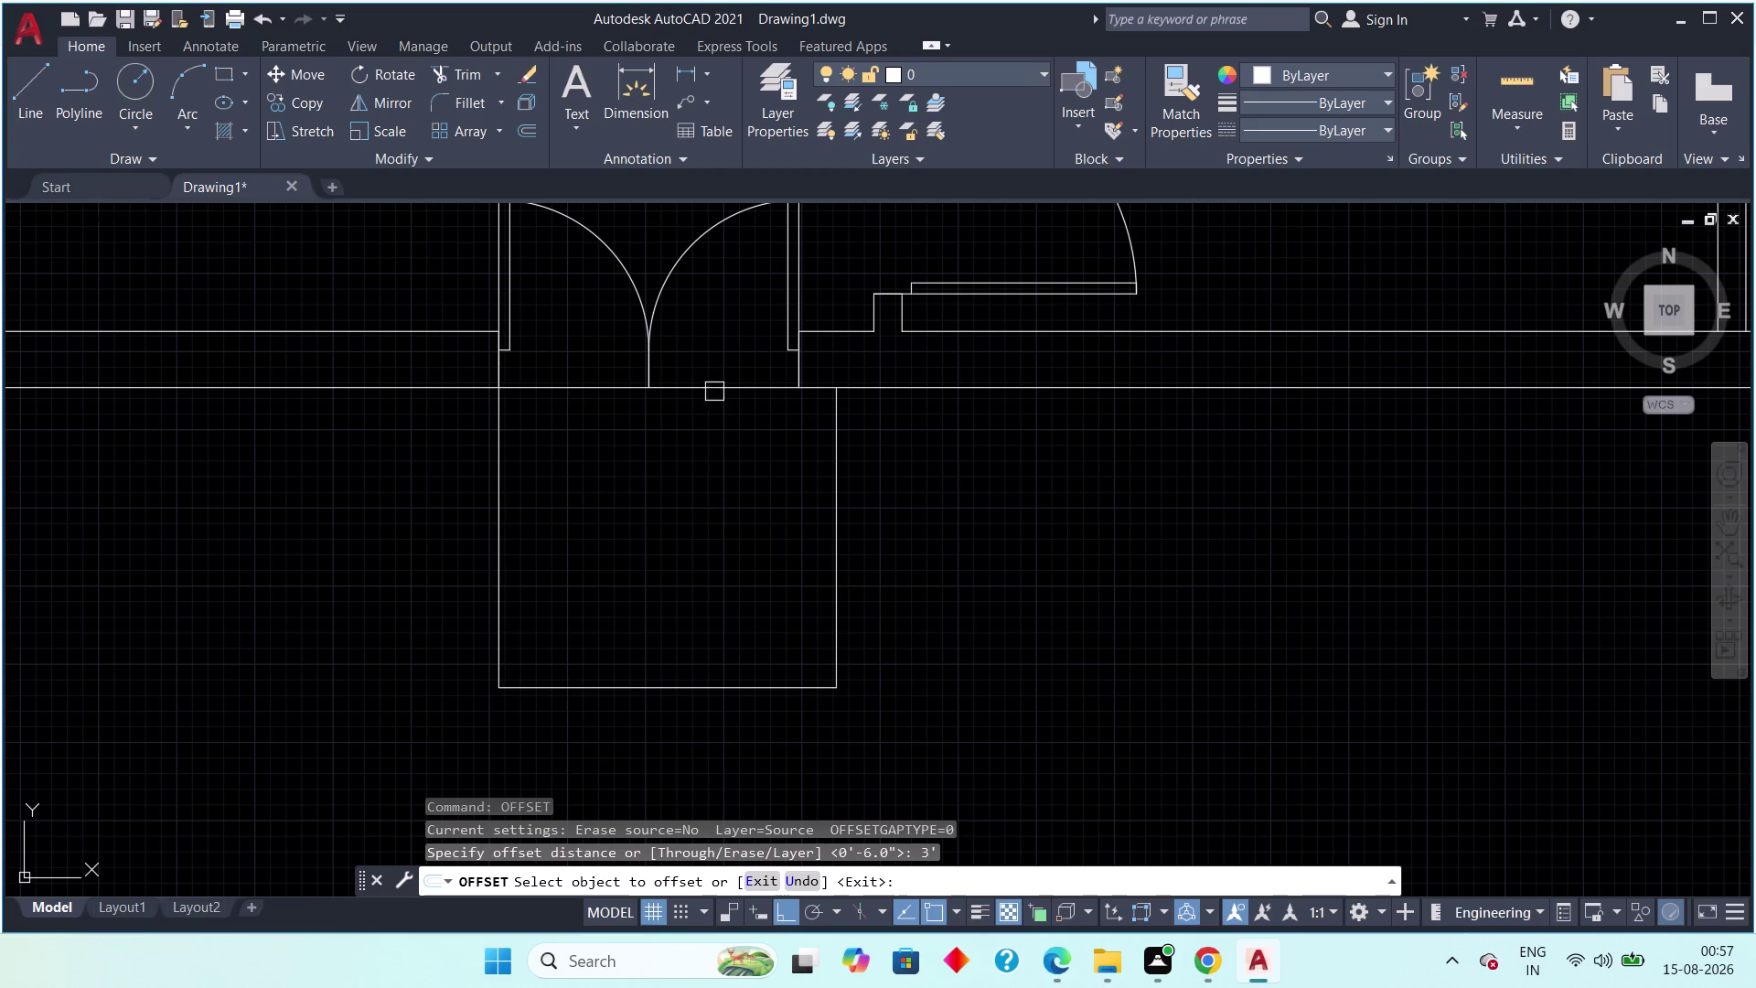
drag(717, 387, 714, 405)
drag(678, 478, 681, 490)
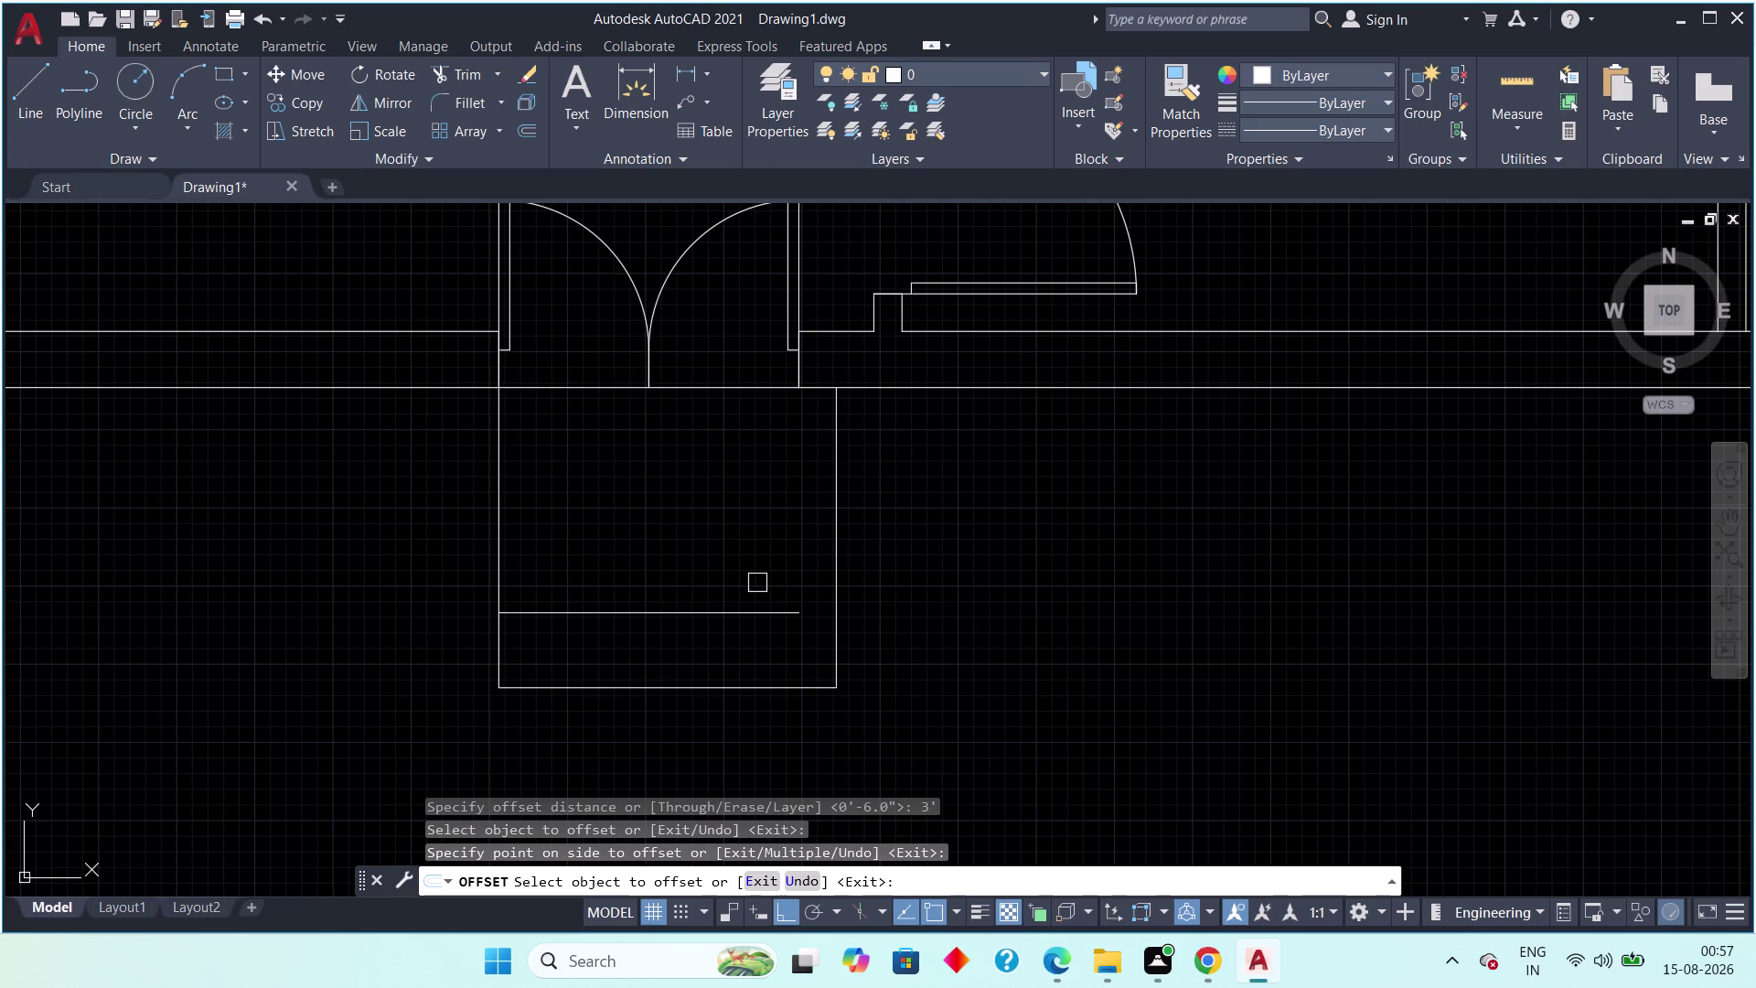
key(Escape)
key(Escape)
Grip-stretch the new inner line's right end to the porch's right side.
click(769, 614)
click(798, 612)
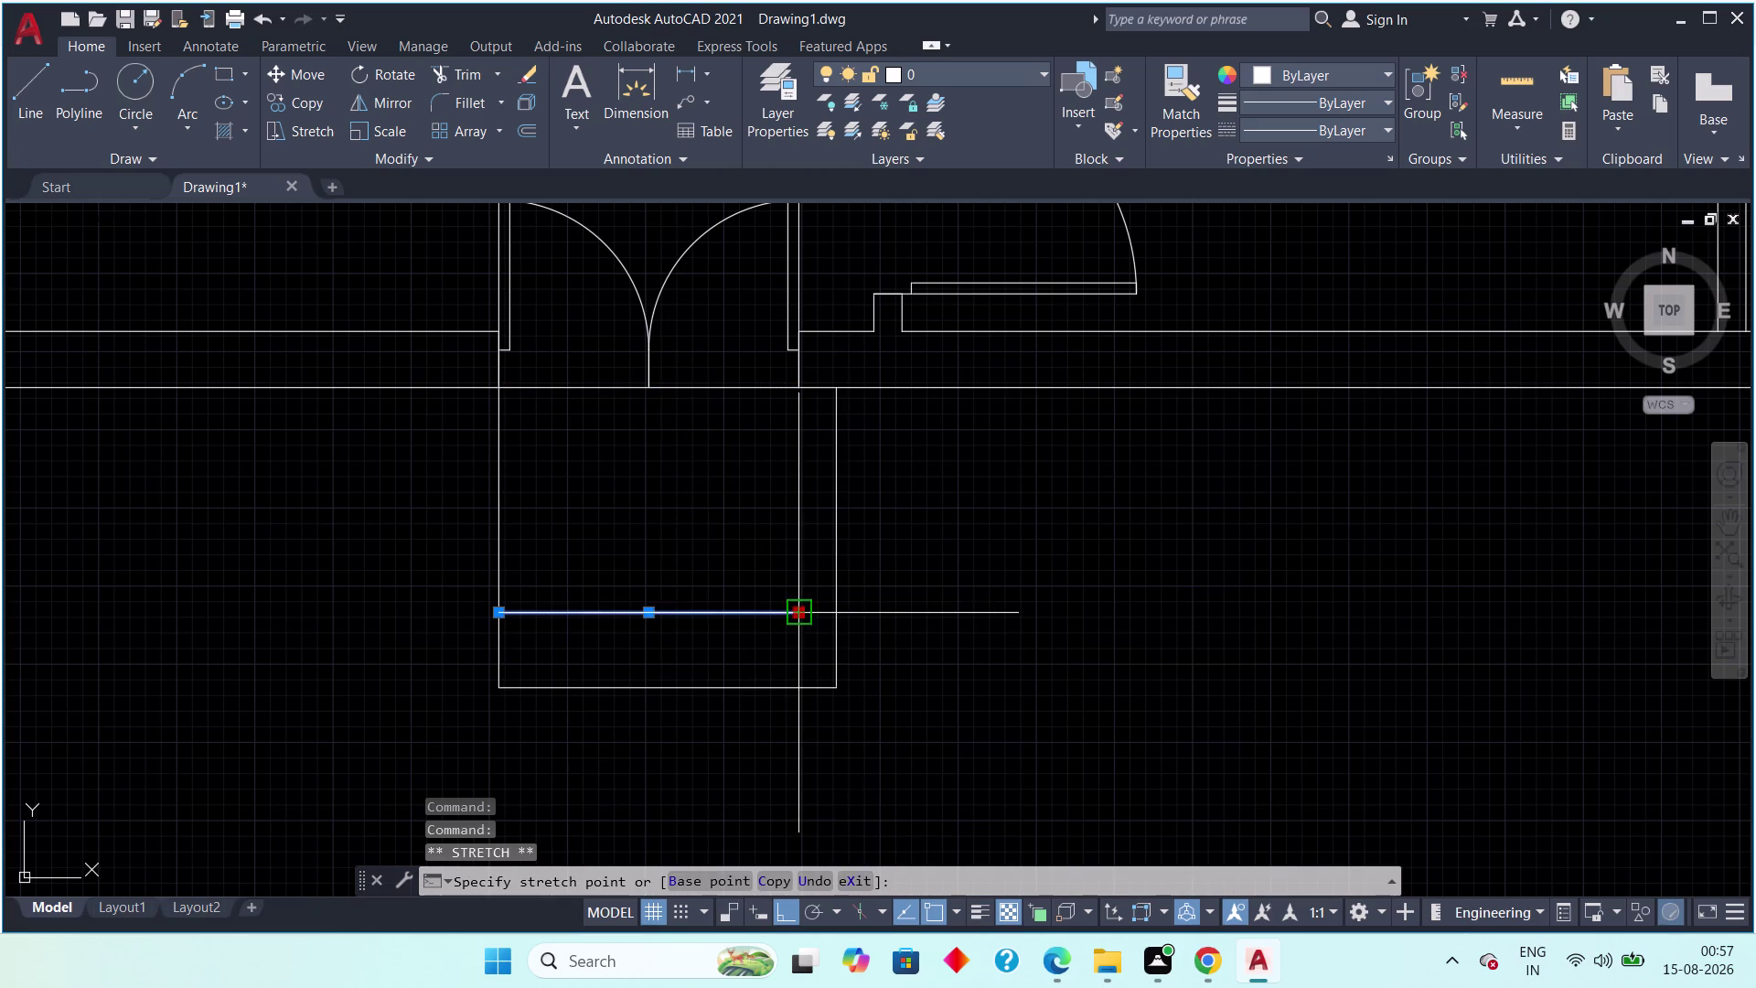
click(832, 611)
key(Escape)
Erase the old bottom edge and pull the right side line up to the inner line.
key(Escape)
click(794, 679)
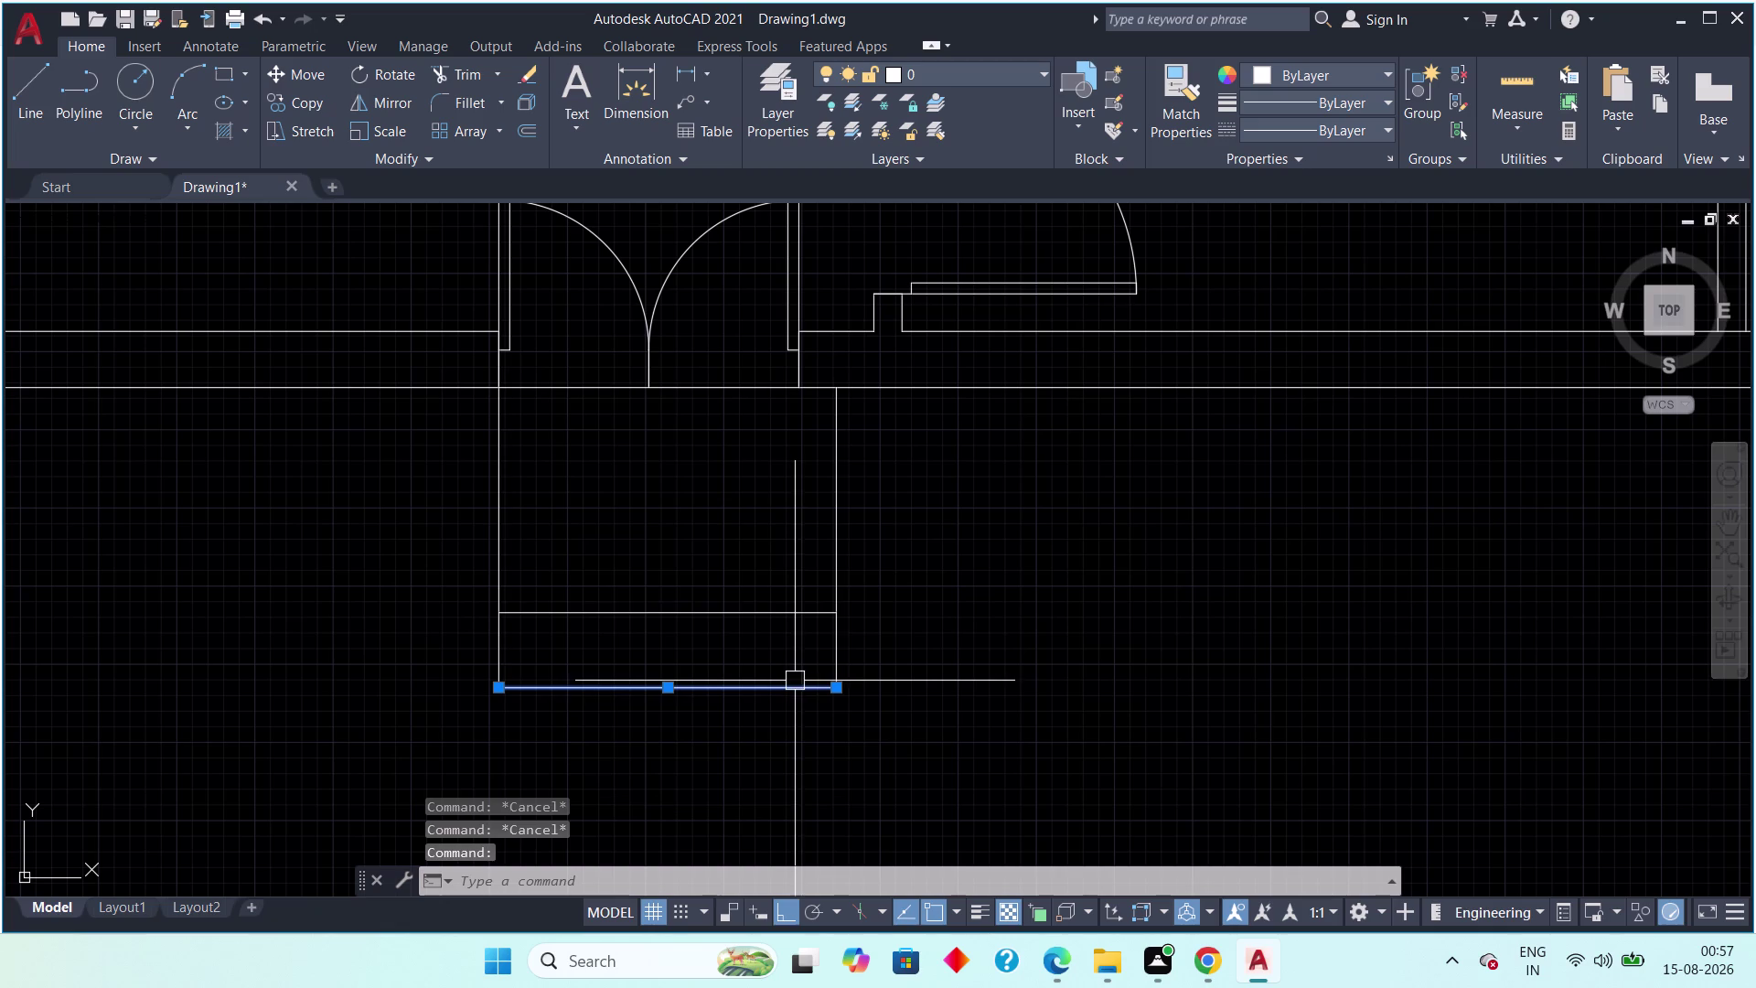
key(Delete)
click(840, 668)
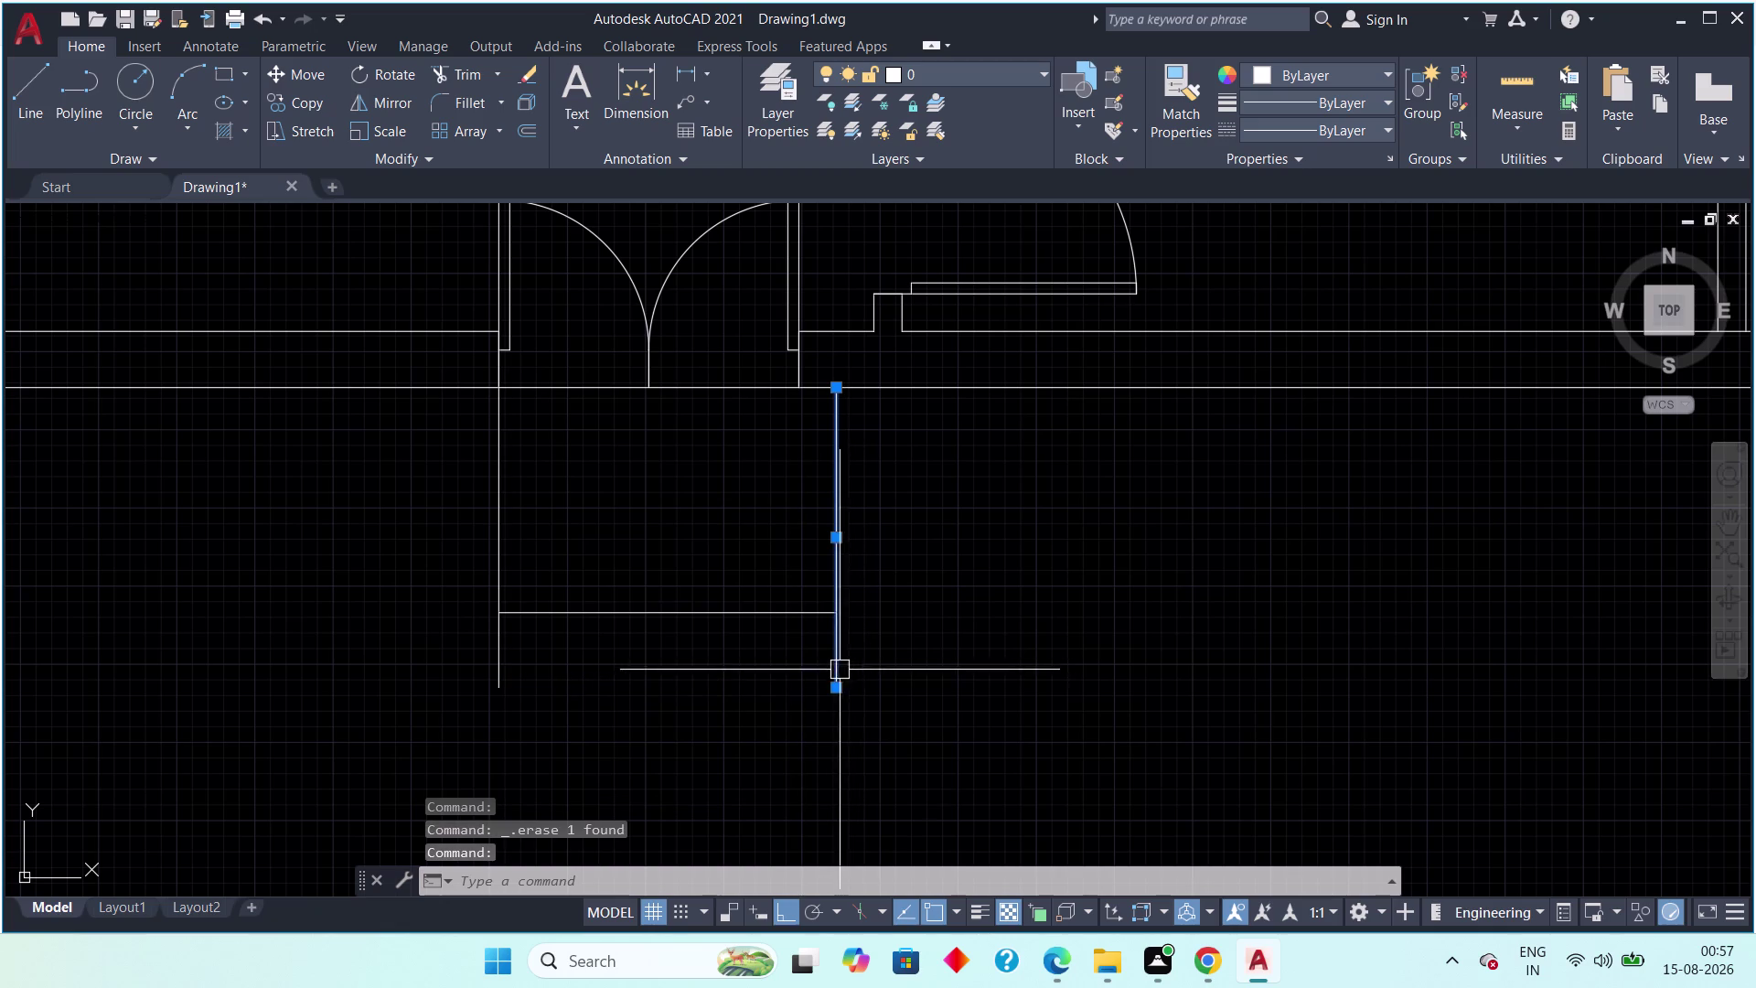
click(836, 688)
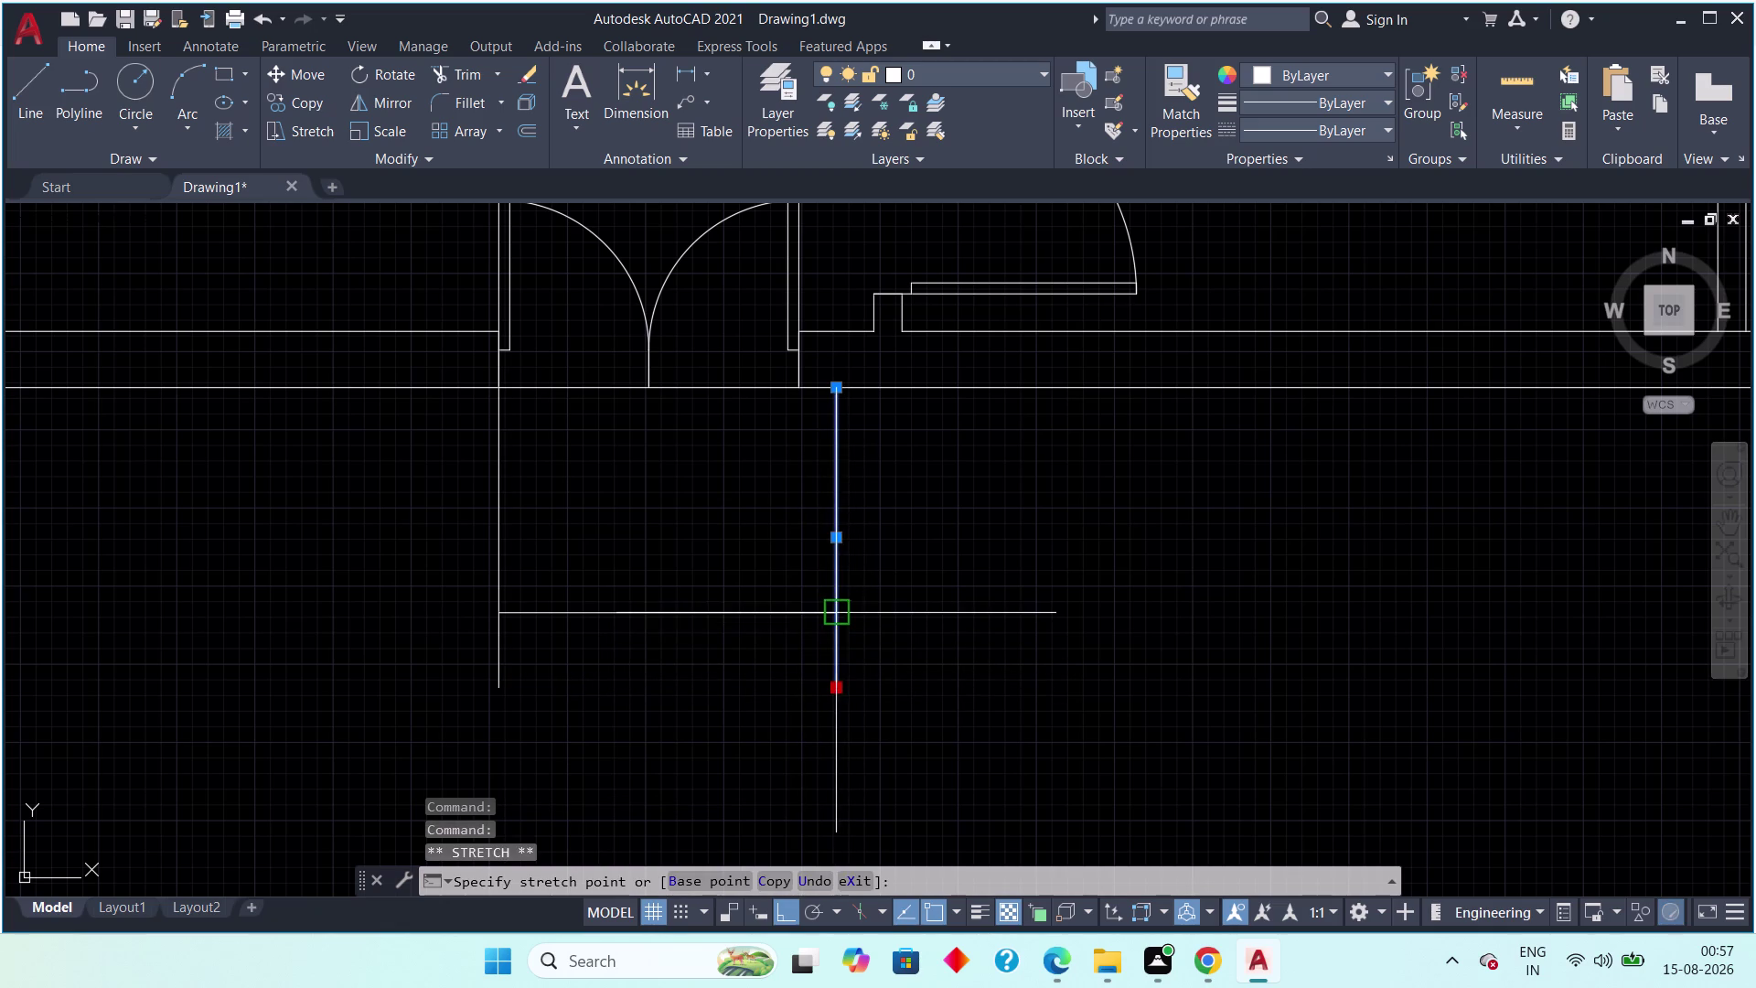
click(829, 617)
Pull the left side line's bottom end up to the inner line.
click(492, 675)
click(500, 687)
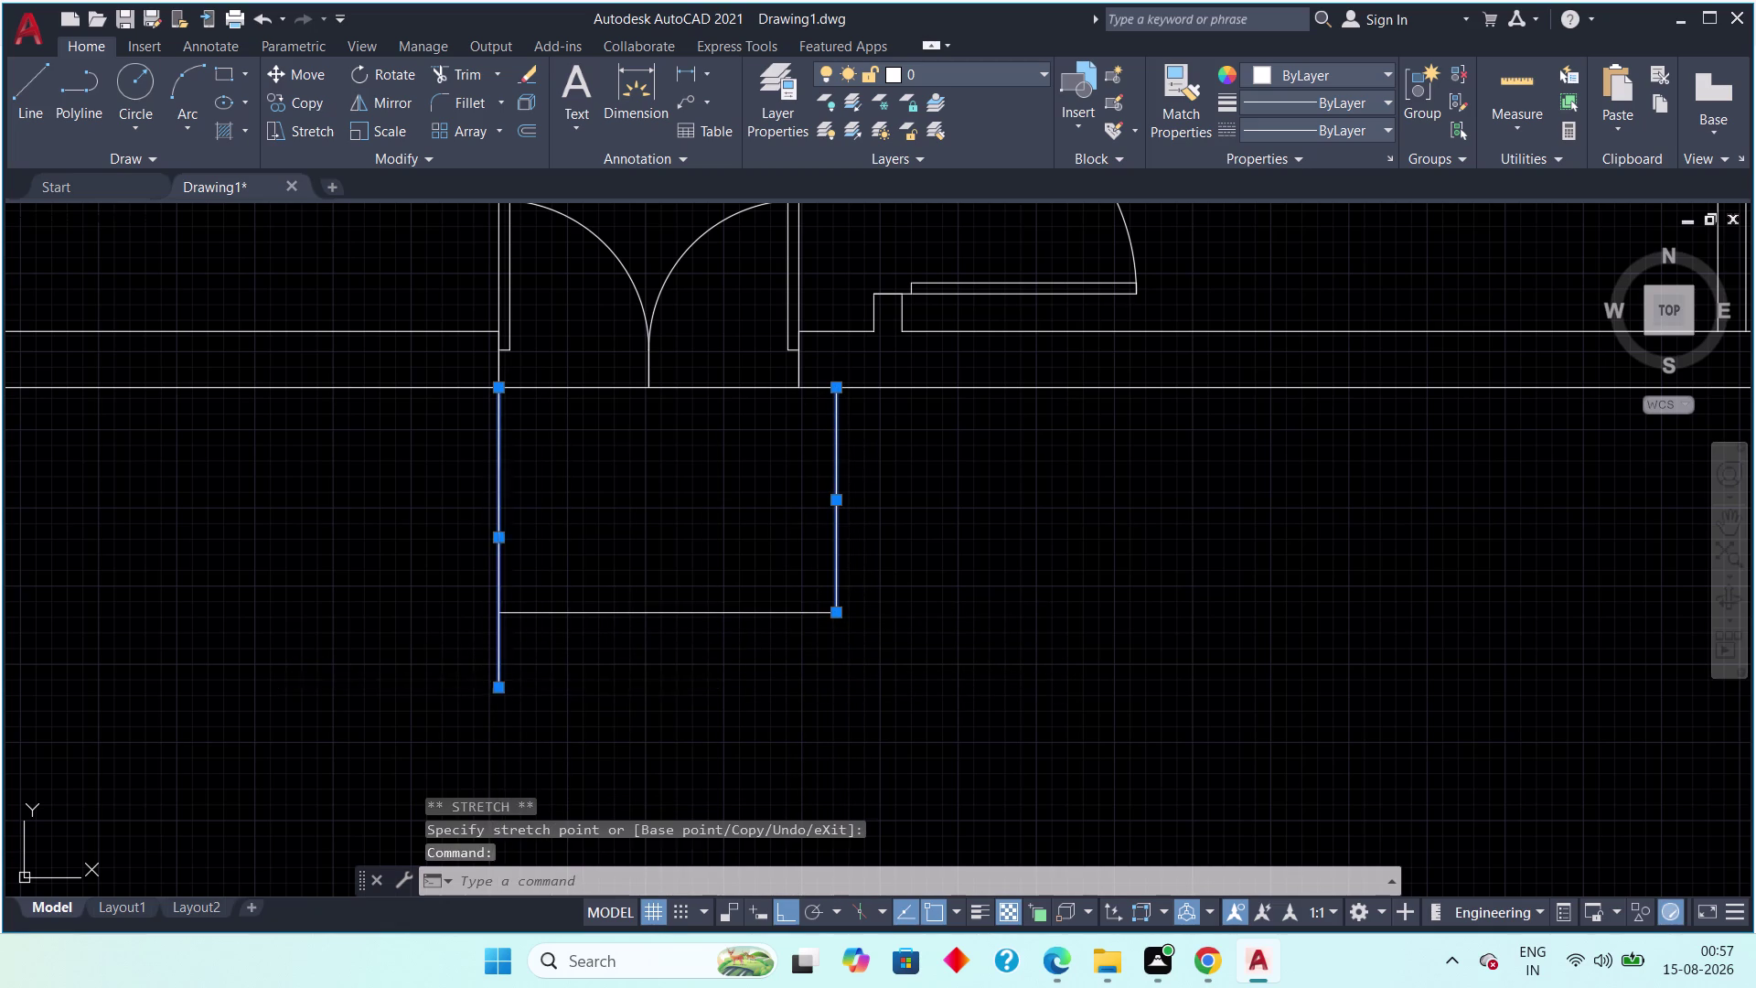
click(505, 617)
key(Escape)
key(Escape)
scroll(down, 3)
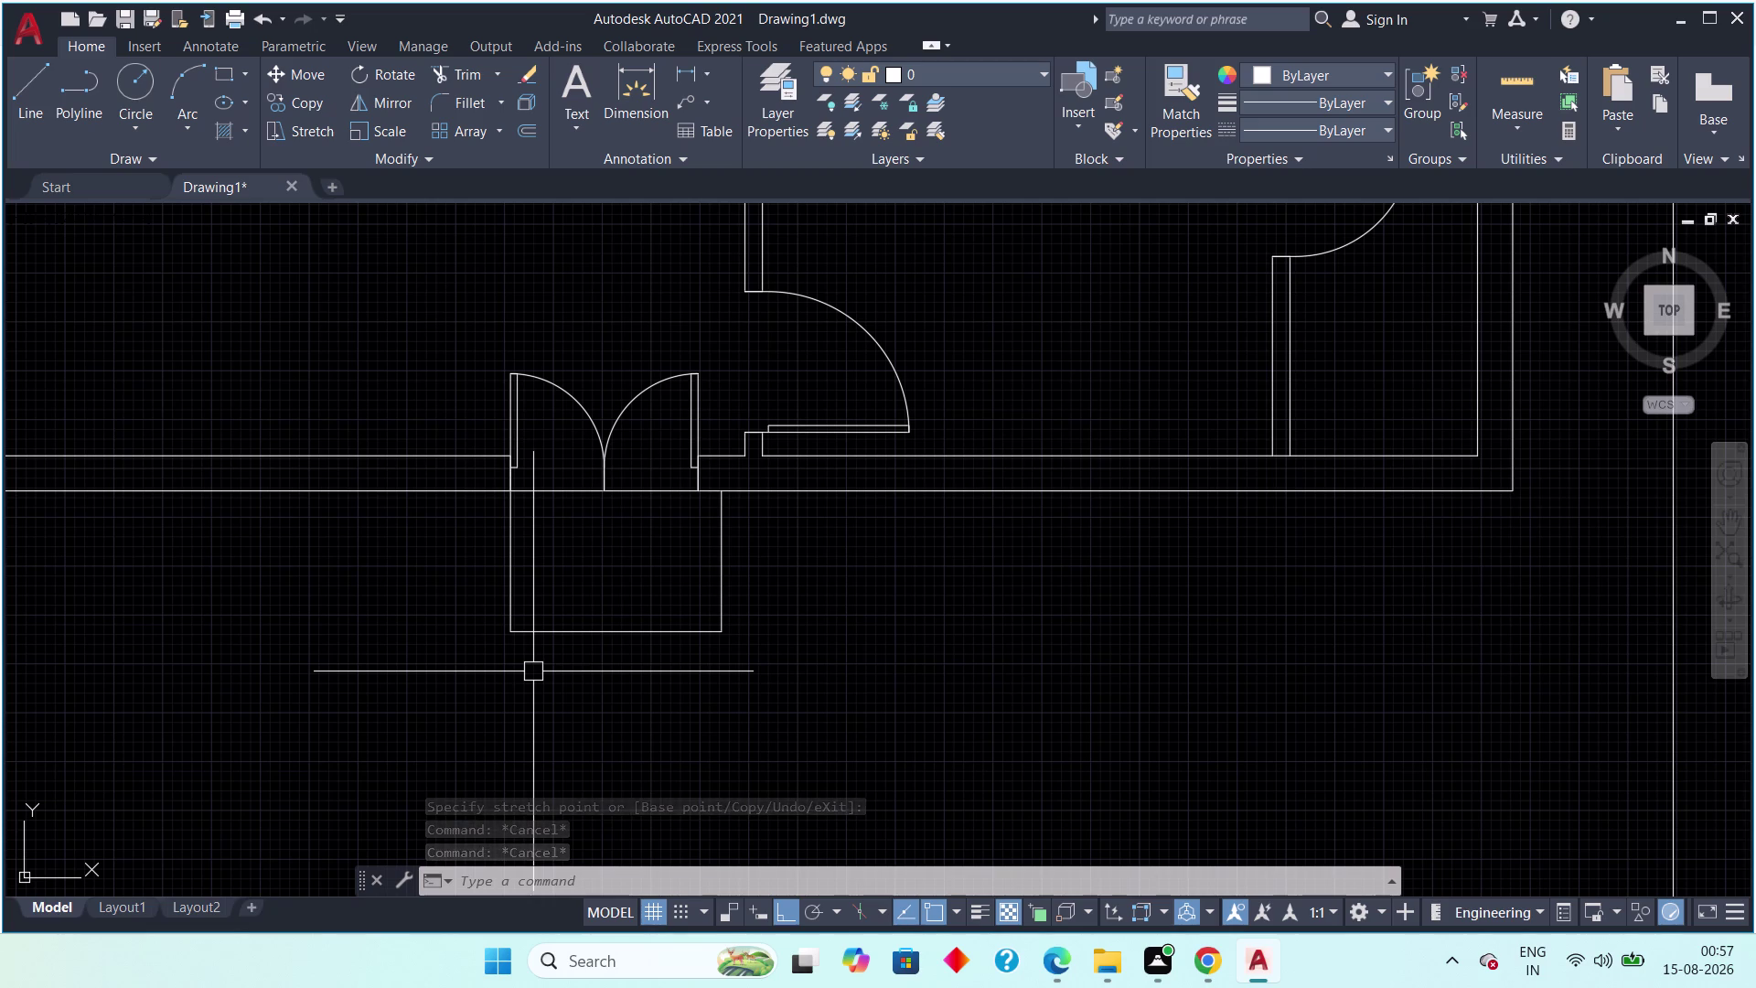
text(off)
key(space)
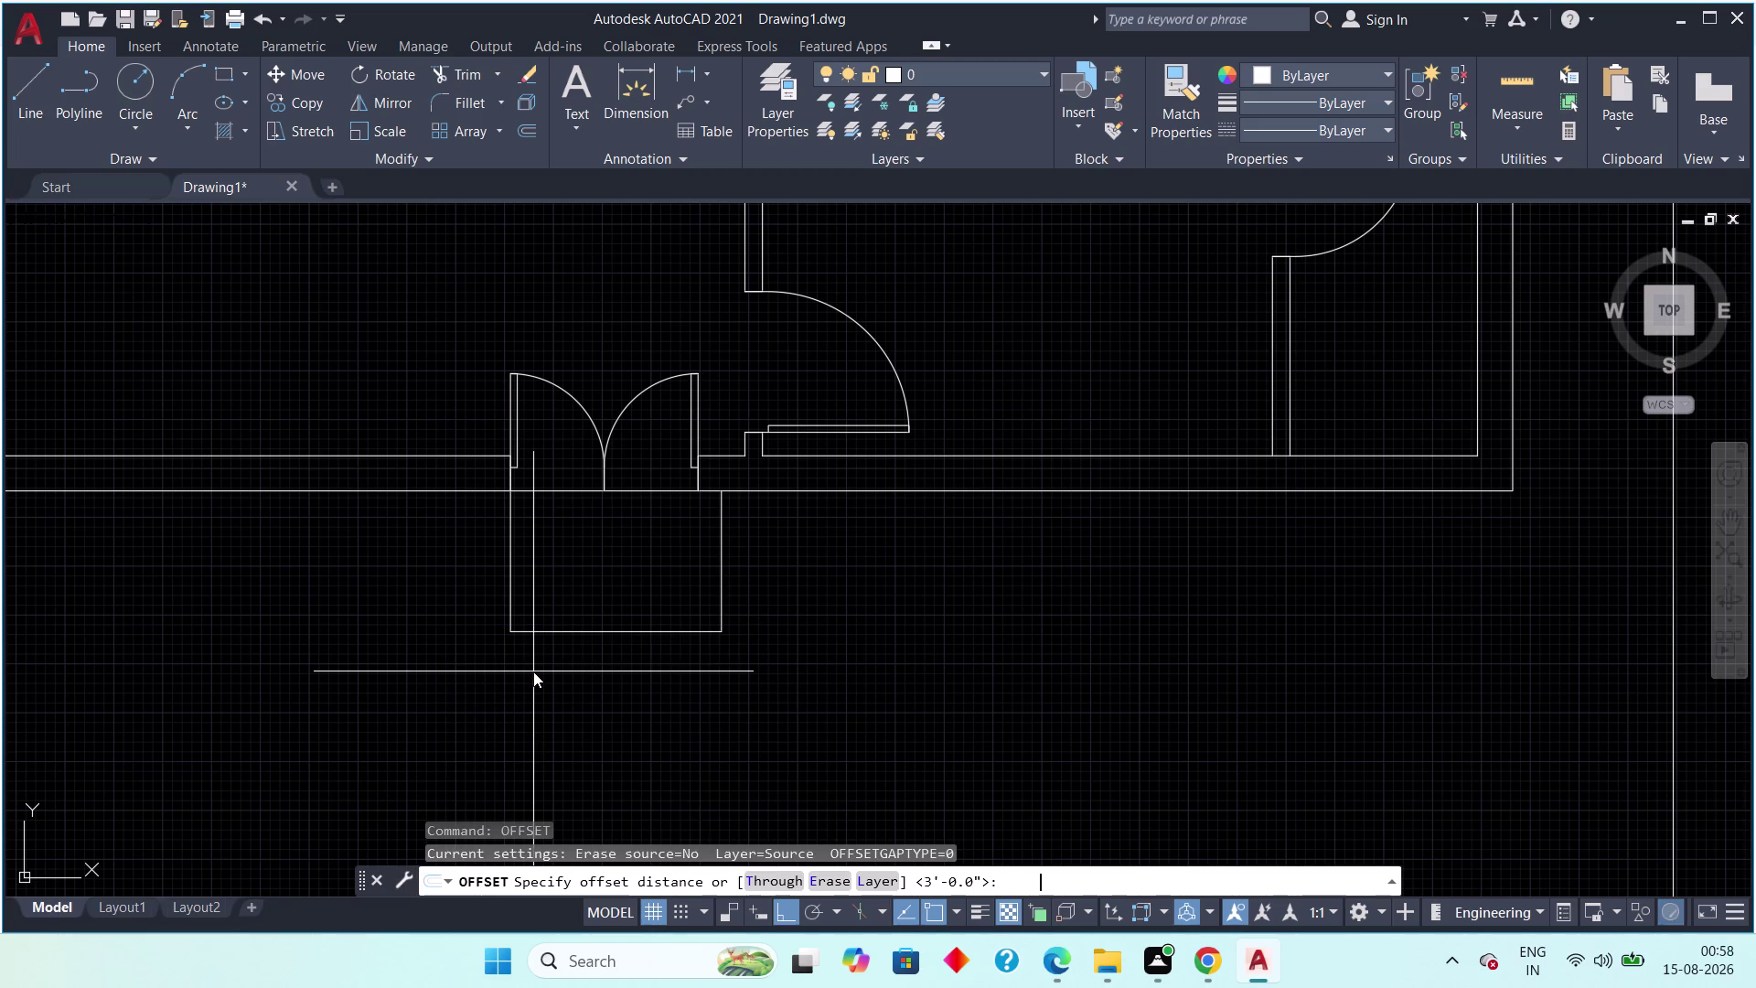
text(10)
text("{)
key(space)
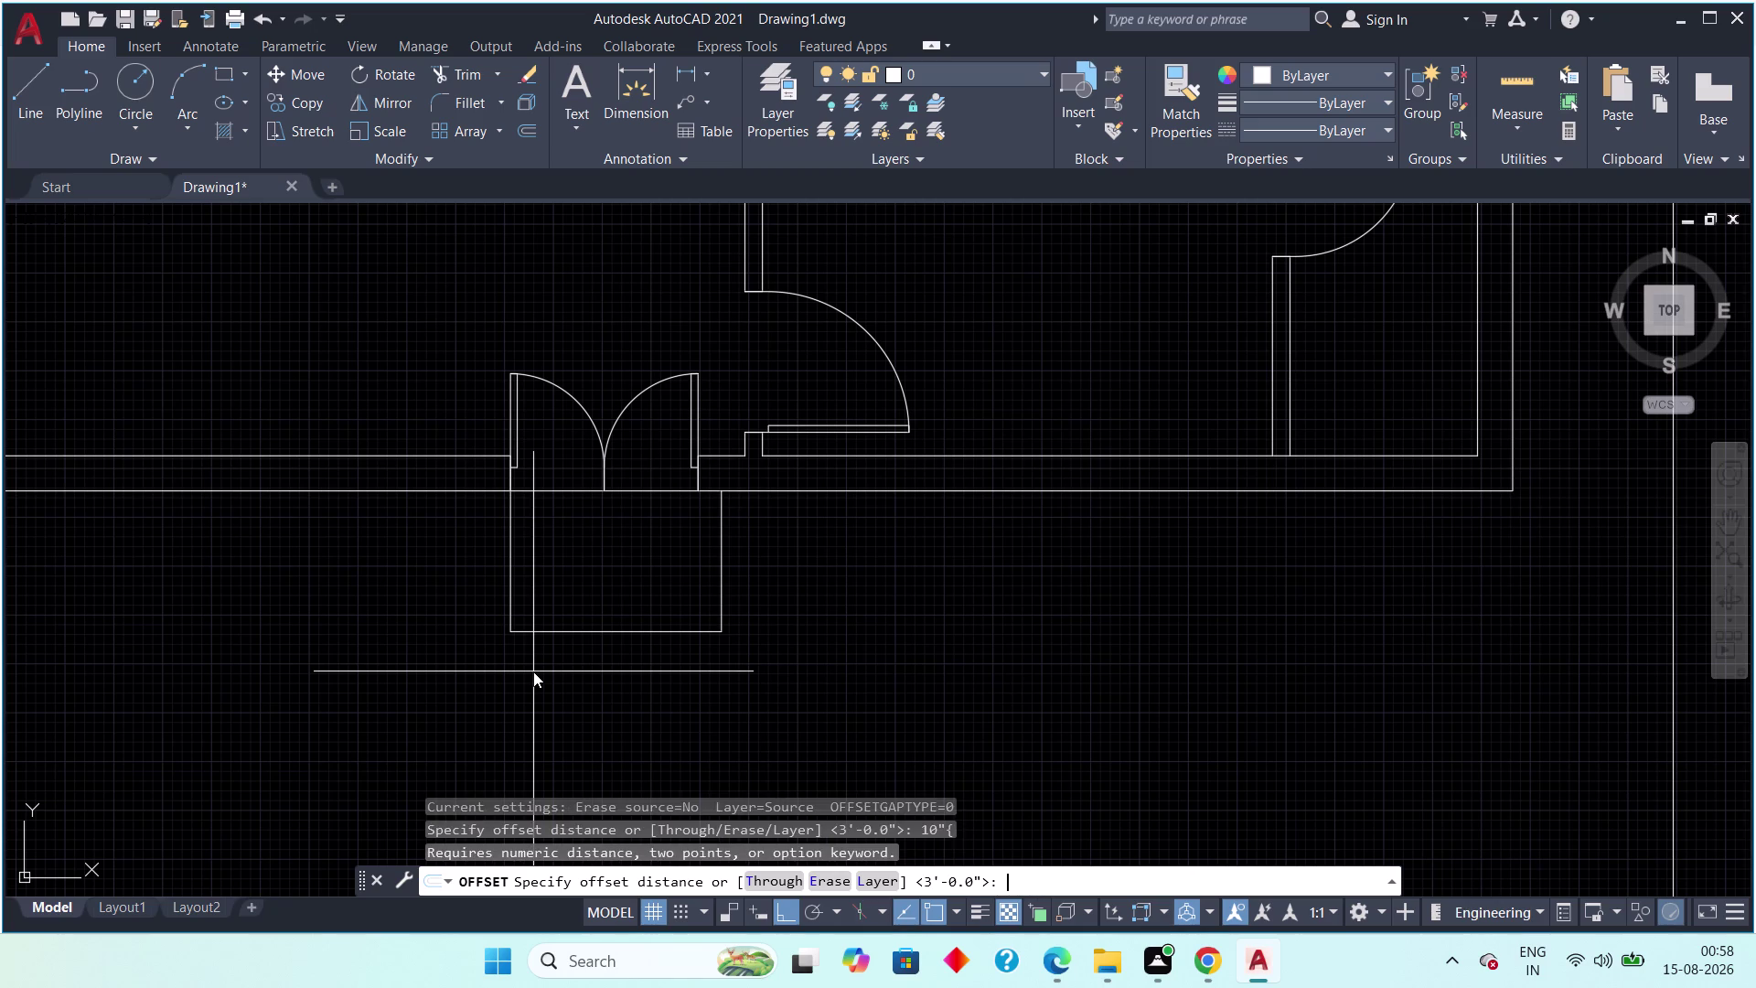
key(Escape)
key(Escape)
key(o)
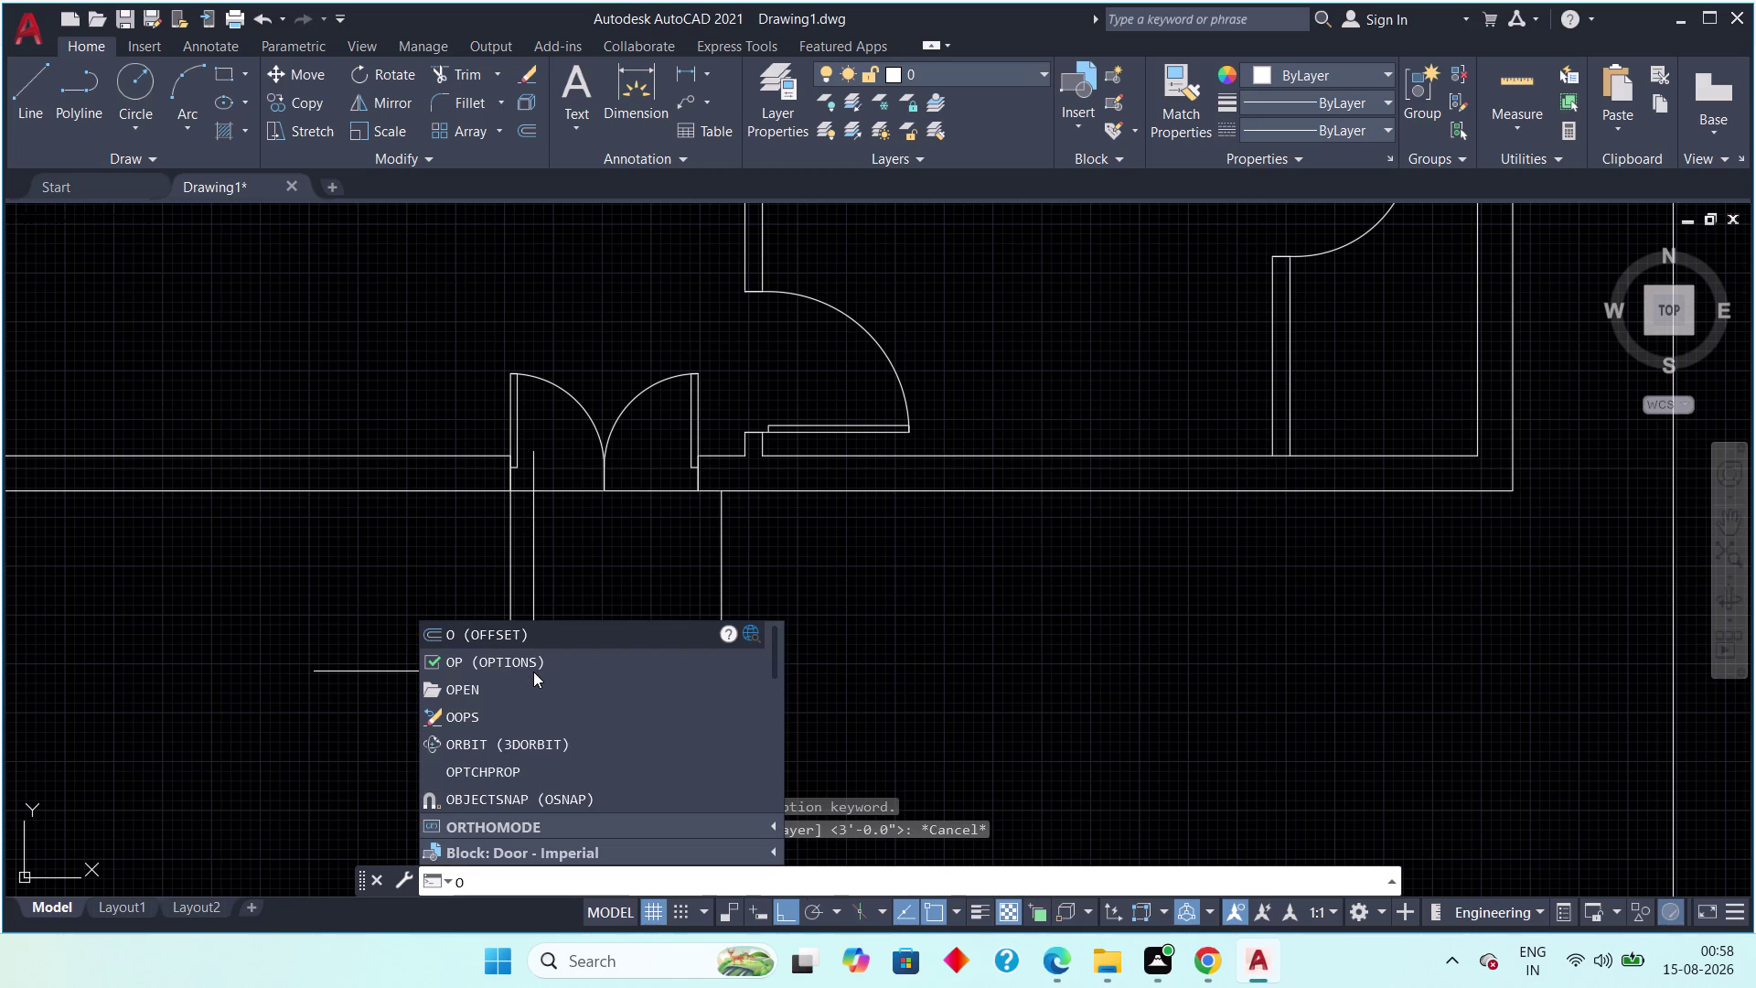
text(ff)
key(space)
text(10)
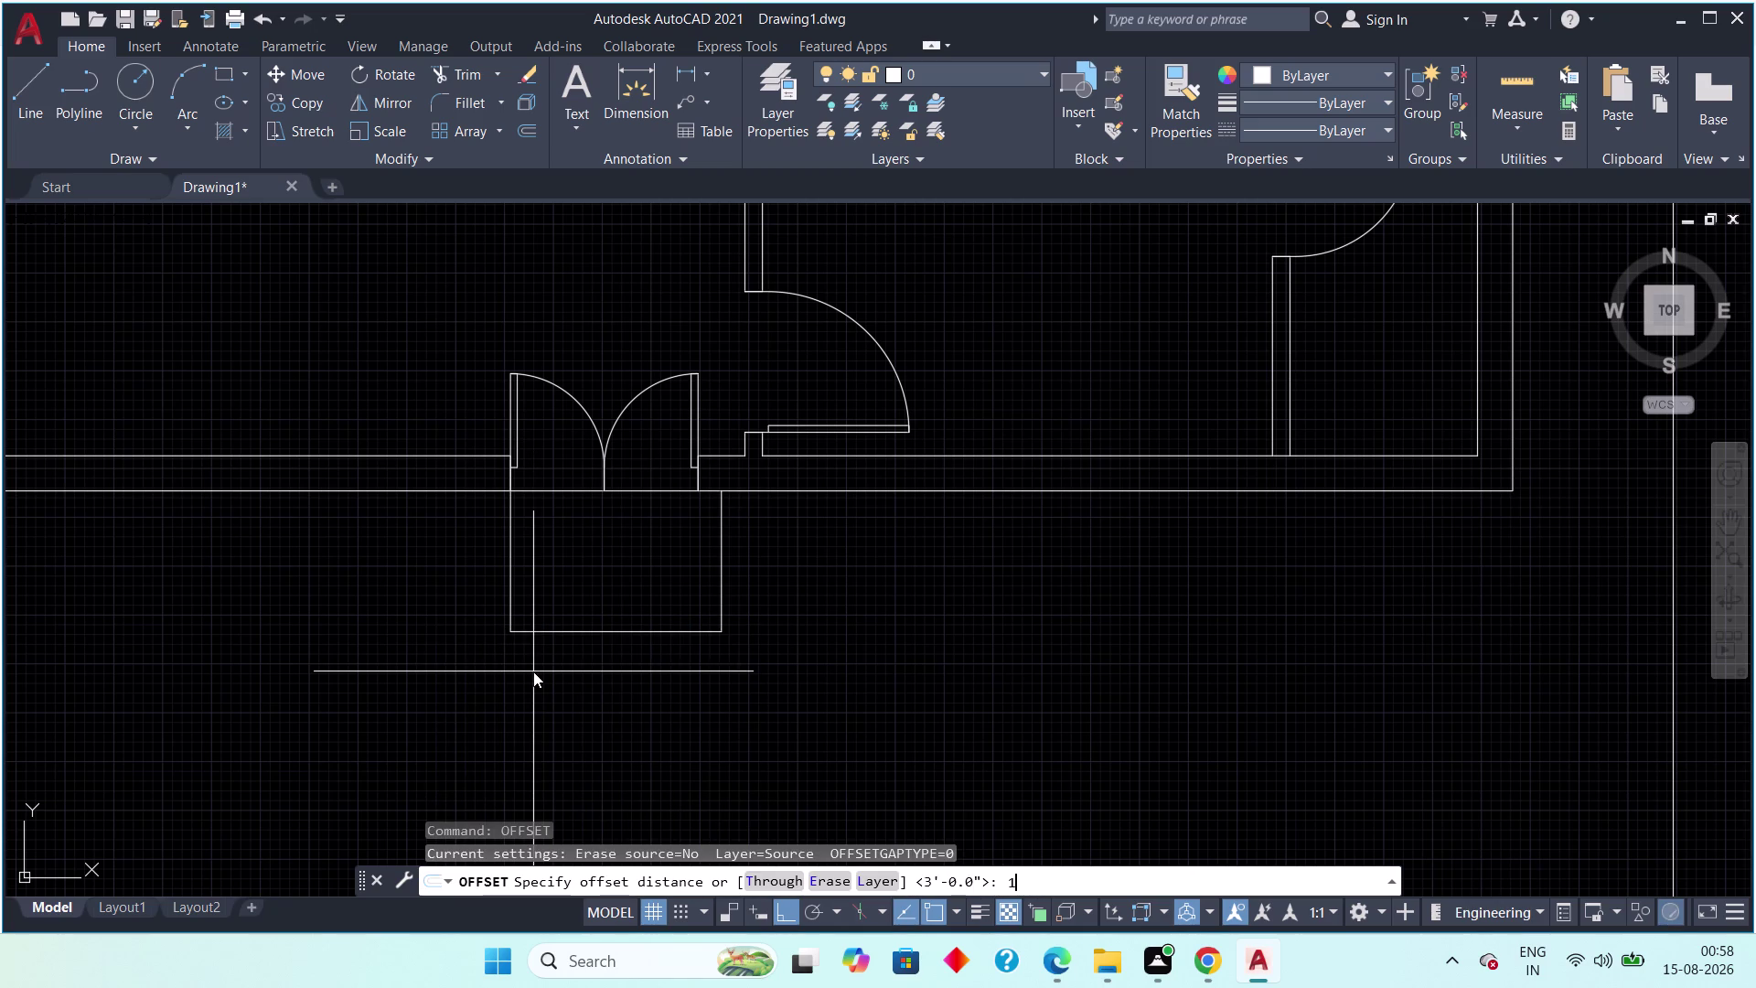
text(")
key(space)
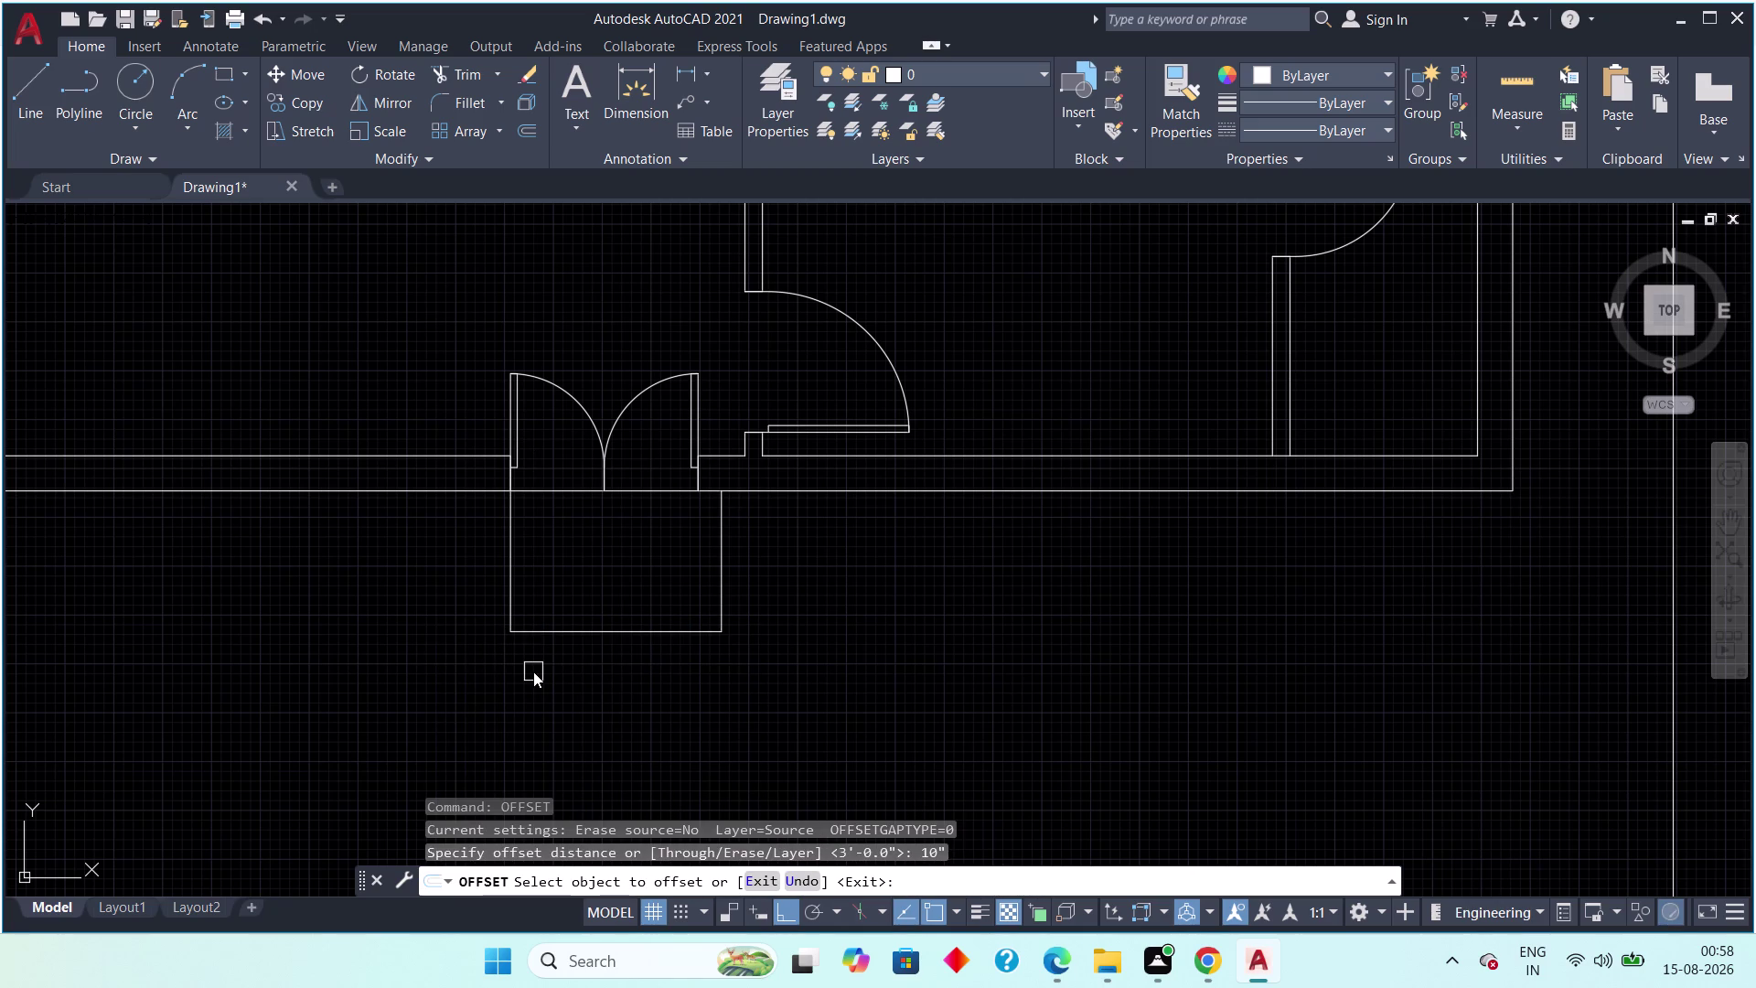
drag(504, 580, 459, 584)
click(361, 587)
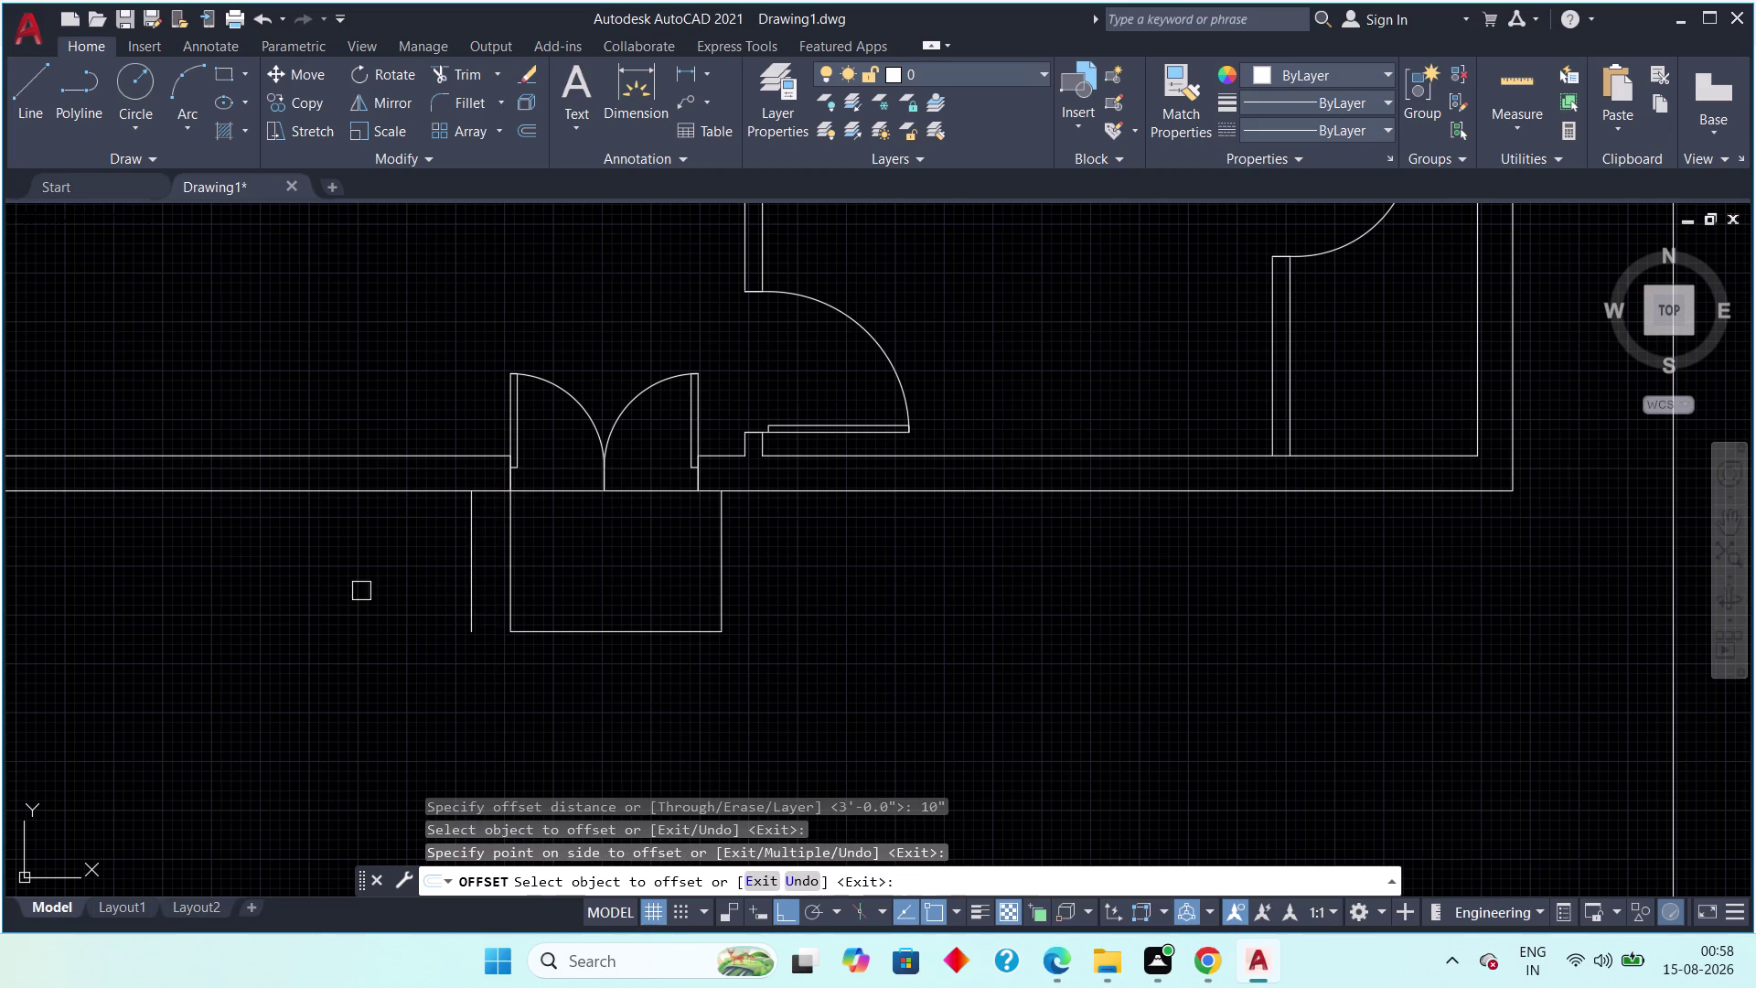
drag(471, 579, 439, 586)
click(404, 585)
drag(431, 578, 390, 581)
click(379, 585)
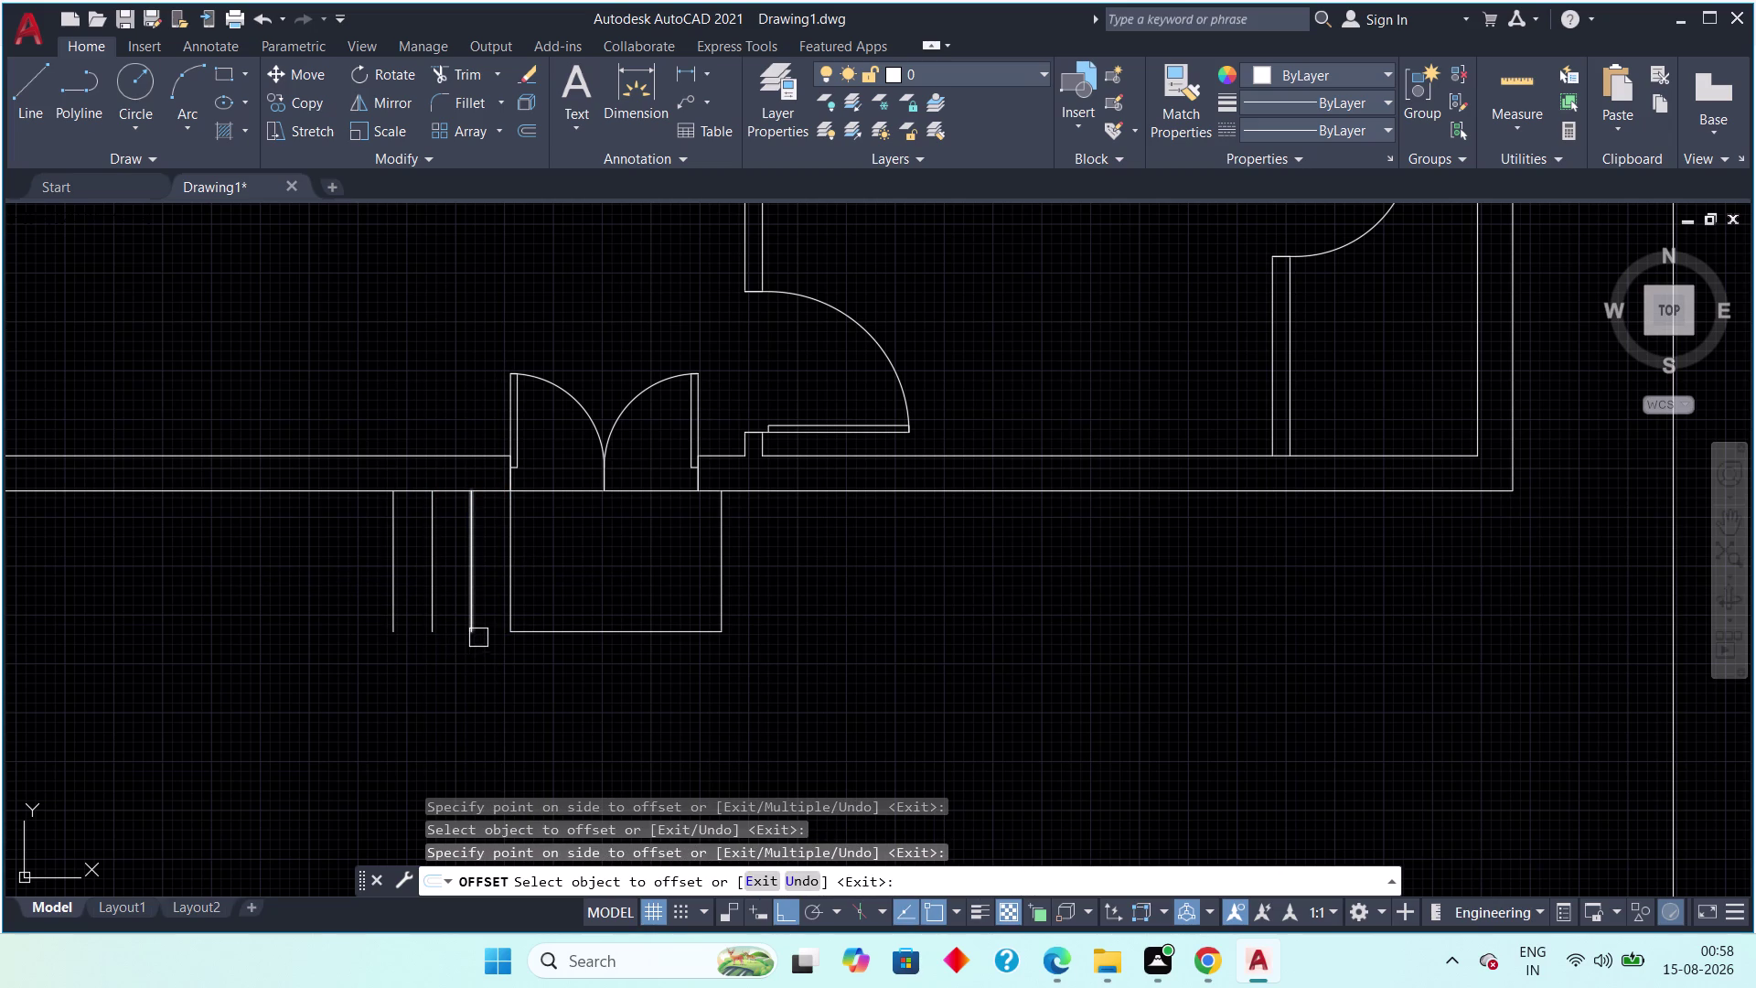
key(Escape)
key(Escape)
drag(478, 577, 451, 577)
click(343, 586)
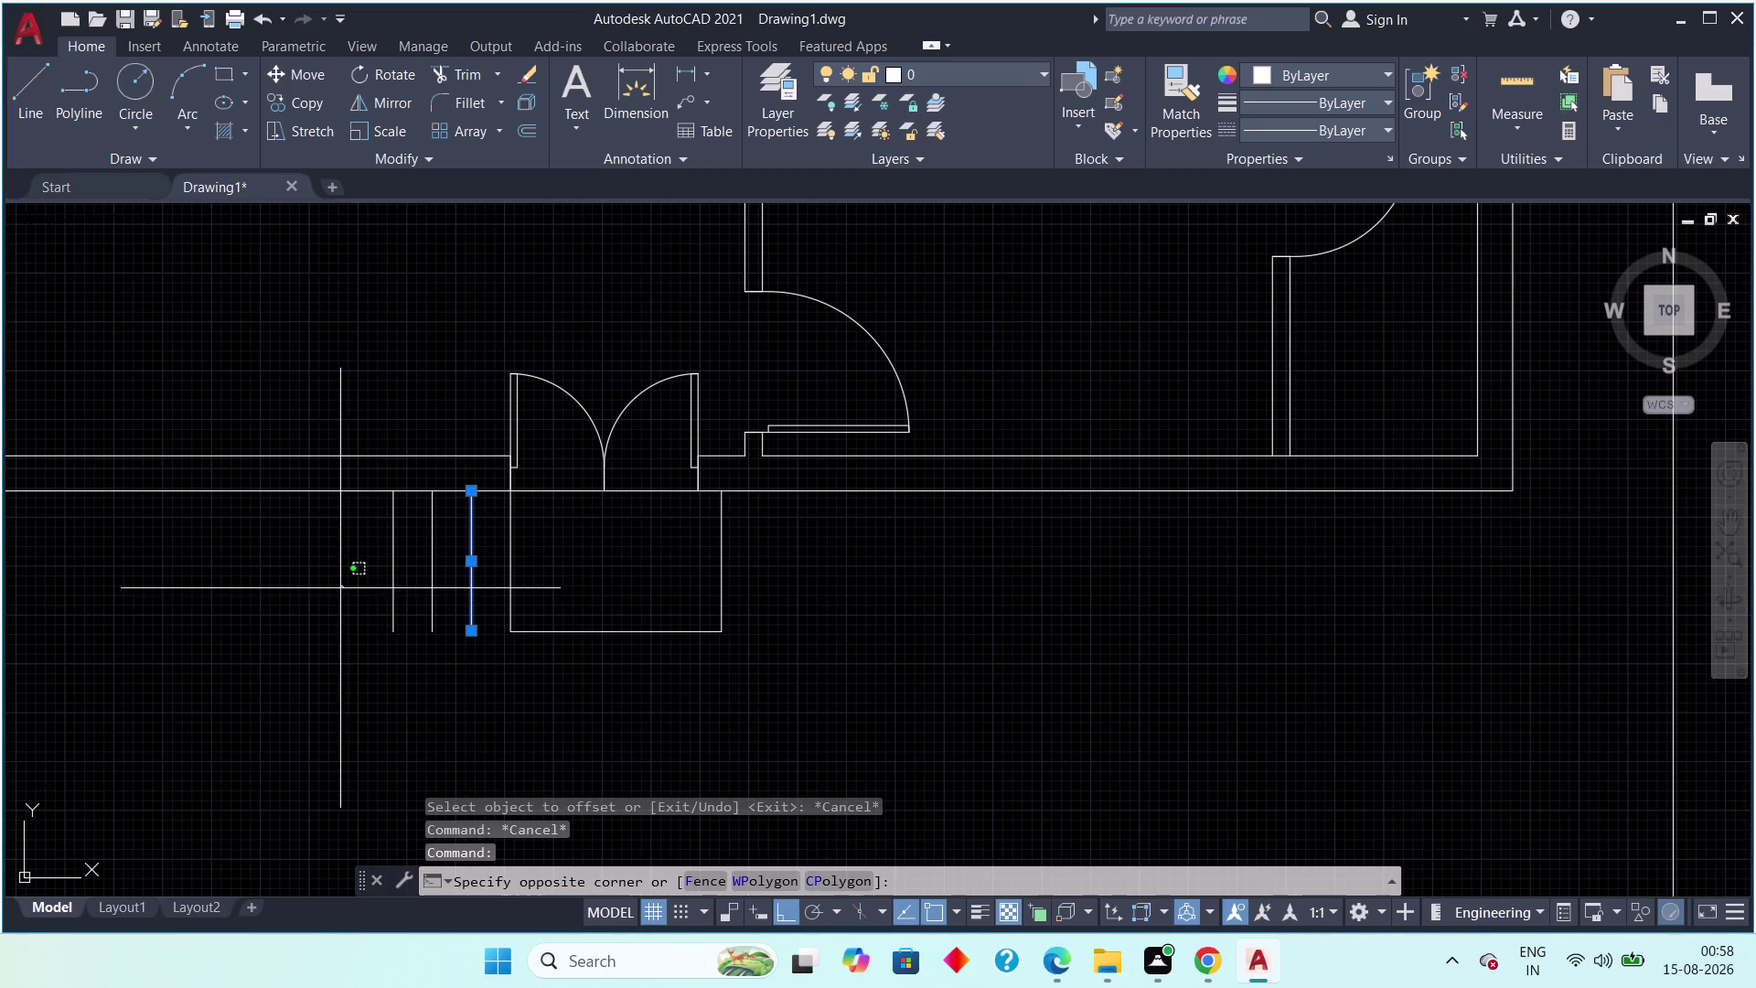
key(Escape)
click(427, 585)
click(398, 586)
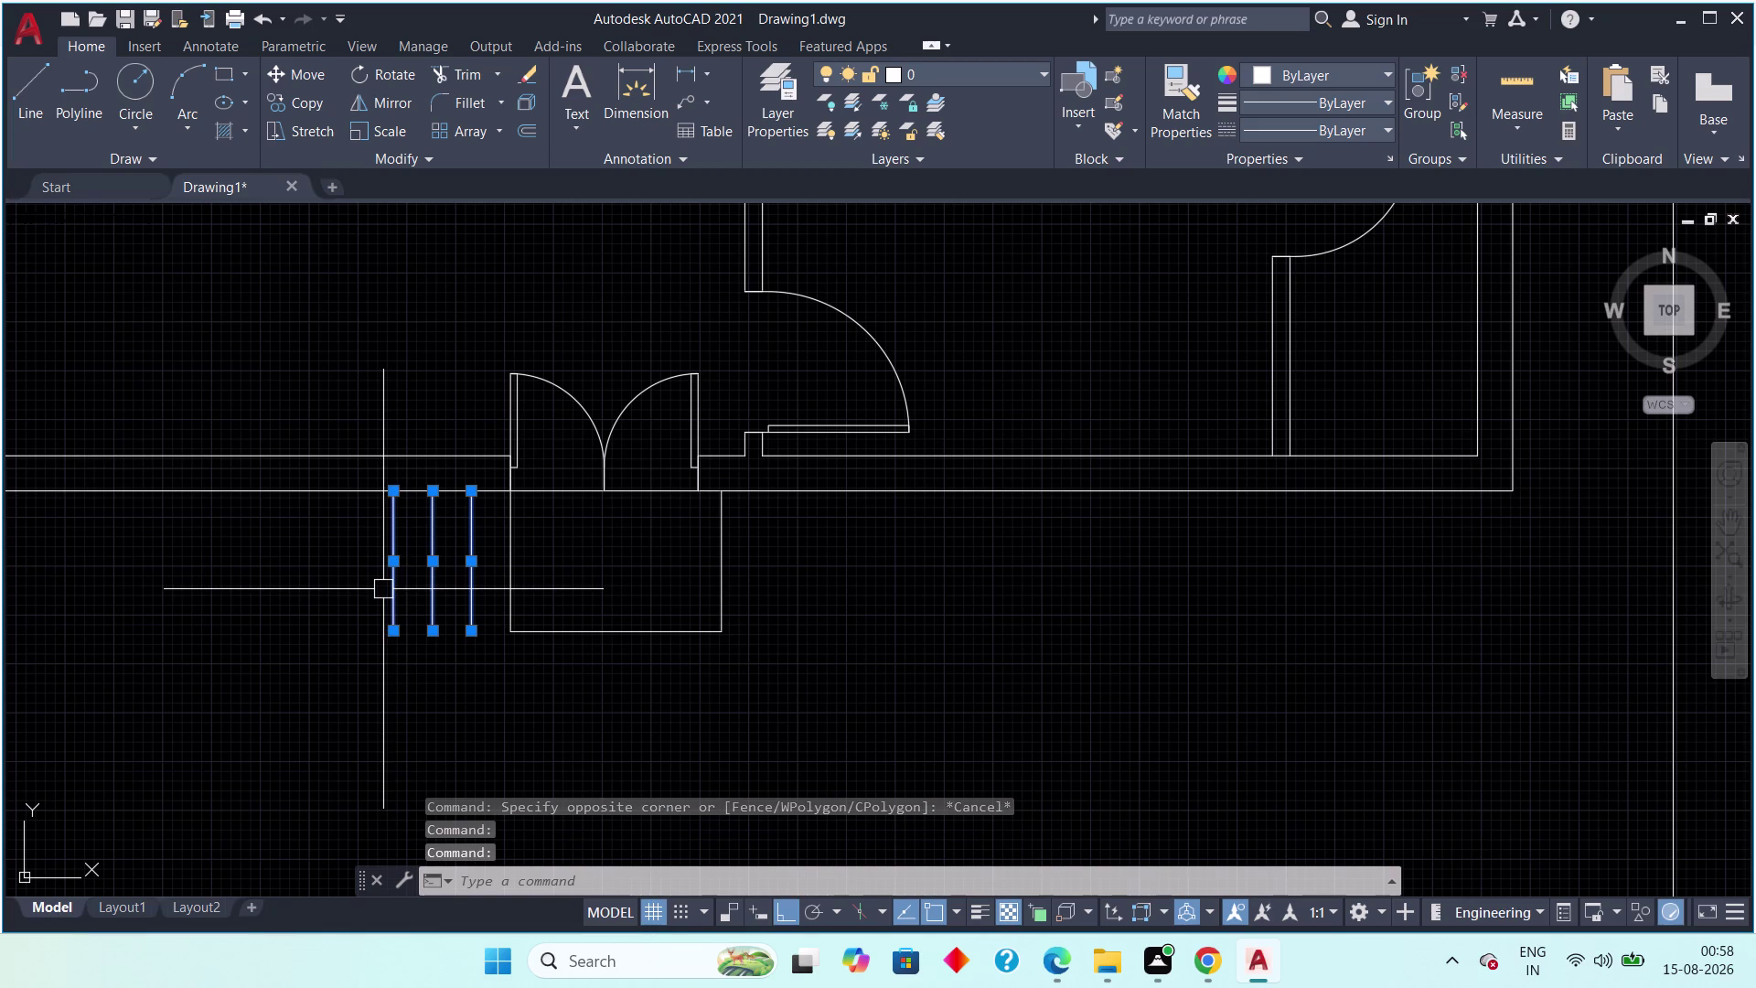
key(Delete)
key(o)
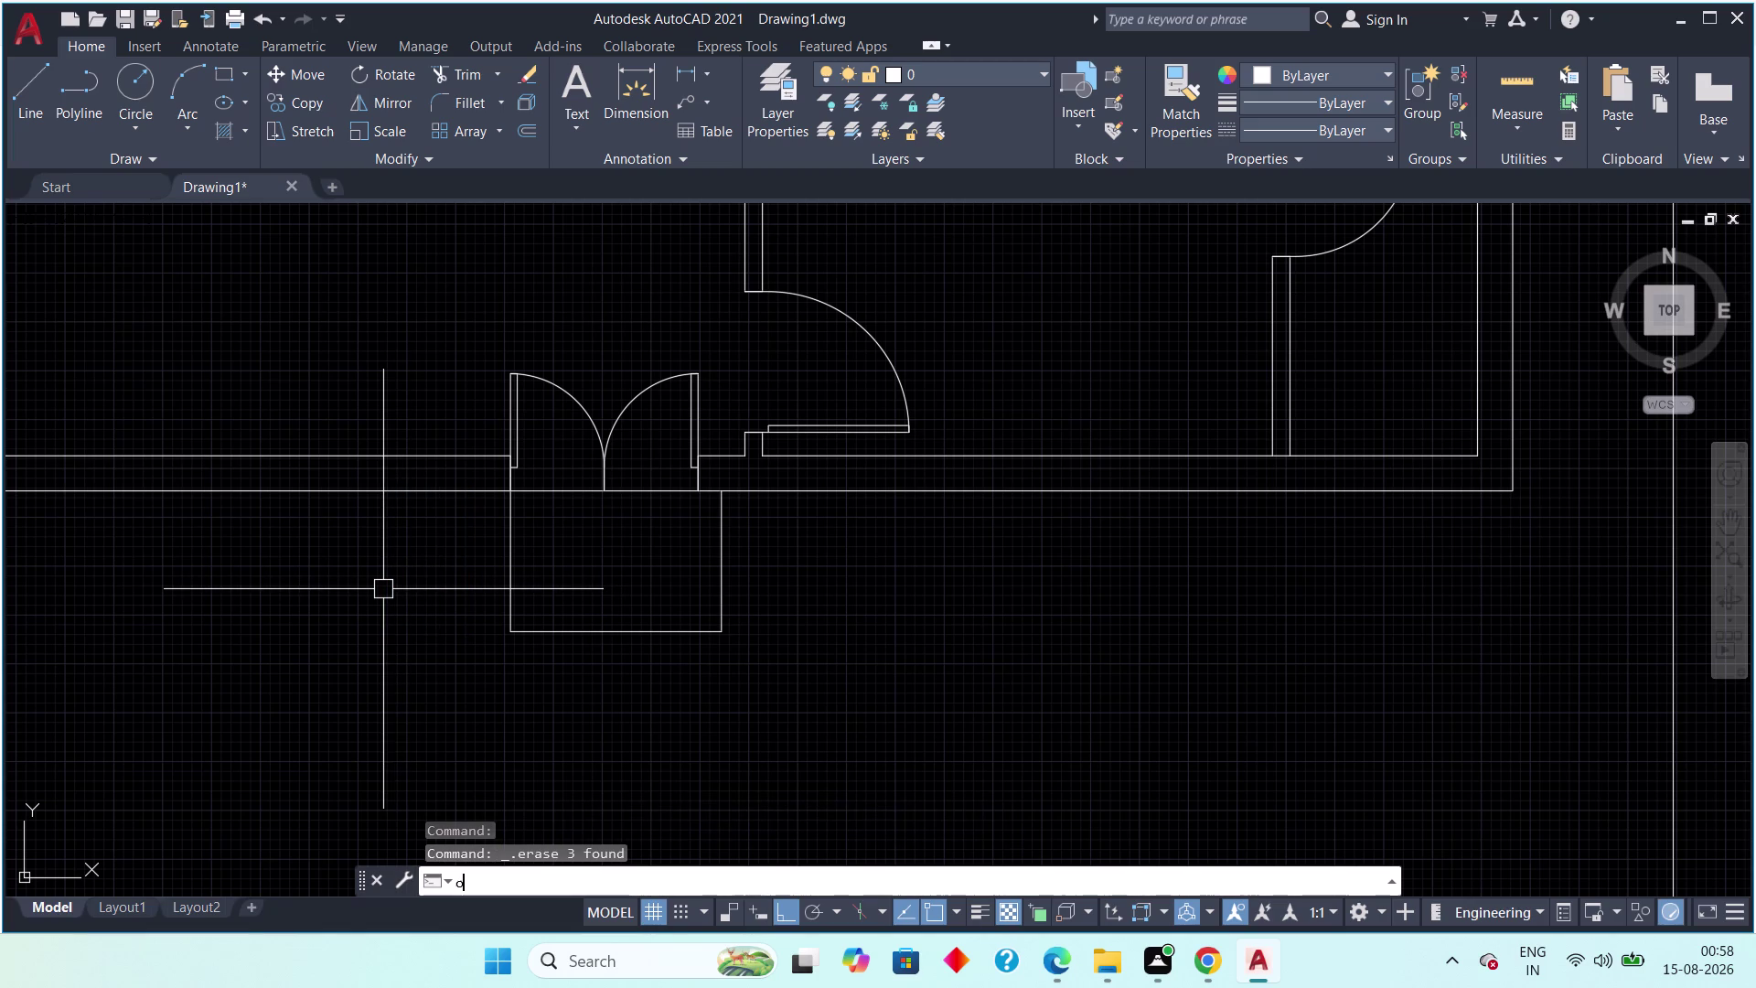
Offset the porch's left edge leftward repeatedly at 8" spacing to create step lines.
text(ff)
key(space)
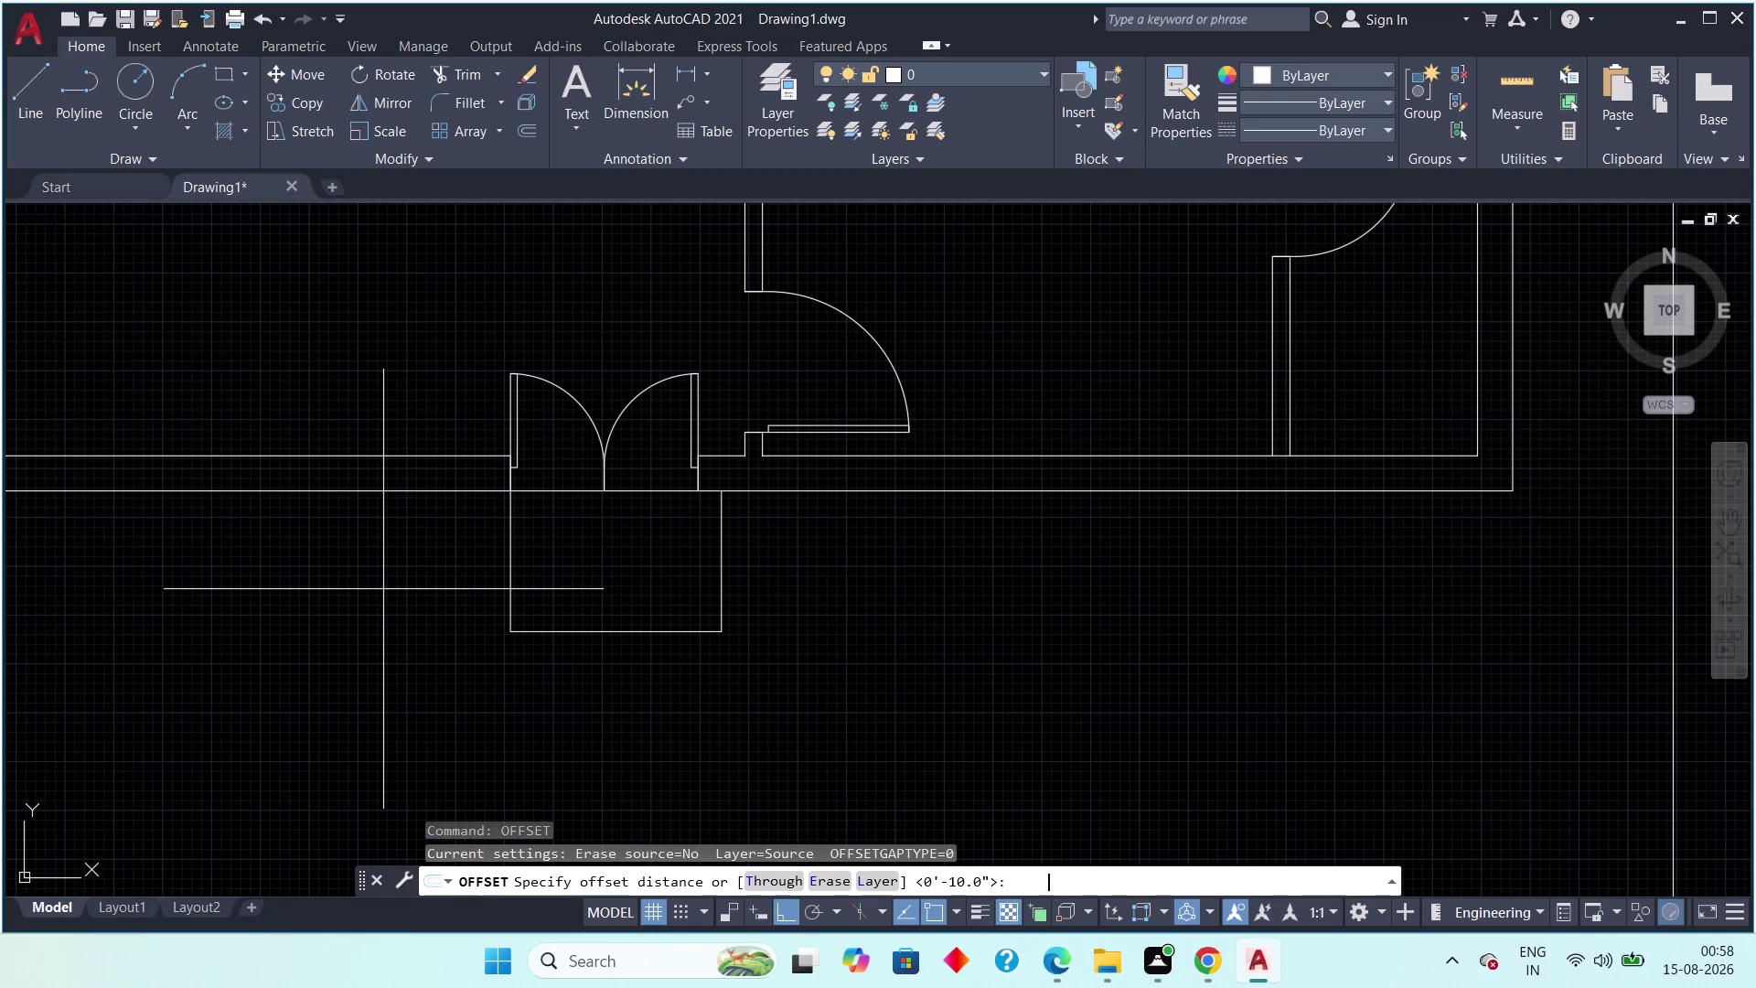
key(8)
text(")
key(space)
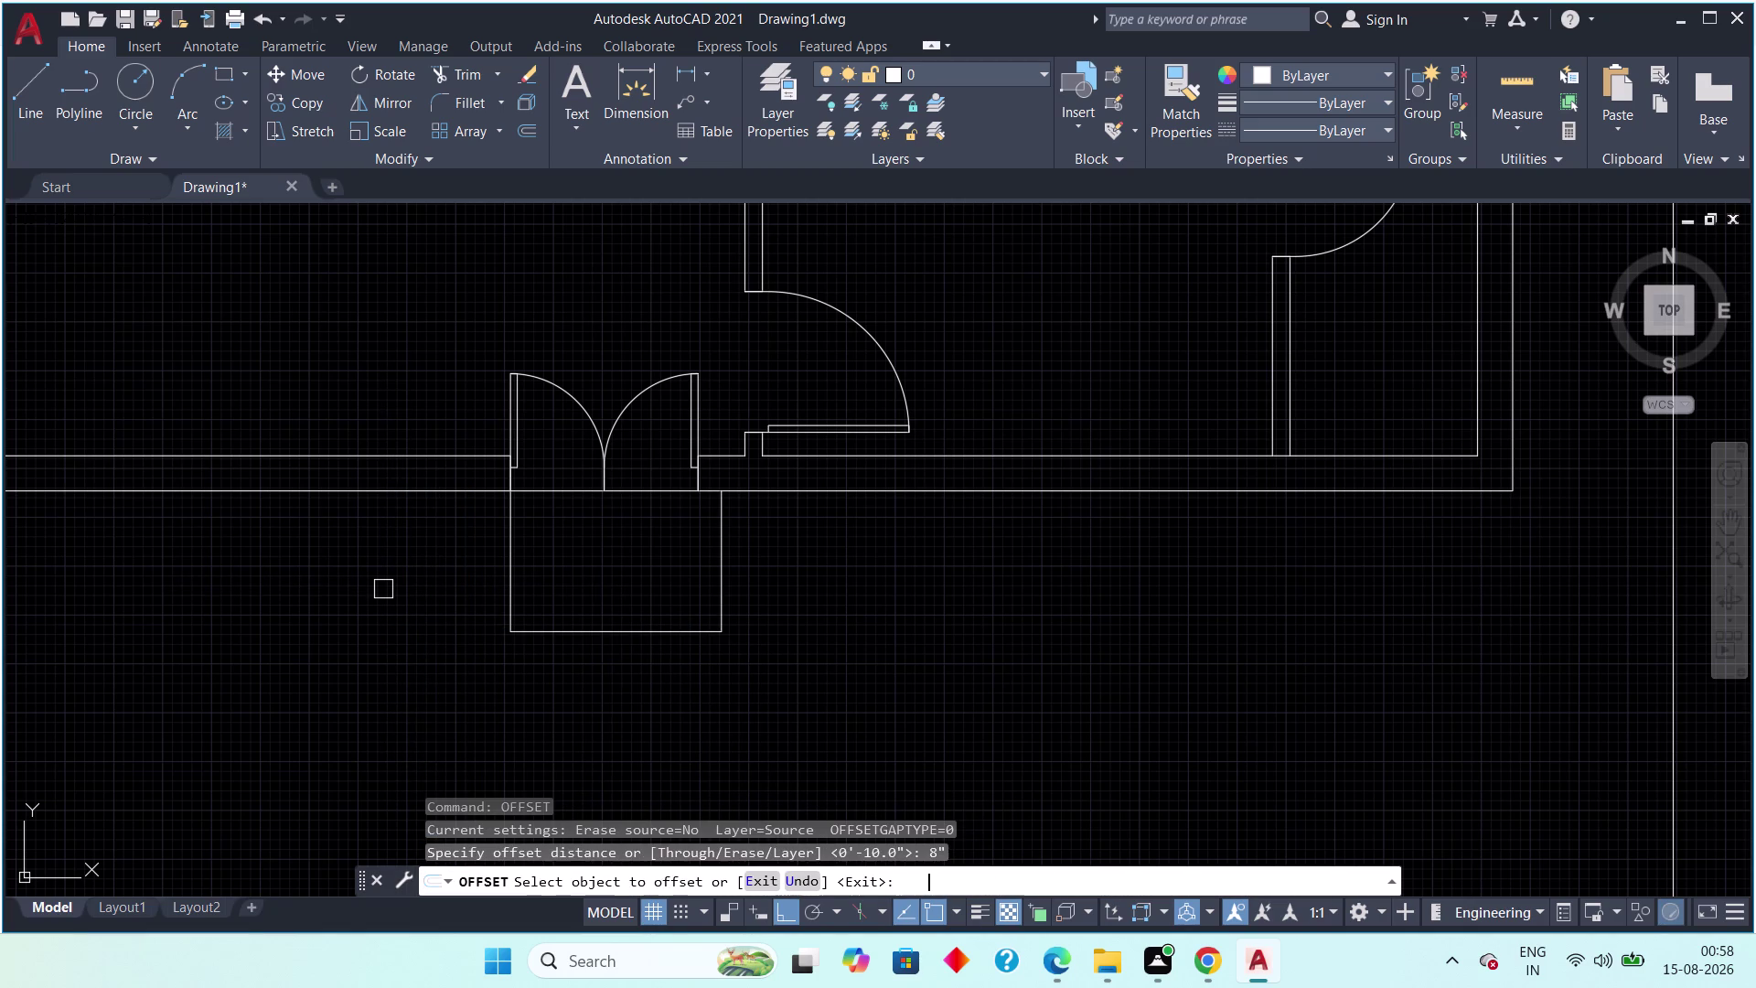
click(513, 566)
click(491, 571)
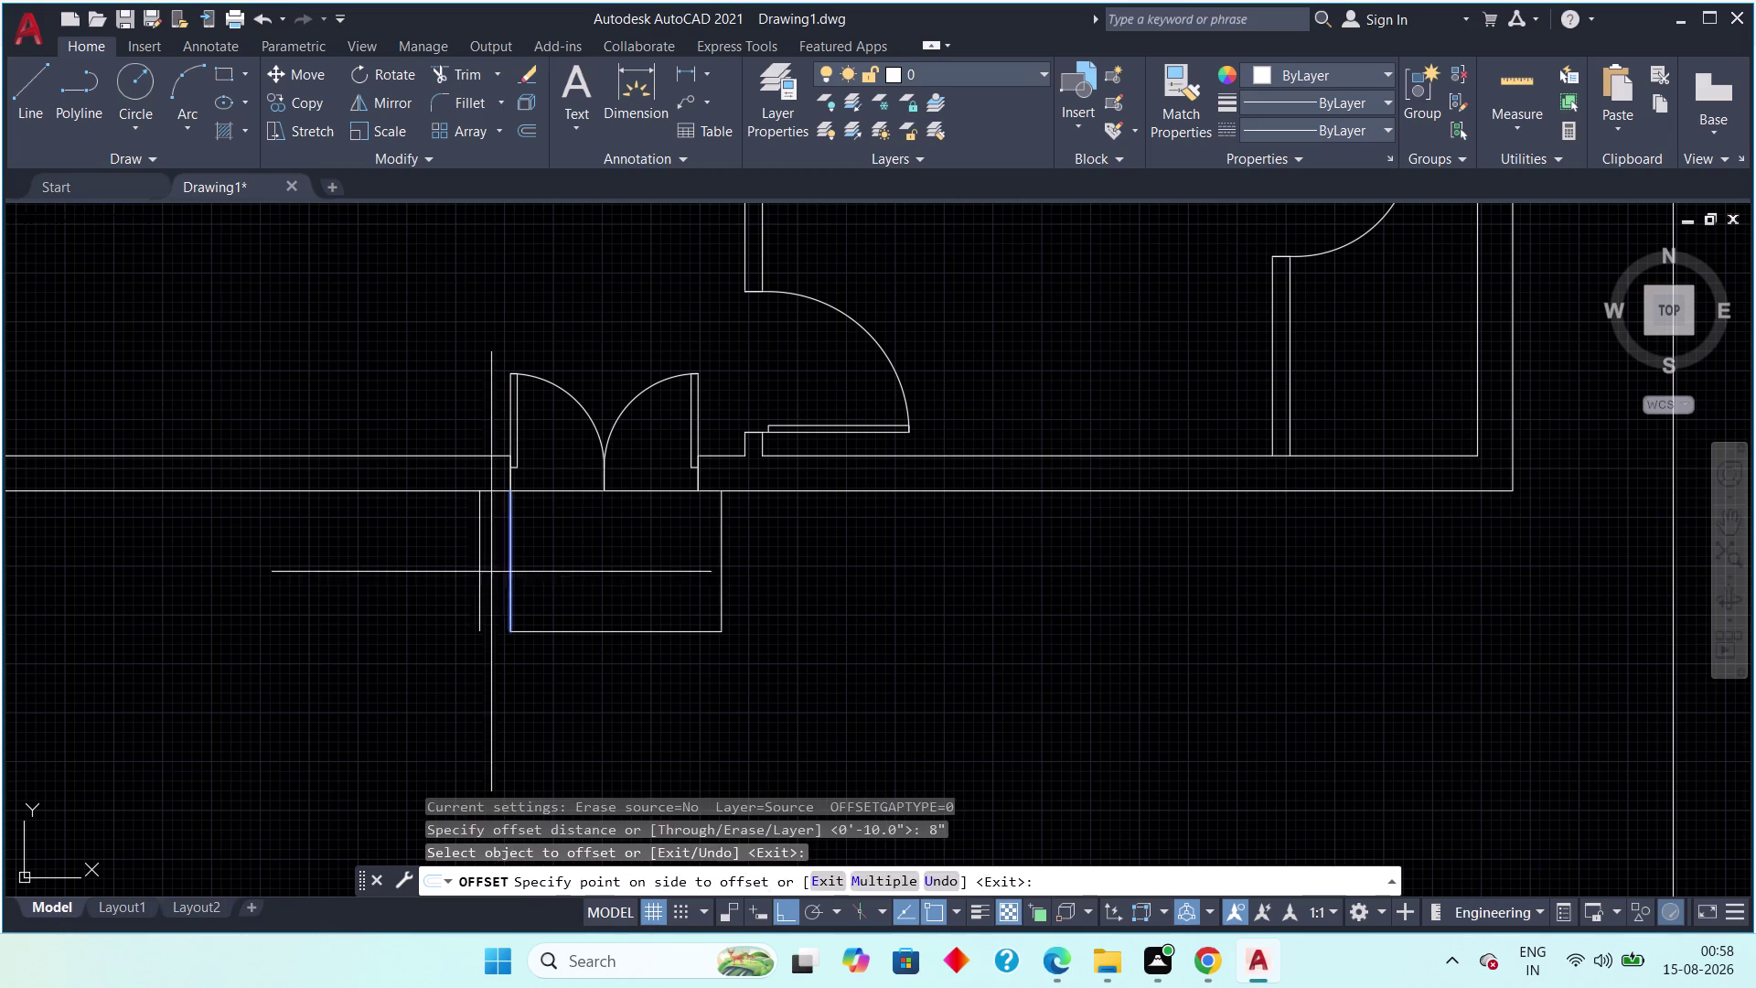
click(476, 582)
click(442, 589)
click(440, 590)
click(411, 600)
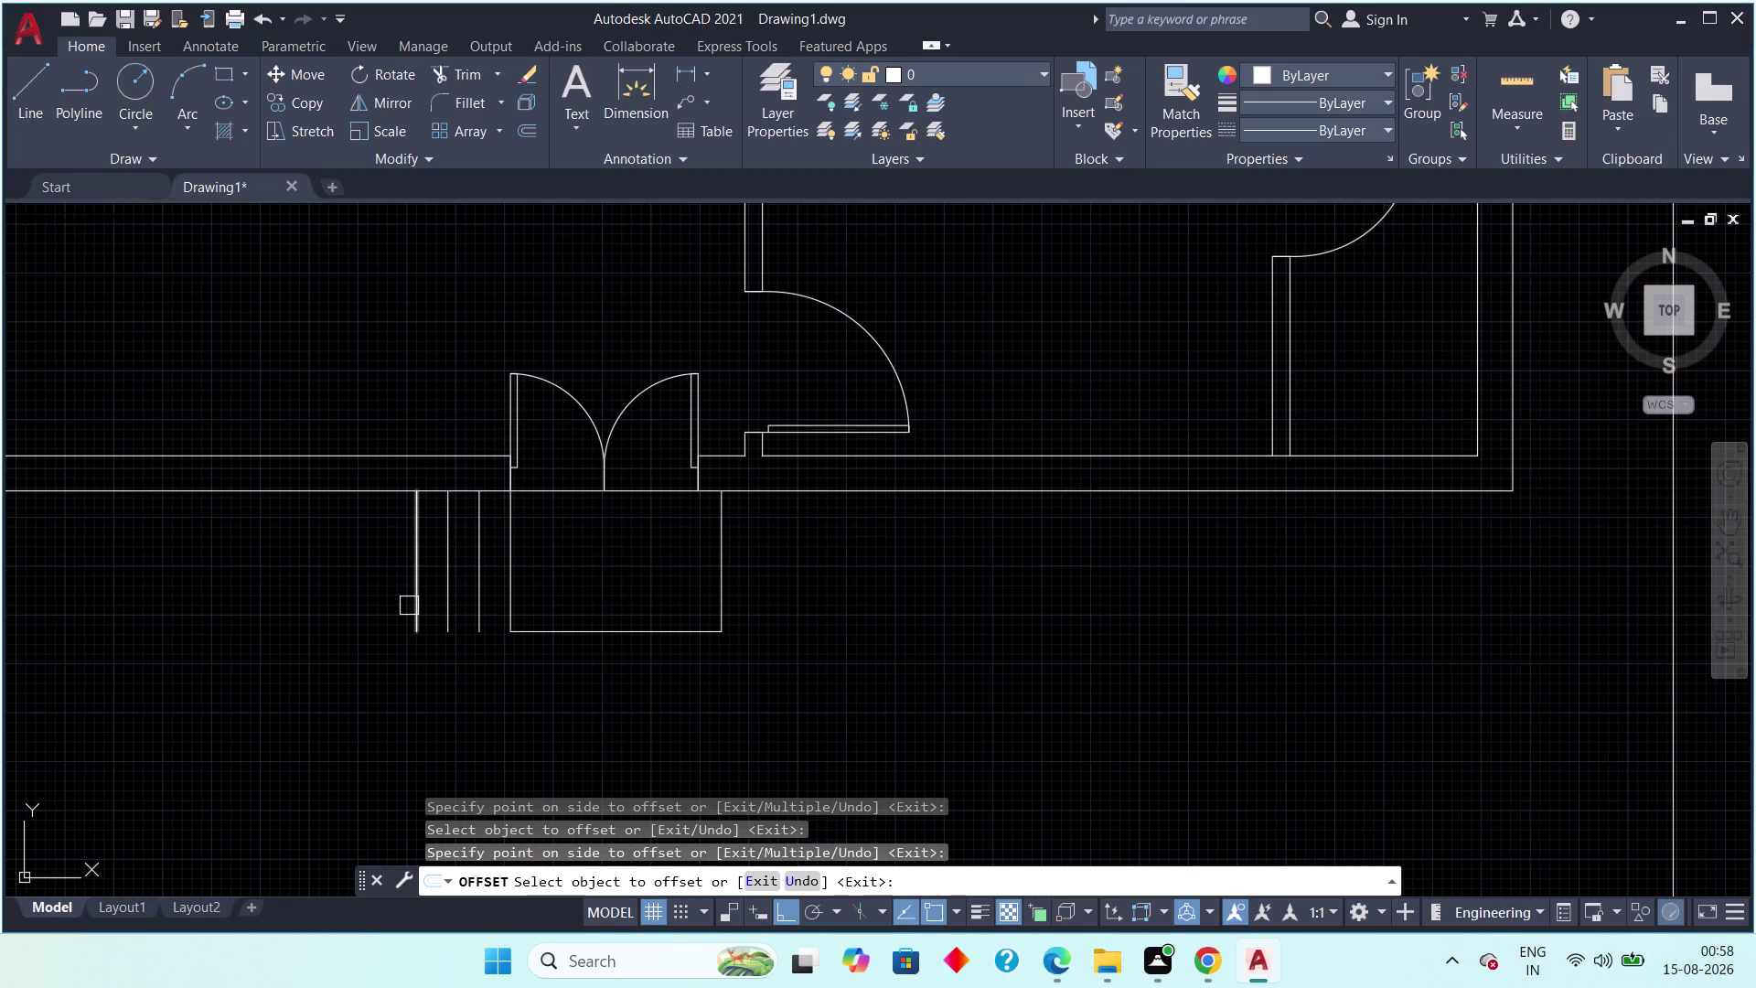
key(Escape)
key(Escape)
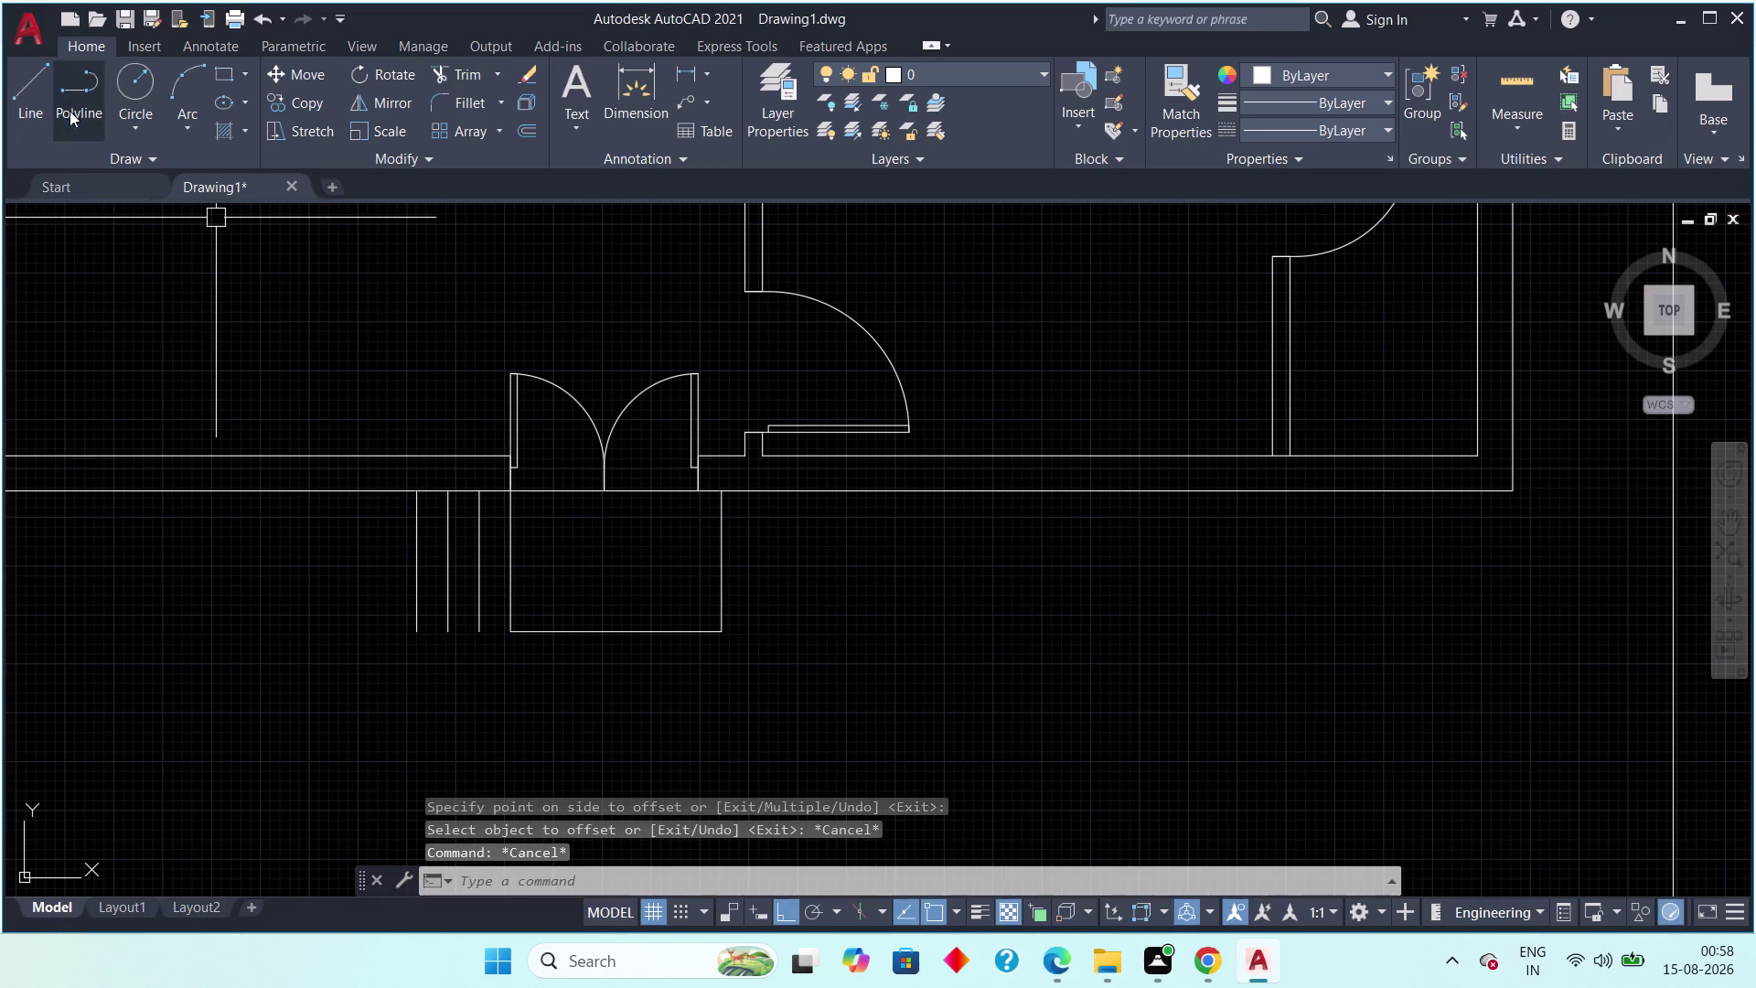
Grip-stretch the porch bottom edge left so it runs under the new steps.
click(44, 107)
key(Escape)
key(Escape)
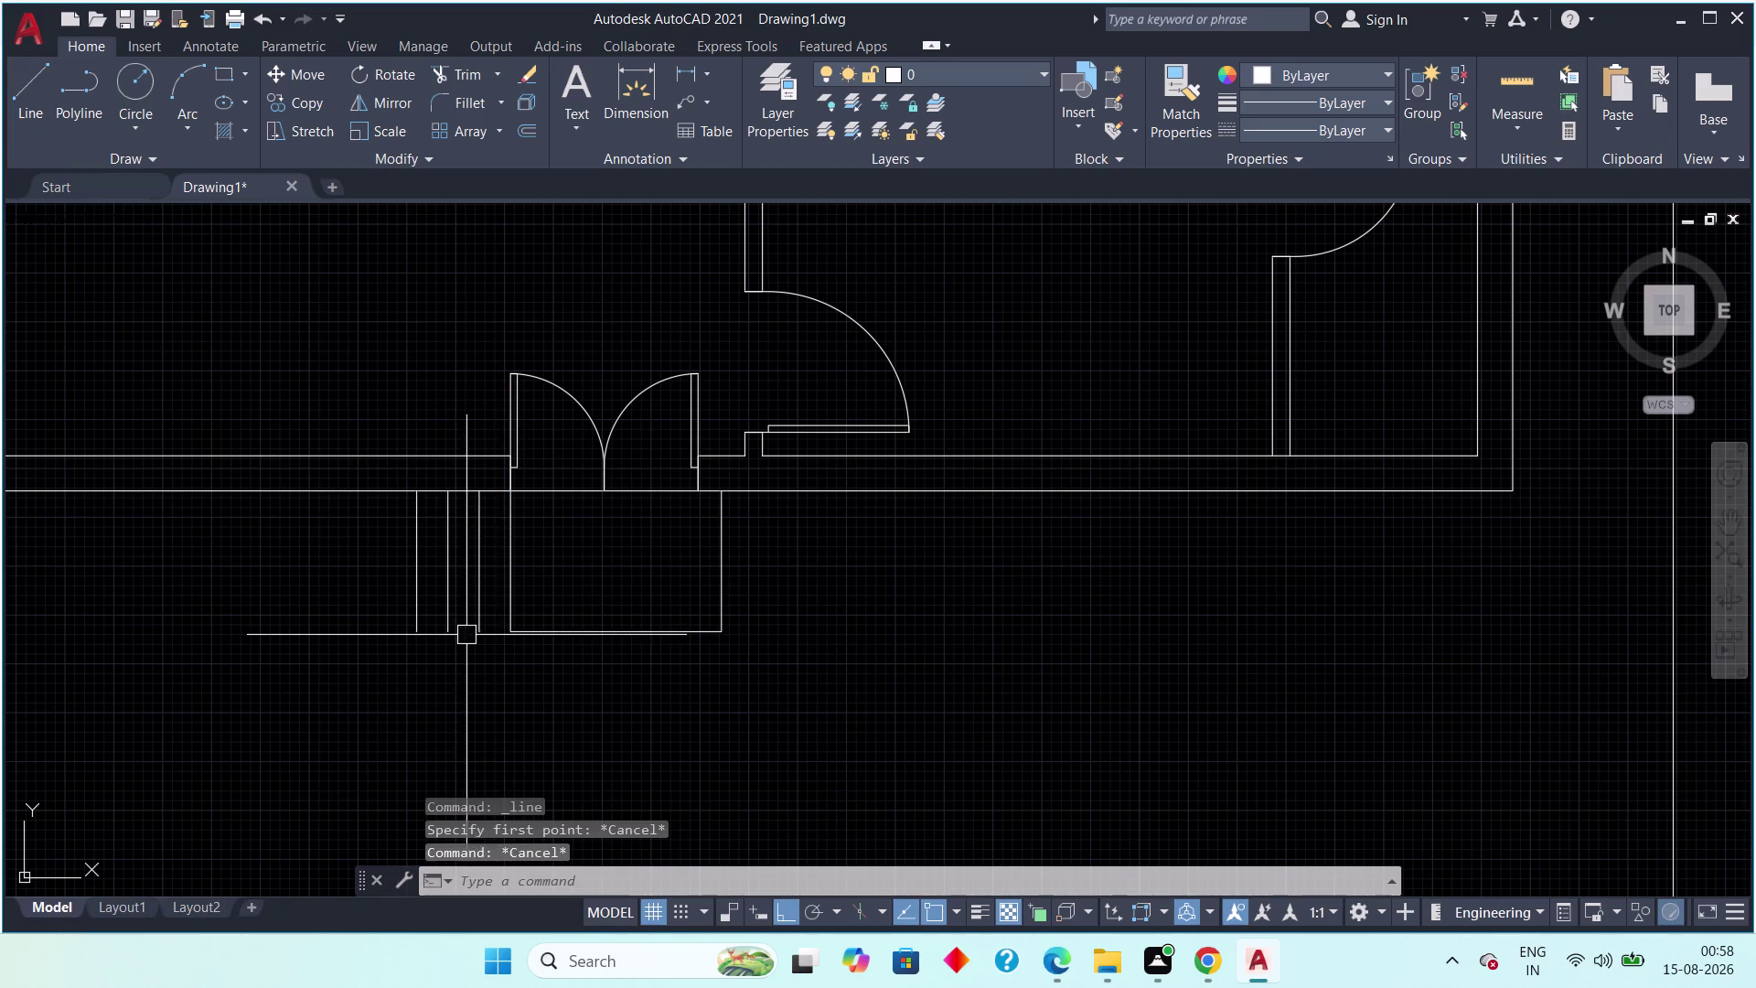
click(522, 635)
drag(505, 629, 488, 635)
click(415, 630)
key(Escape)
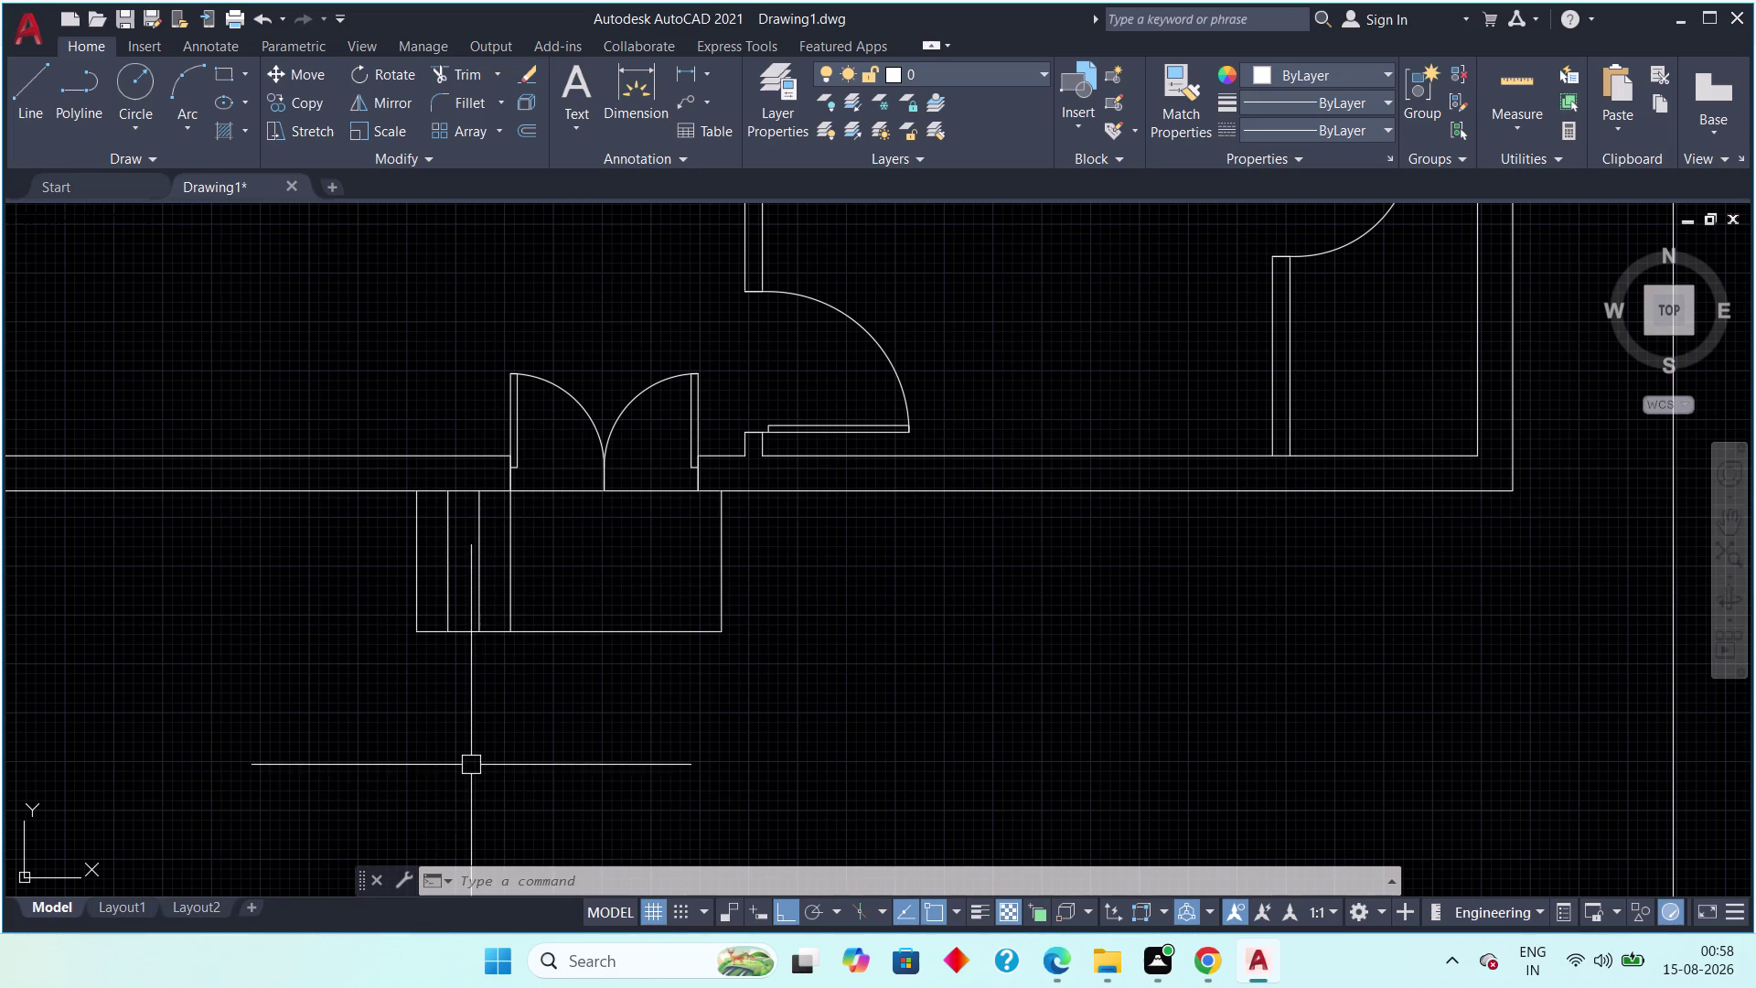
Zoom out to the whole plan, then pan and zoom to the left front-wall door.
scroll(down, 3)
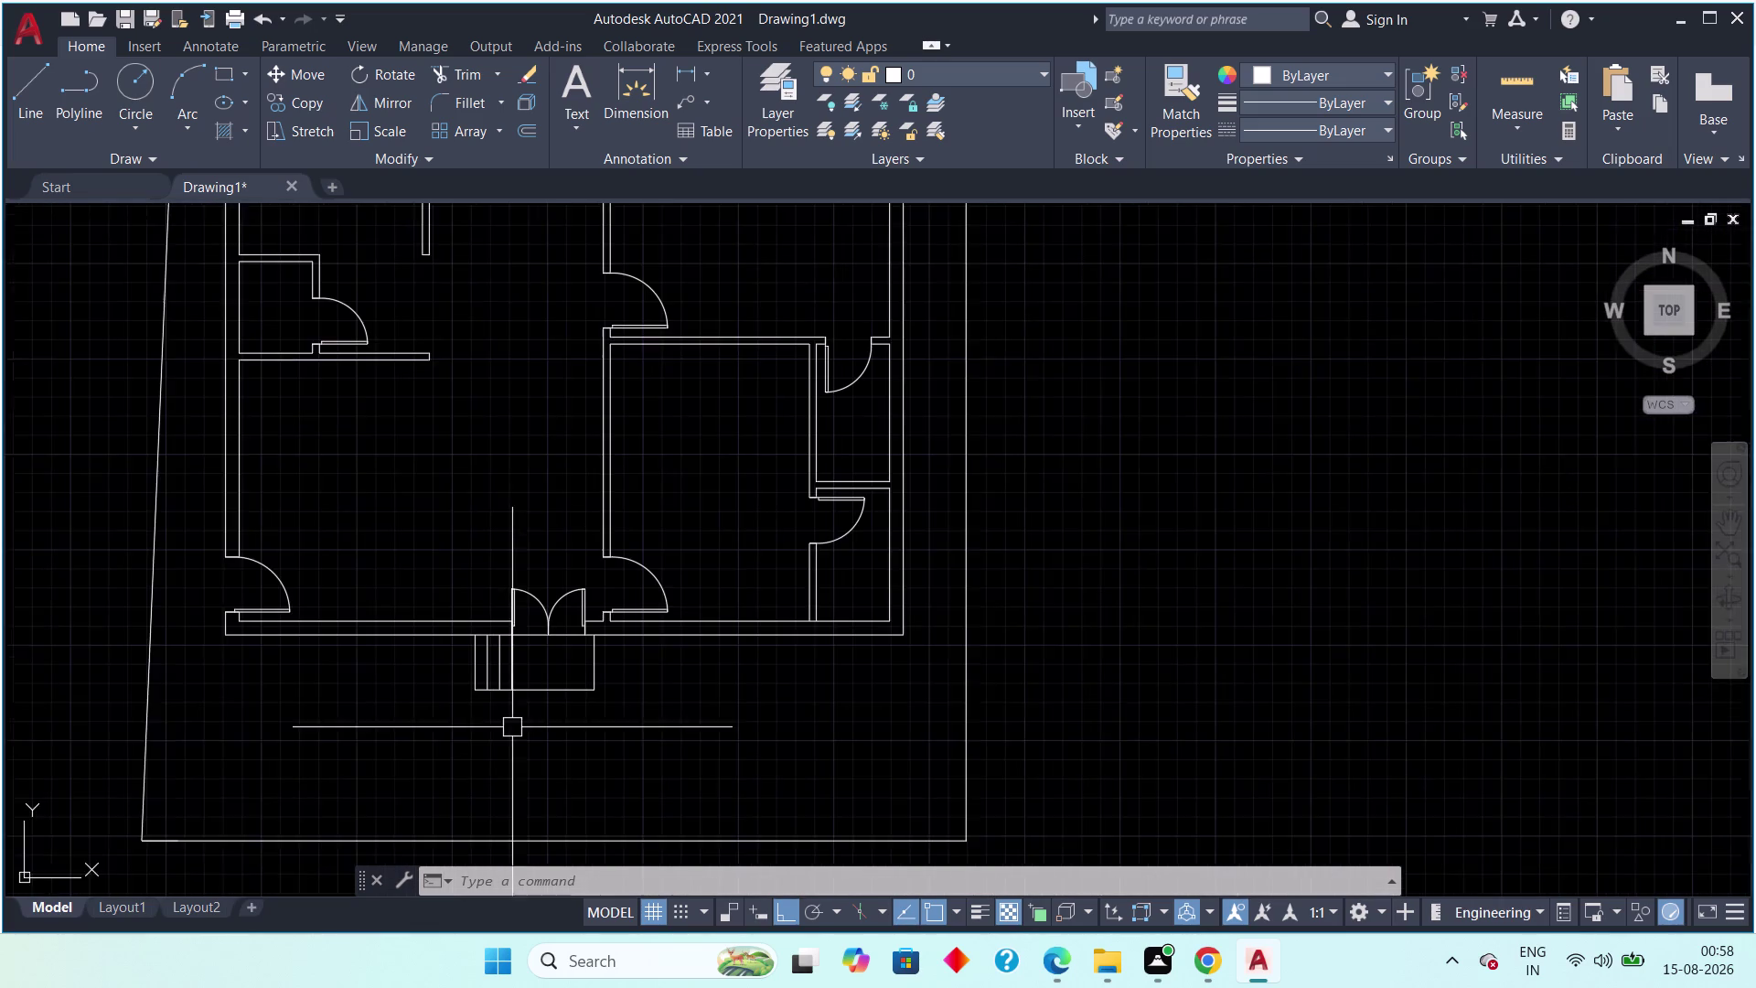
middle_drag(512, 728, 679, 752)
scroll(down, 3)
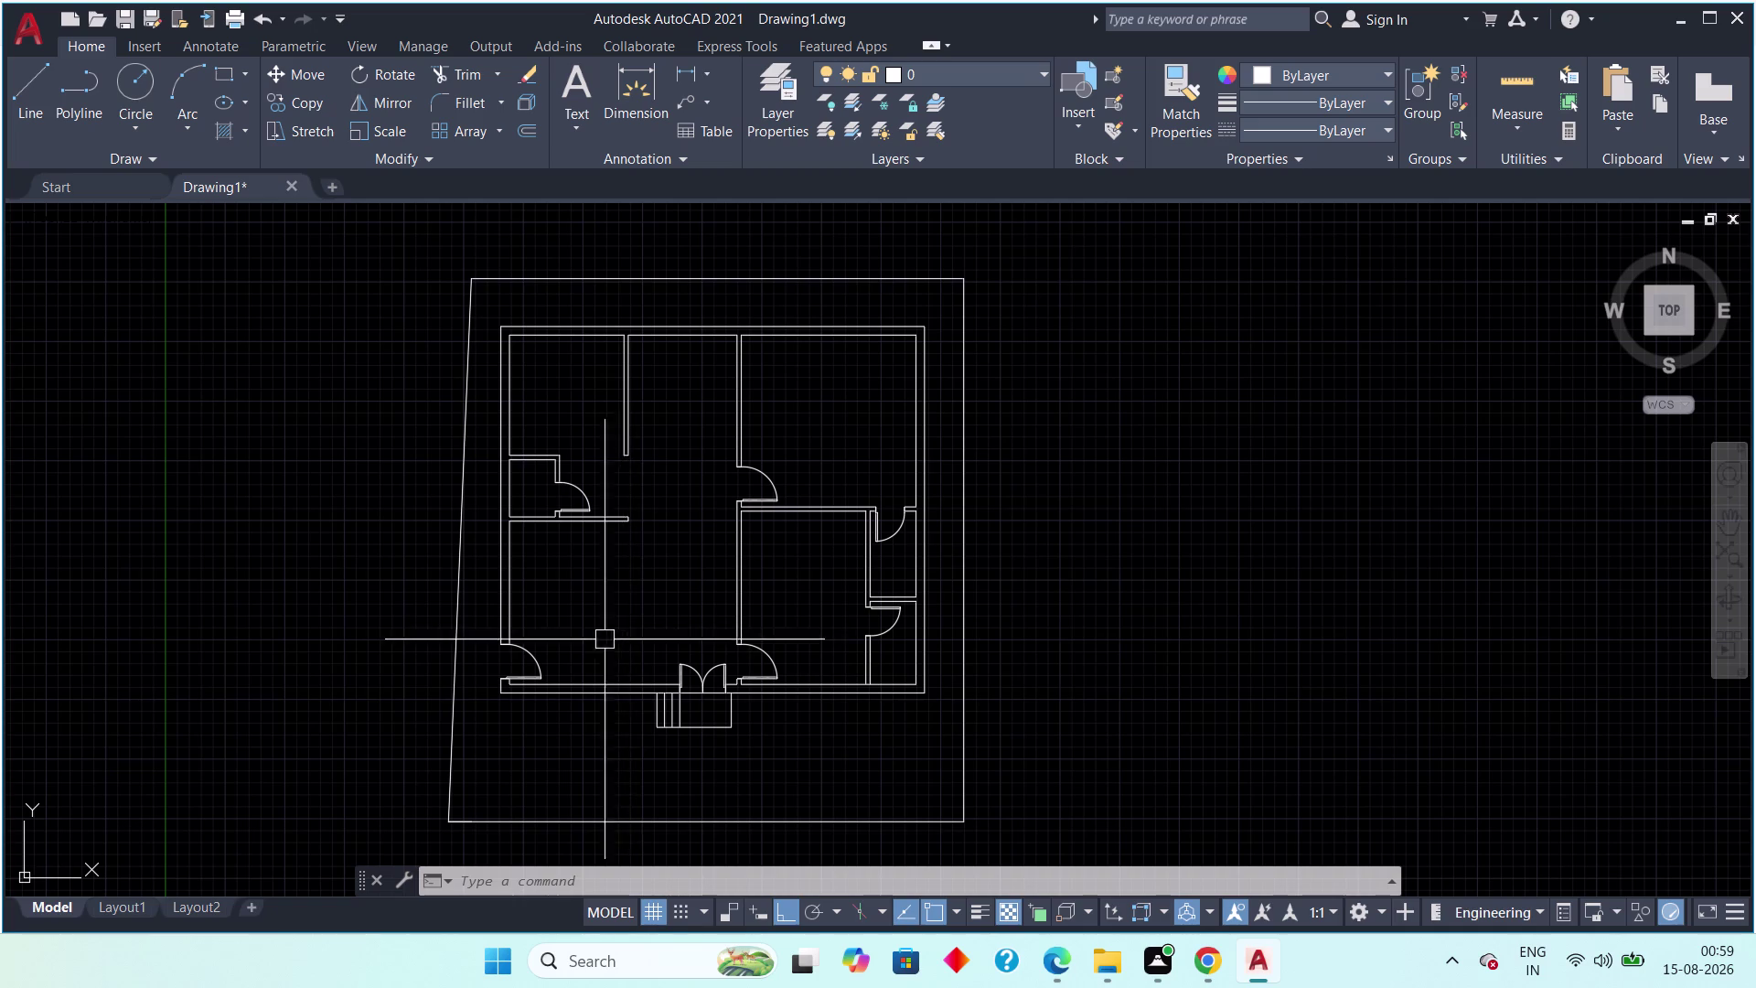
scroll(up, 3)
middle_drag(572, 667, 671, 646)
scroll(up, 3)
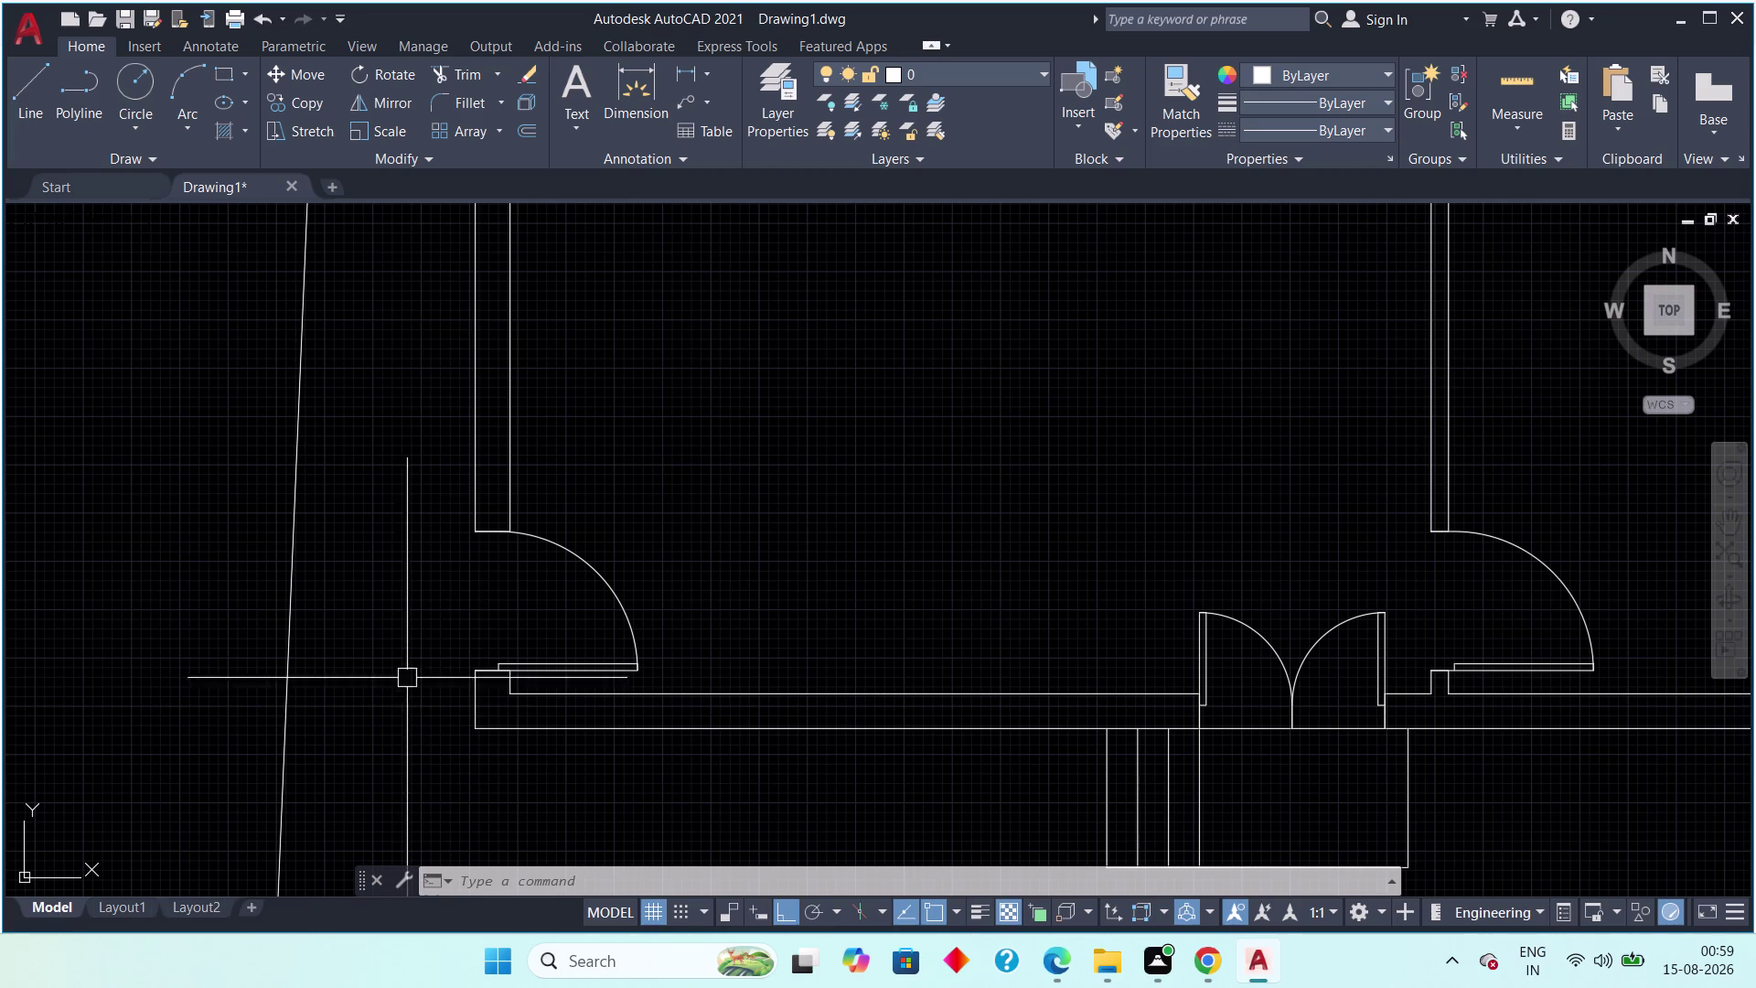
click(43, 90)
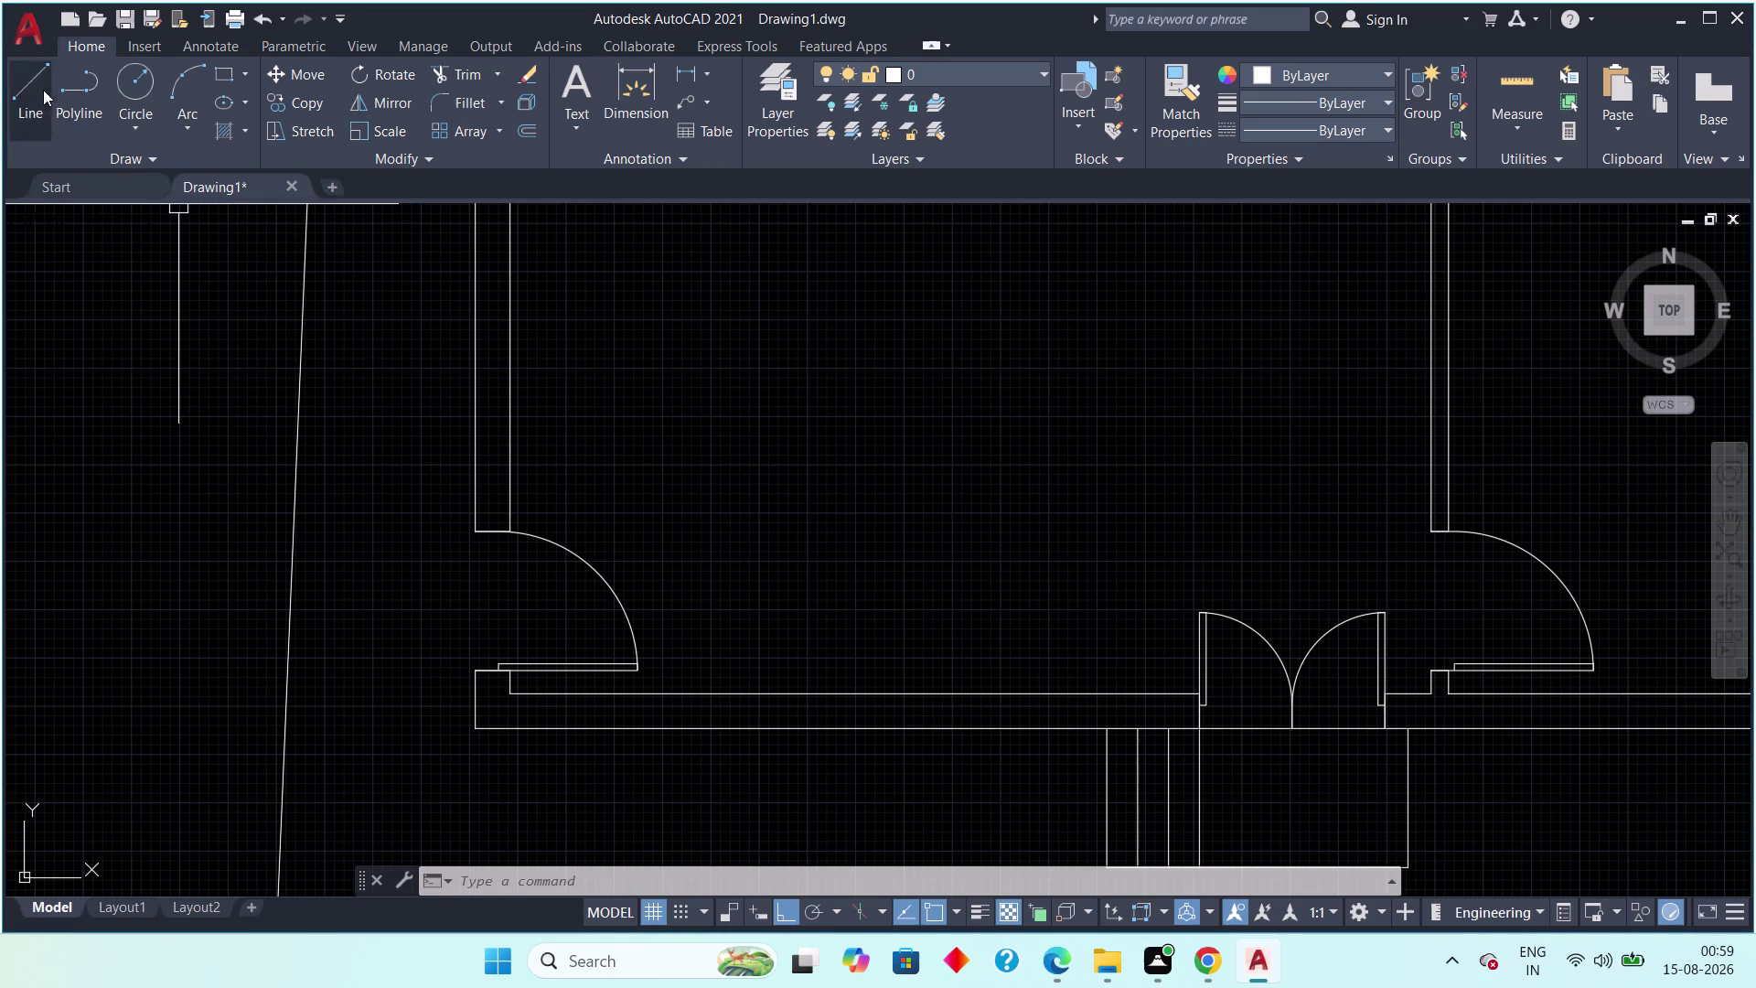
Draw a line 3' out from the wall corner by the left door, then down to the front wall.
scroll(up, 3)
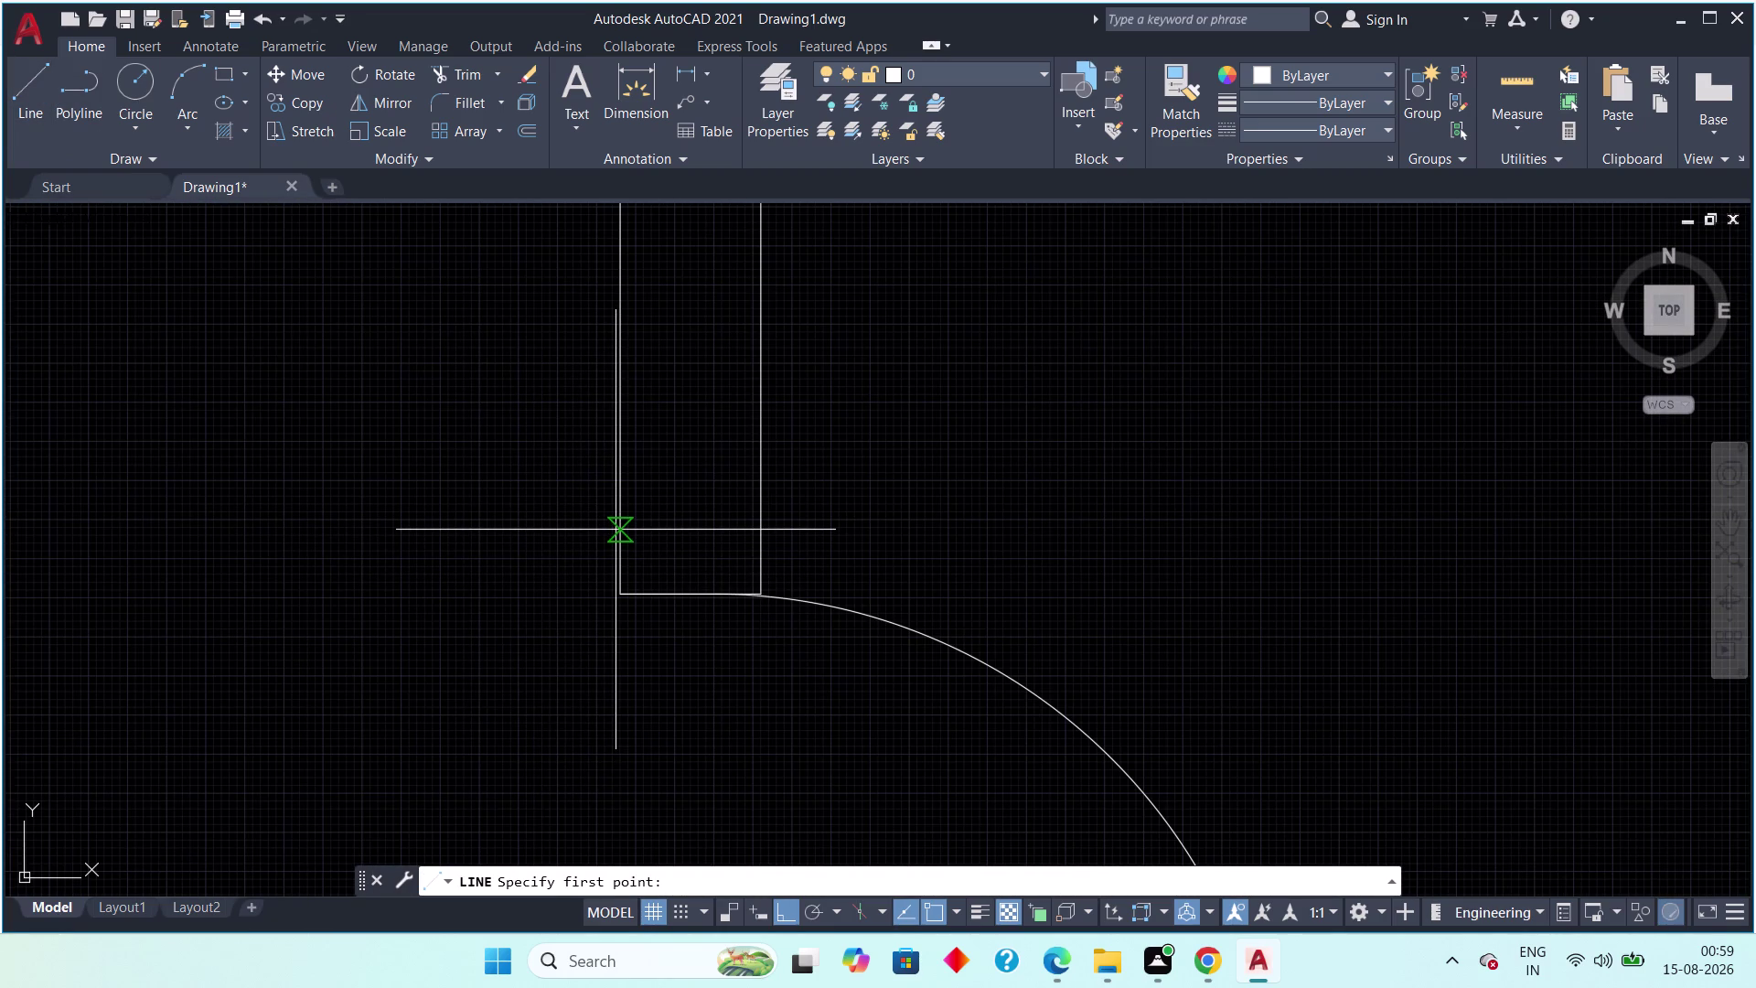
click(616, 530)
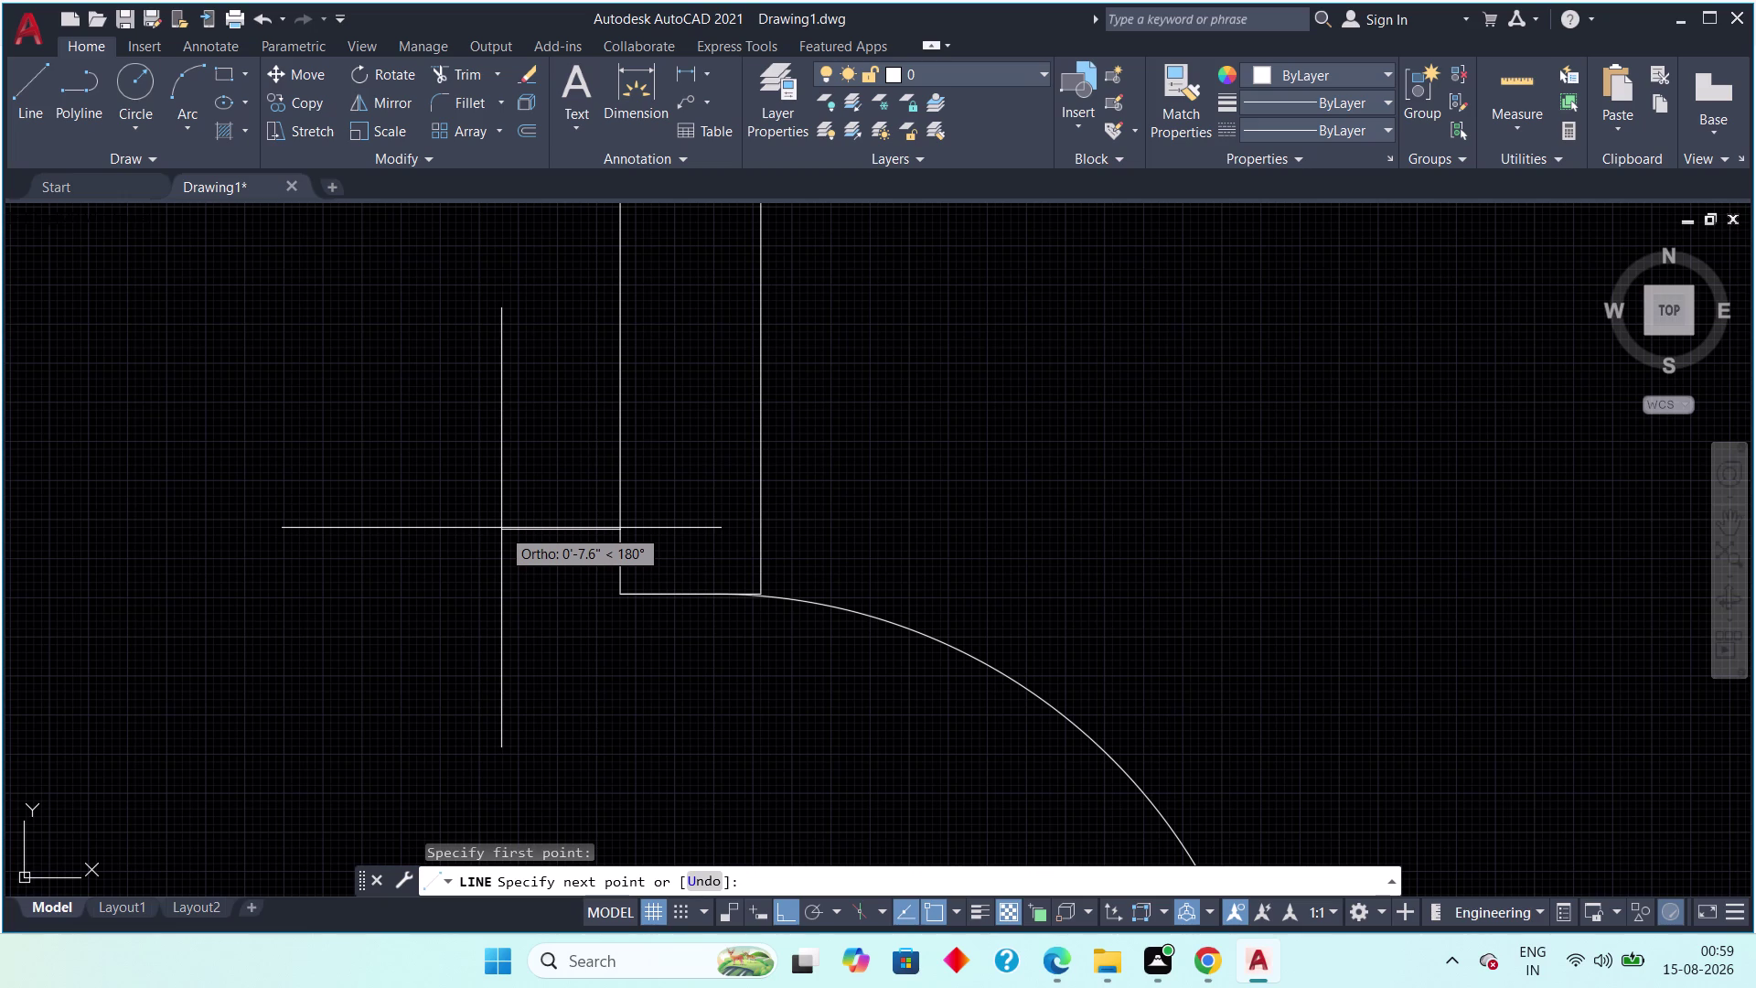
key(3)
key(apostrophe)
key(Return)
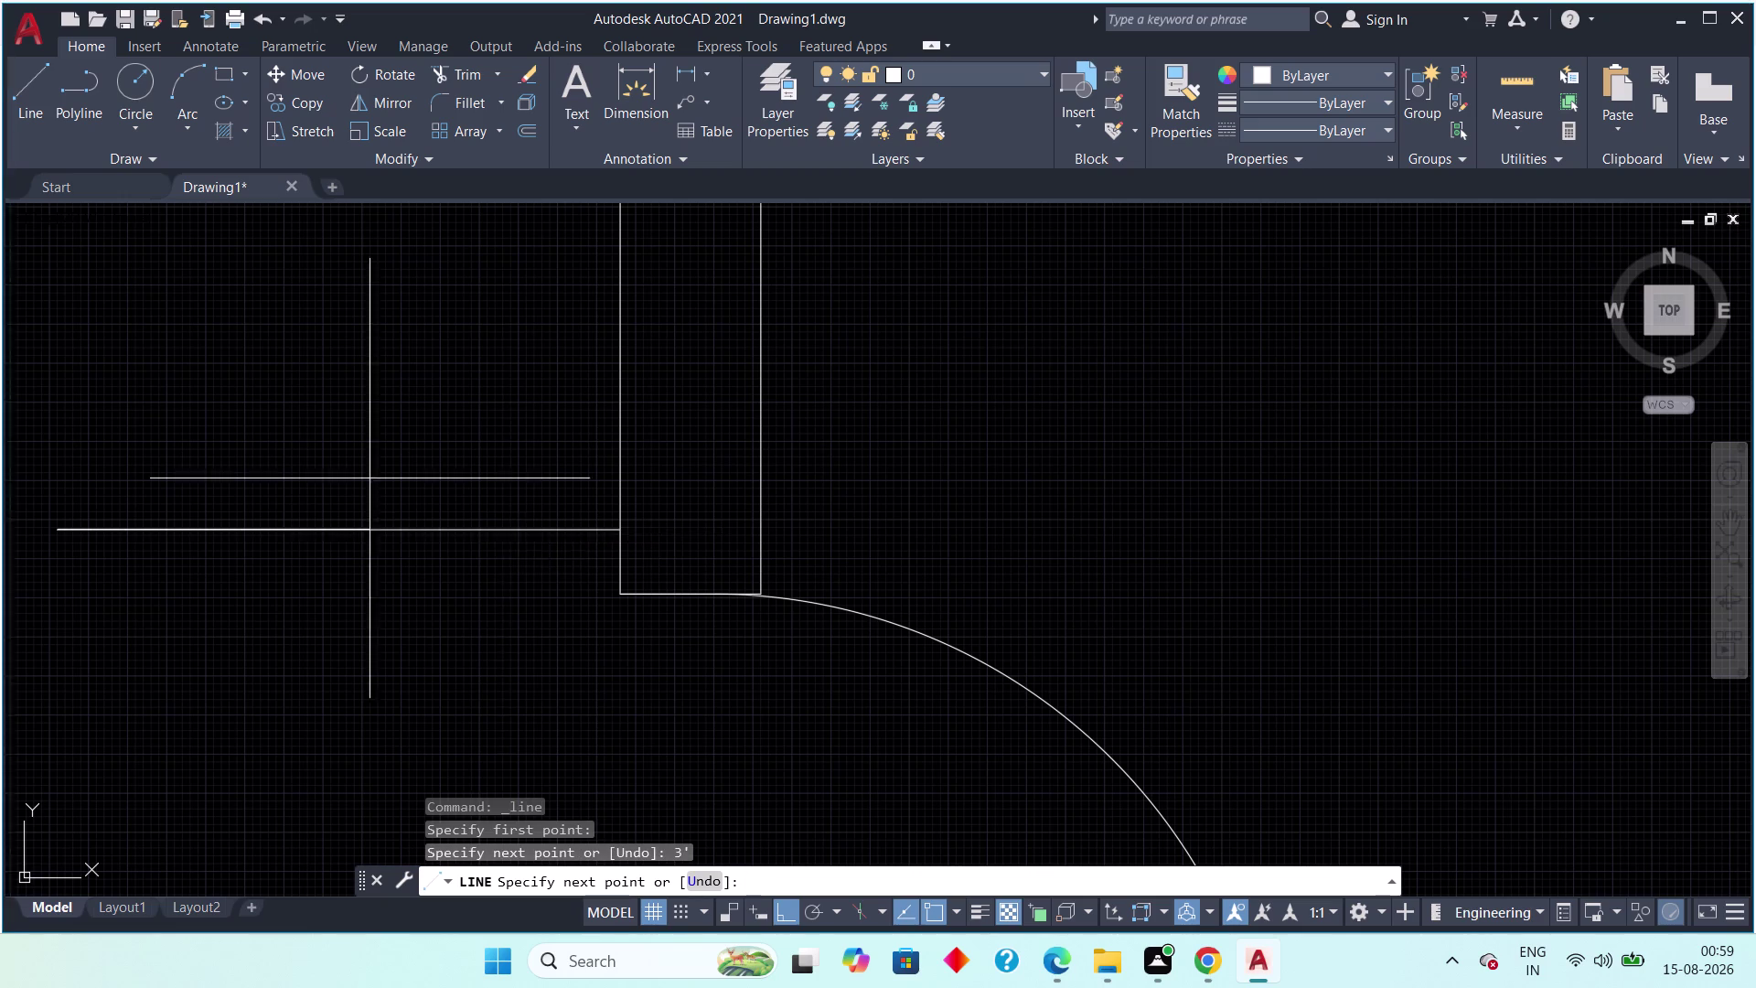
scroll(down, 3)
click(294, 723)
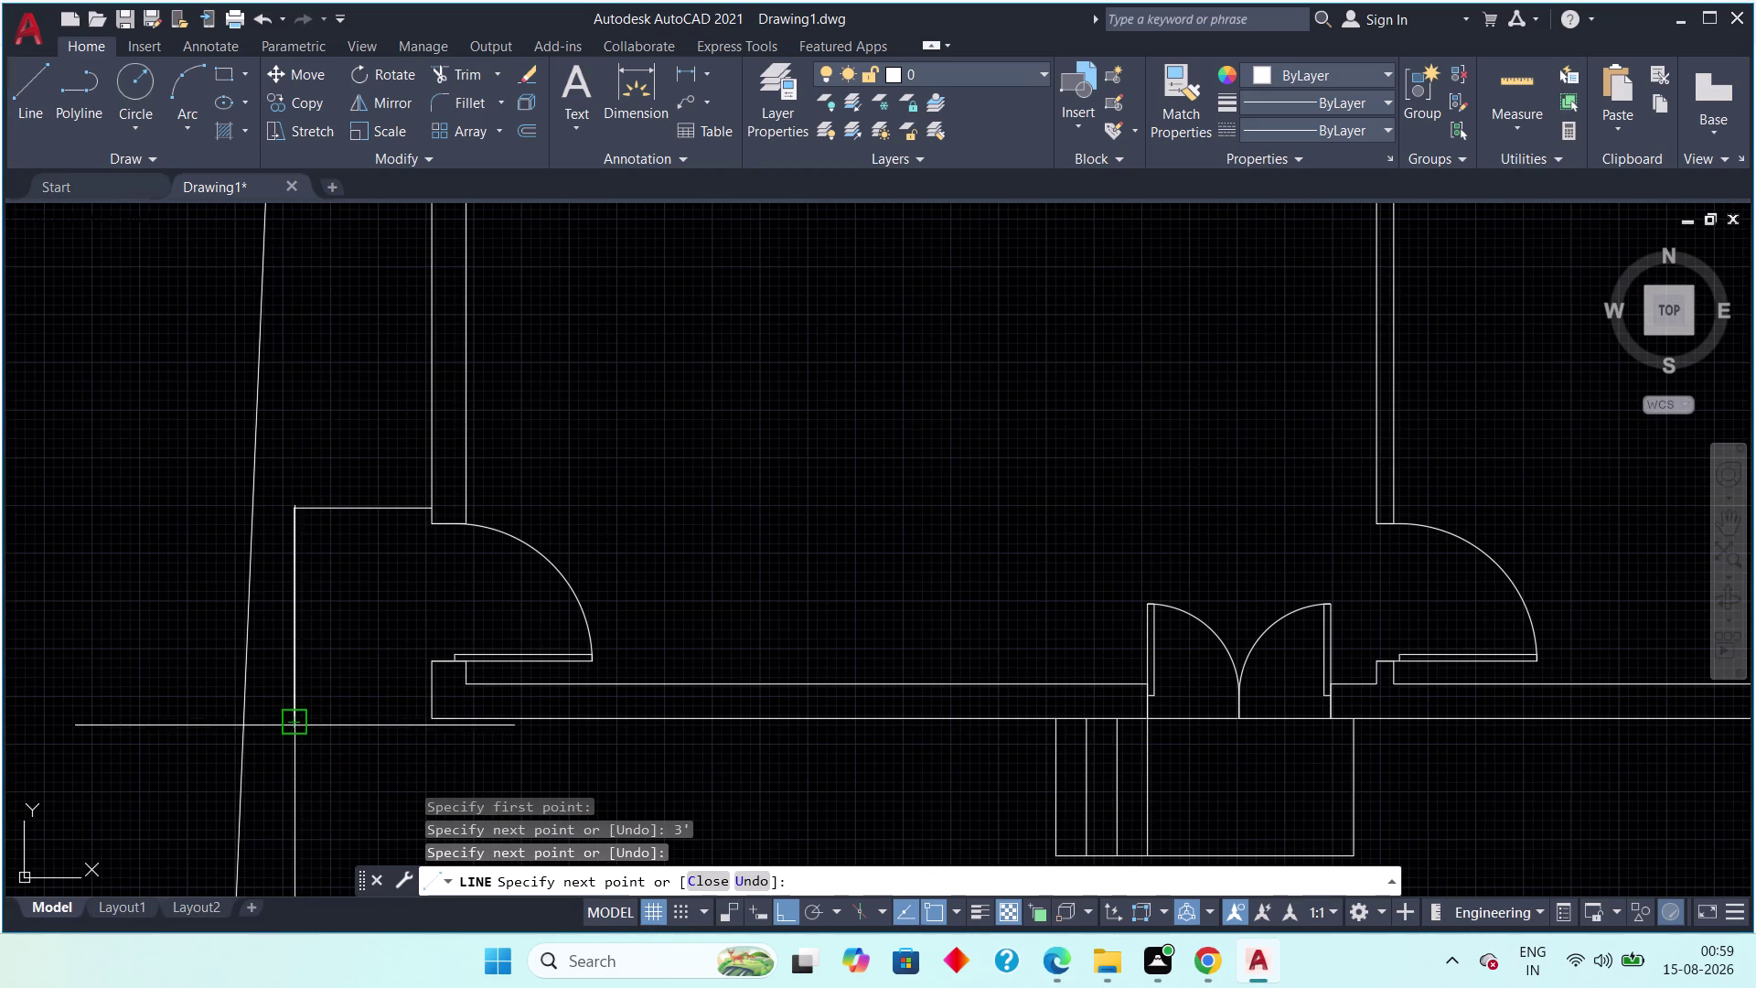
key(Escape)
key(Escape)
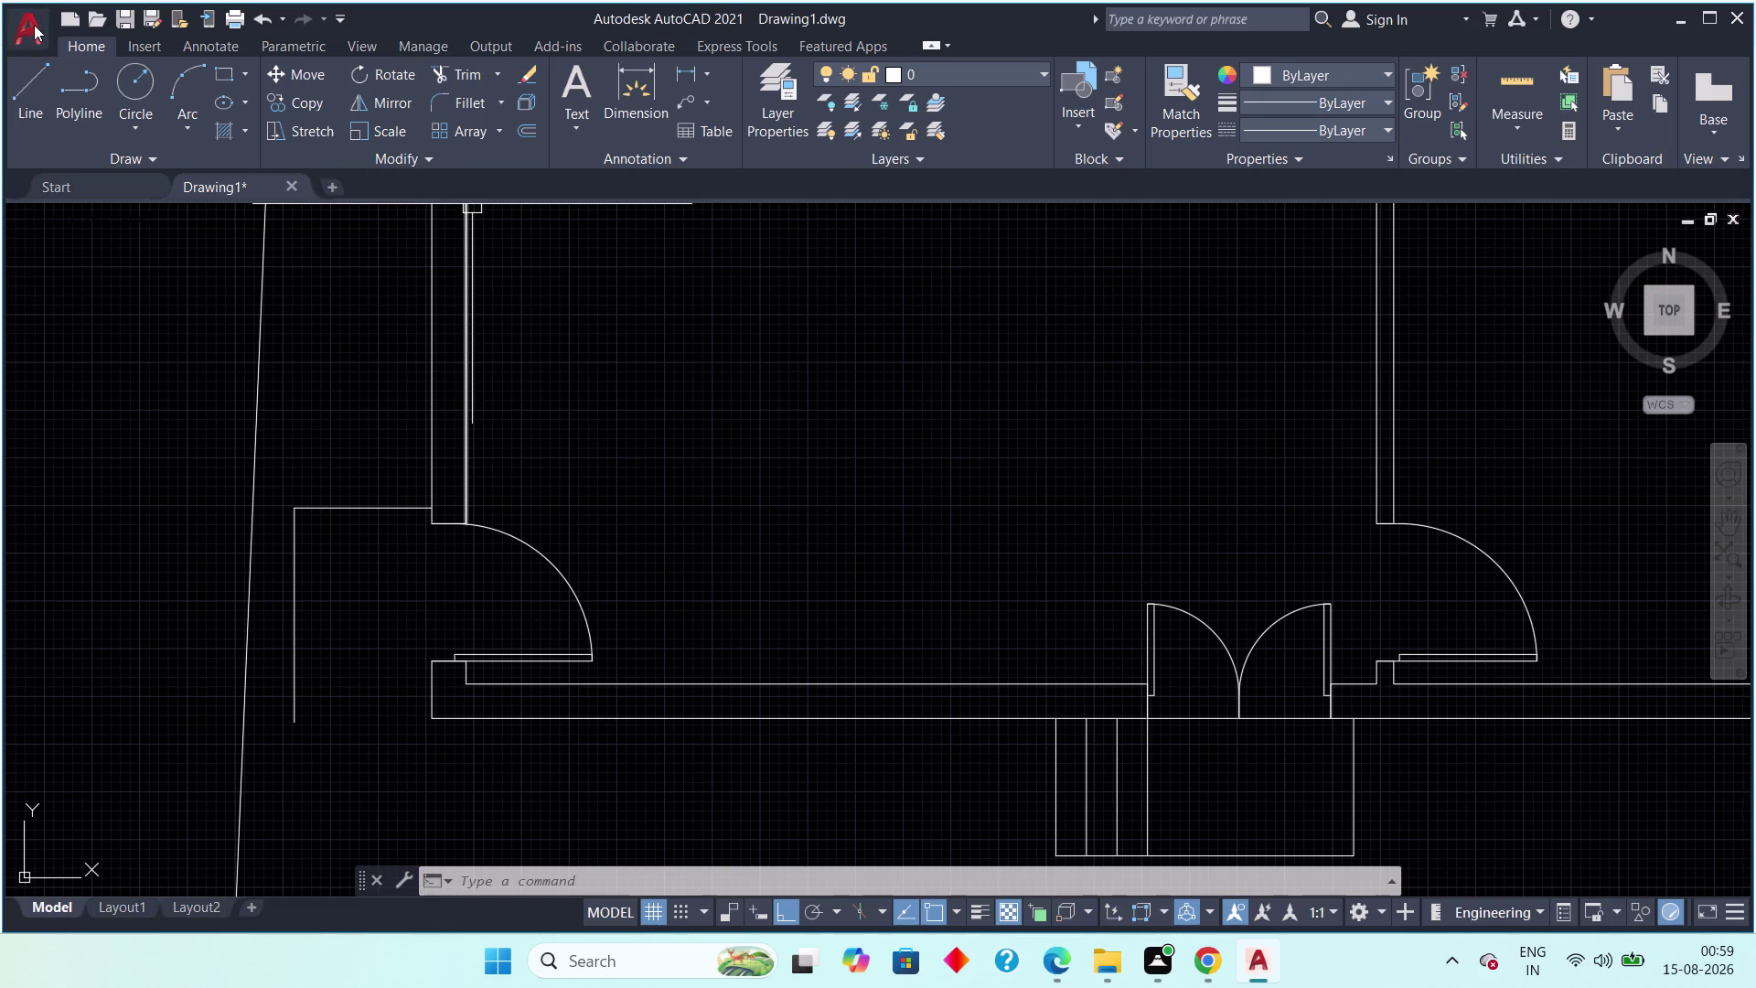
click(44, 85)
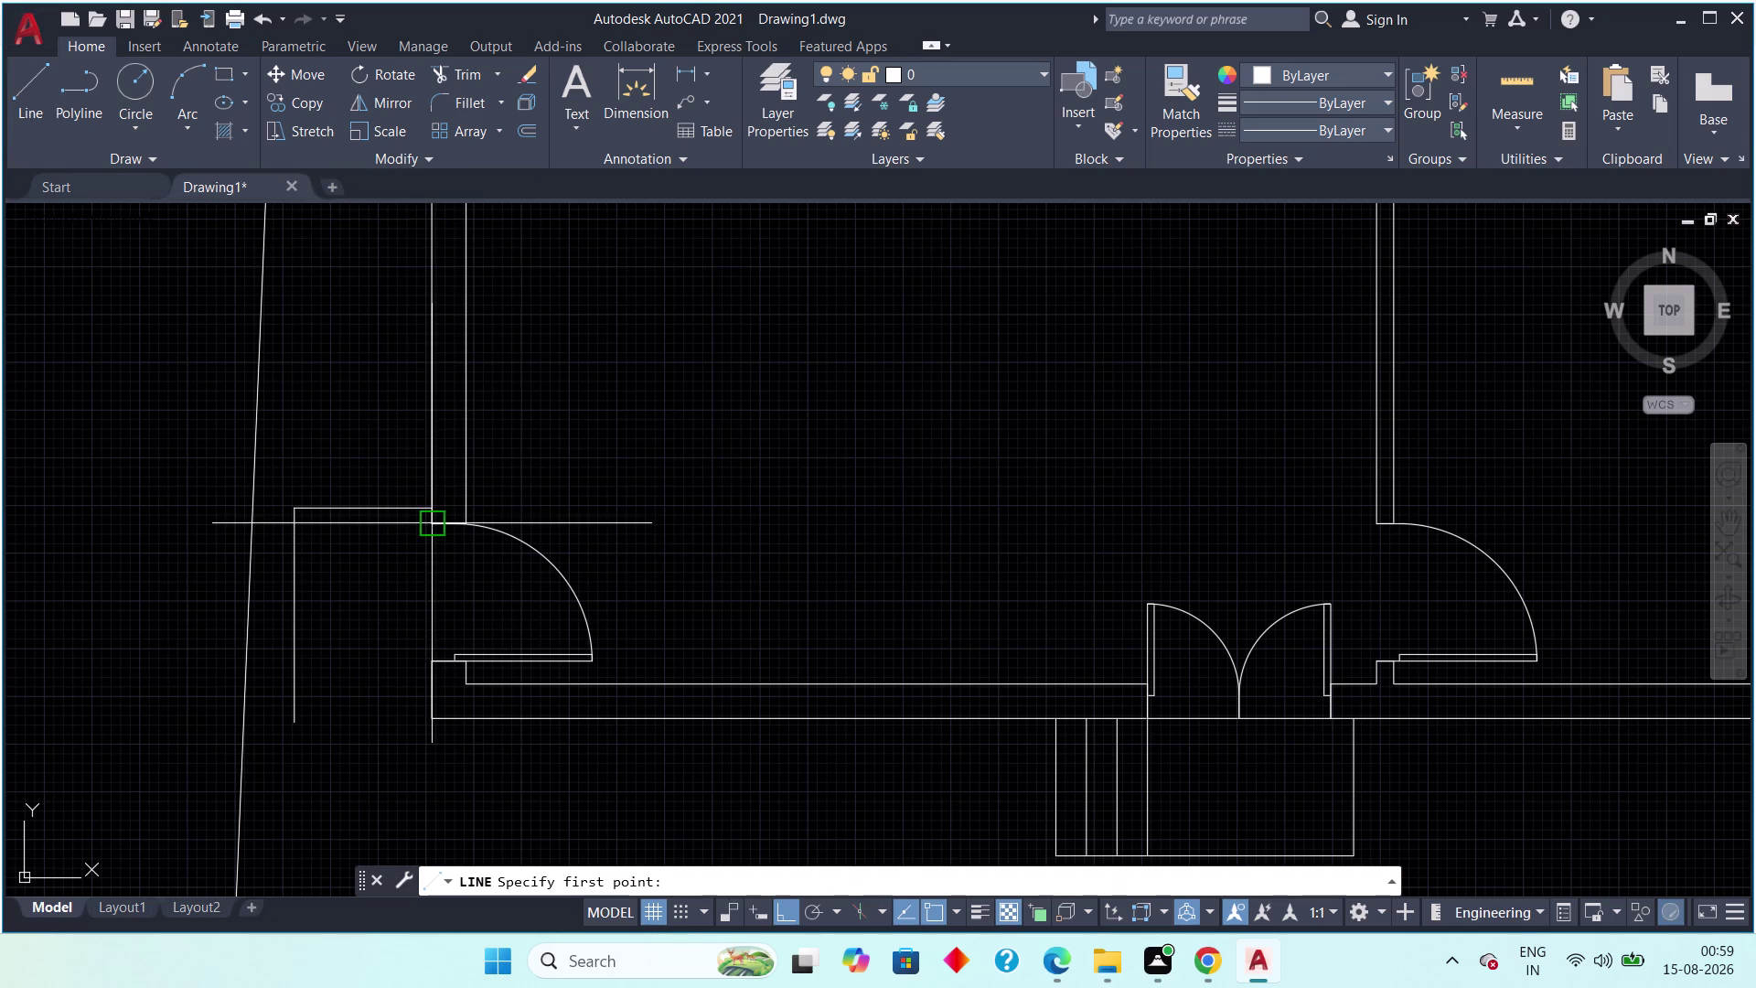
drag(429, 525, 430, 535)
click(422, 669)
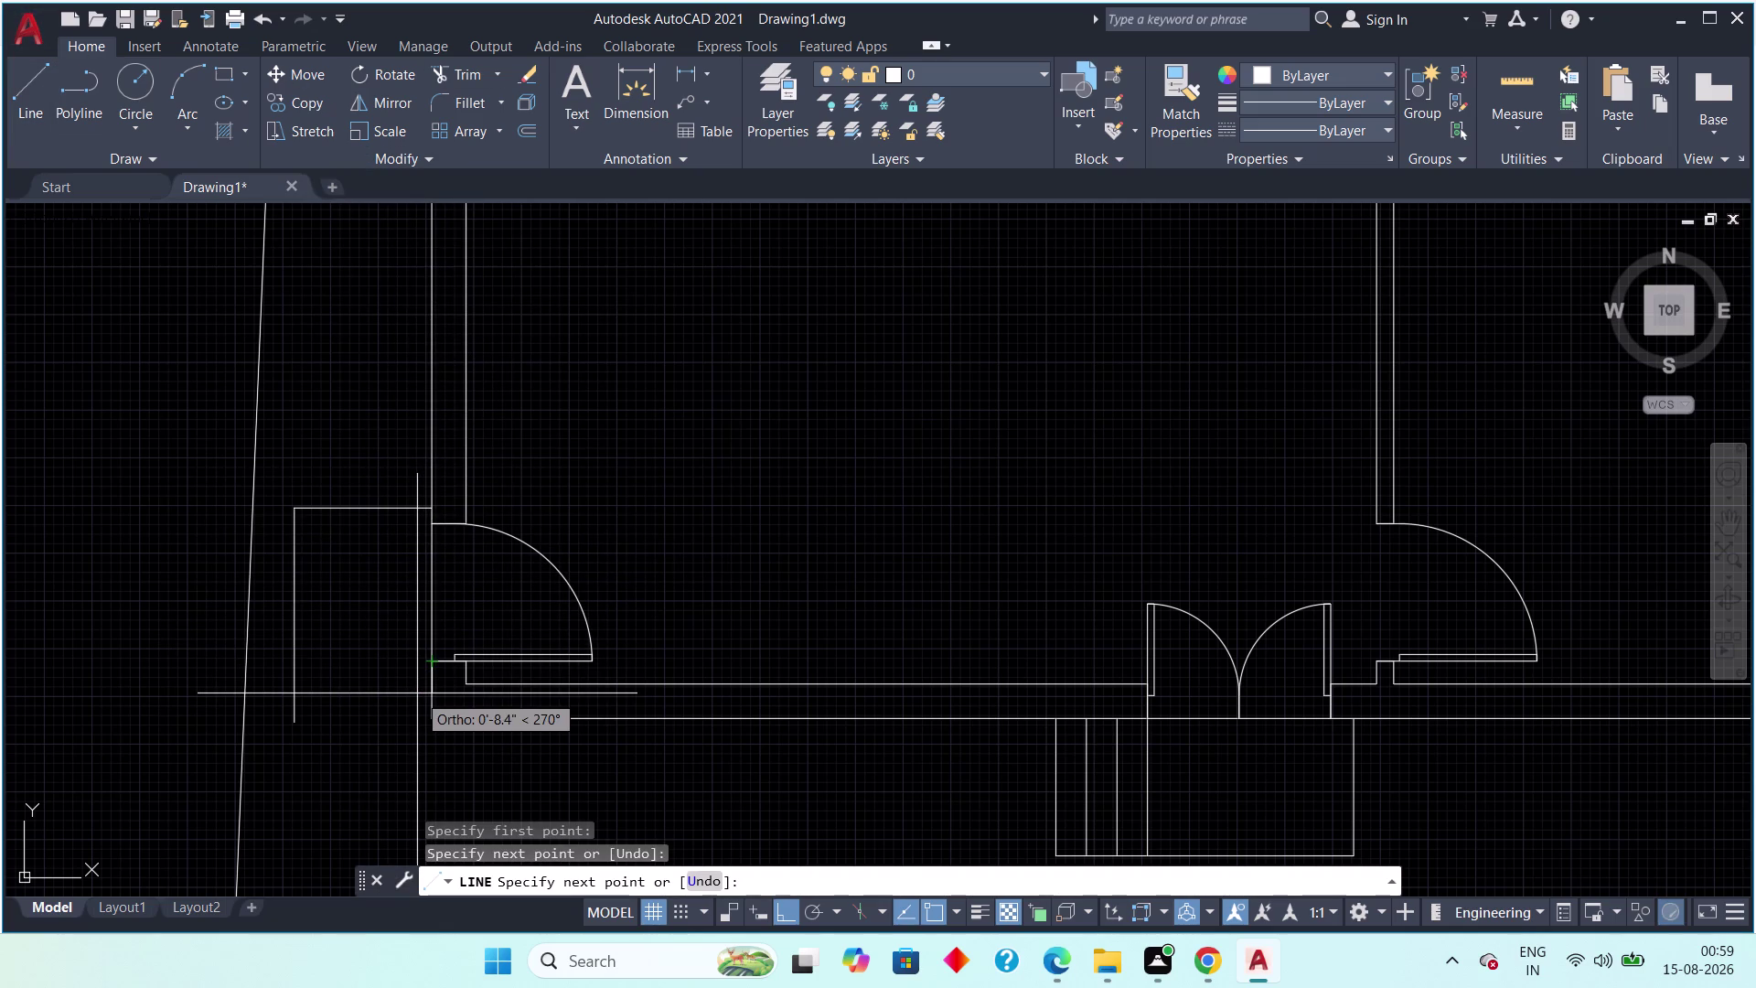
key(Escape)
key(Escape)
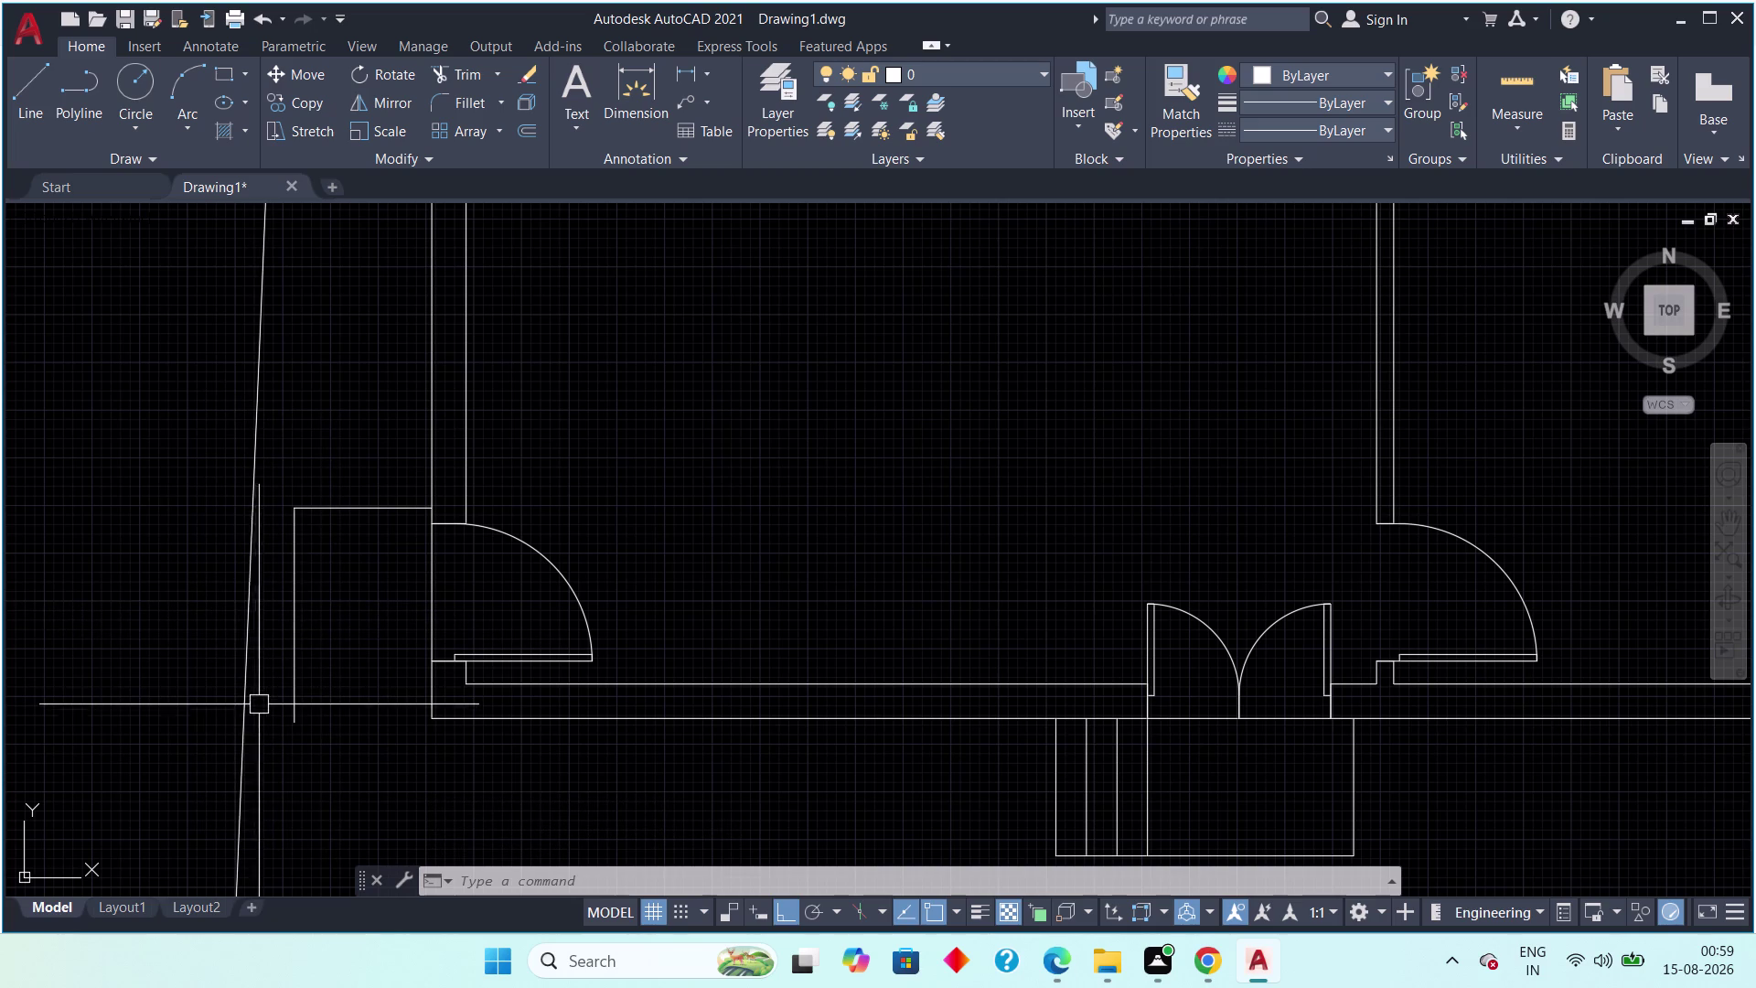
click(42, 97)
scroll(up, 3)
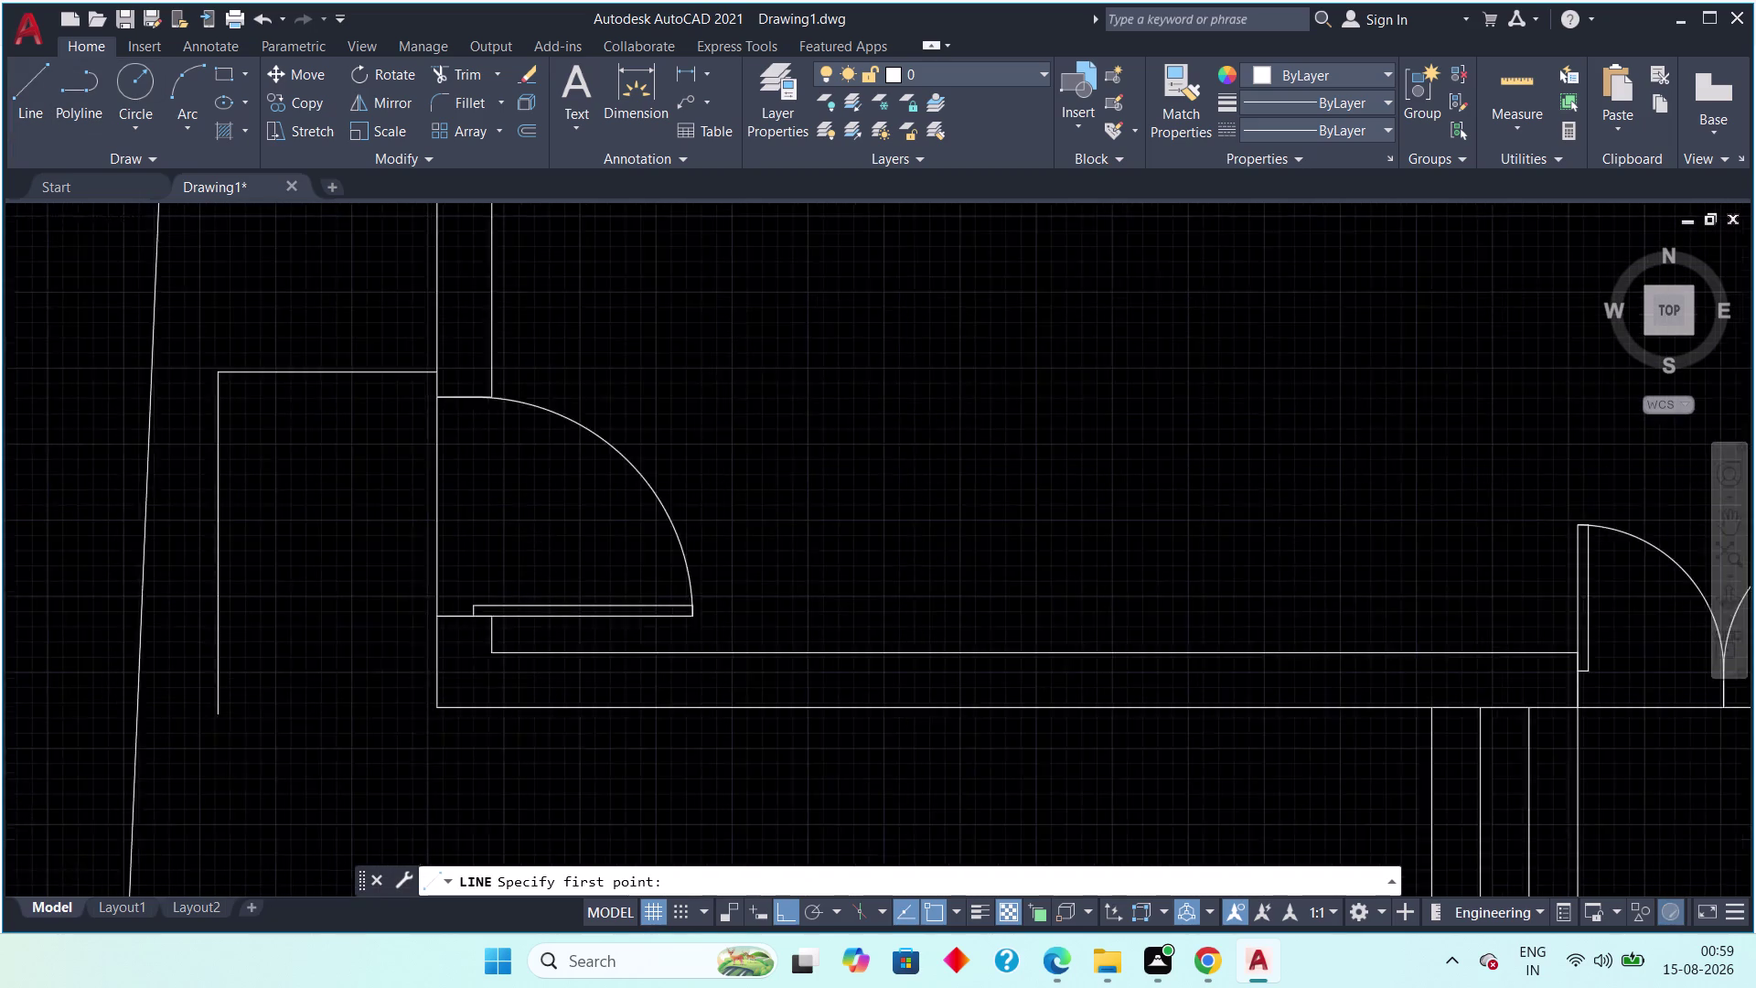
click(527, 600)
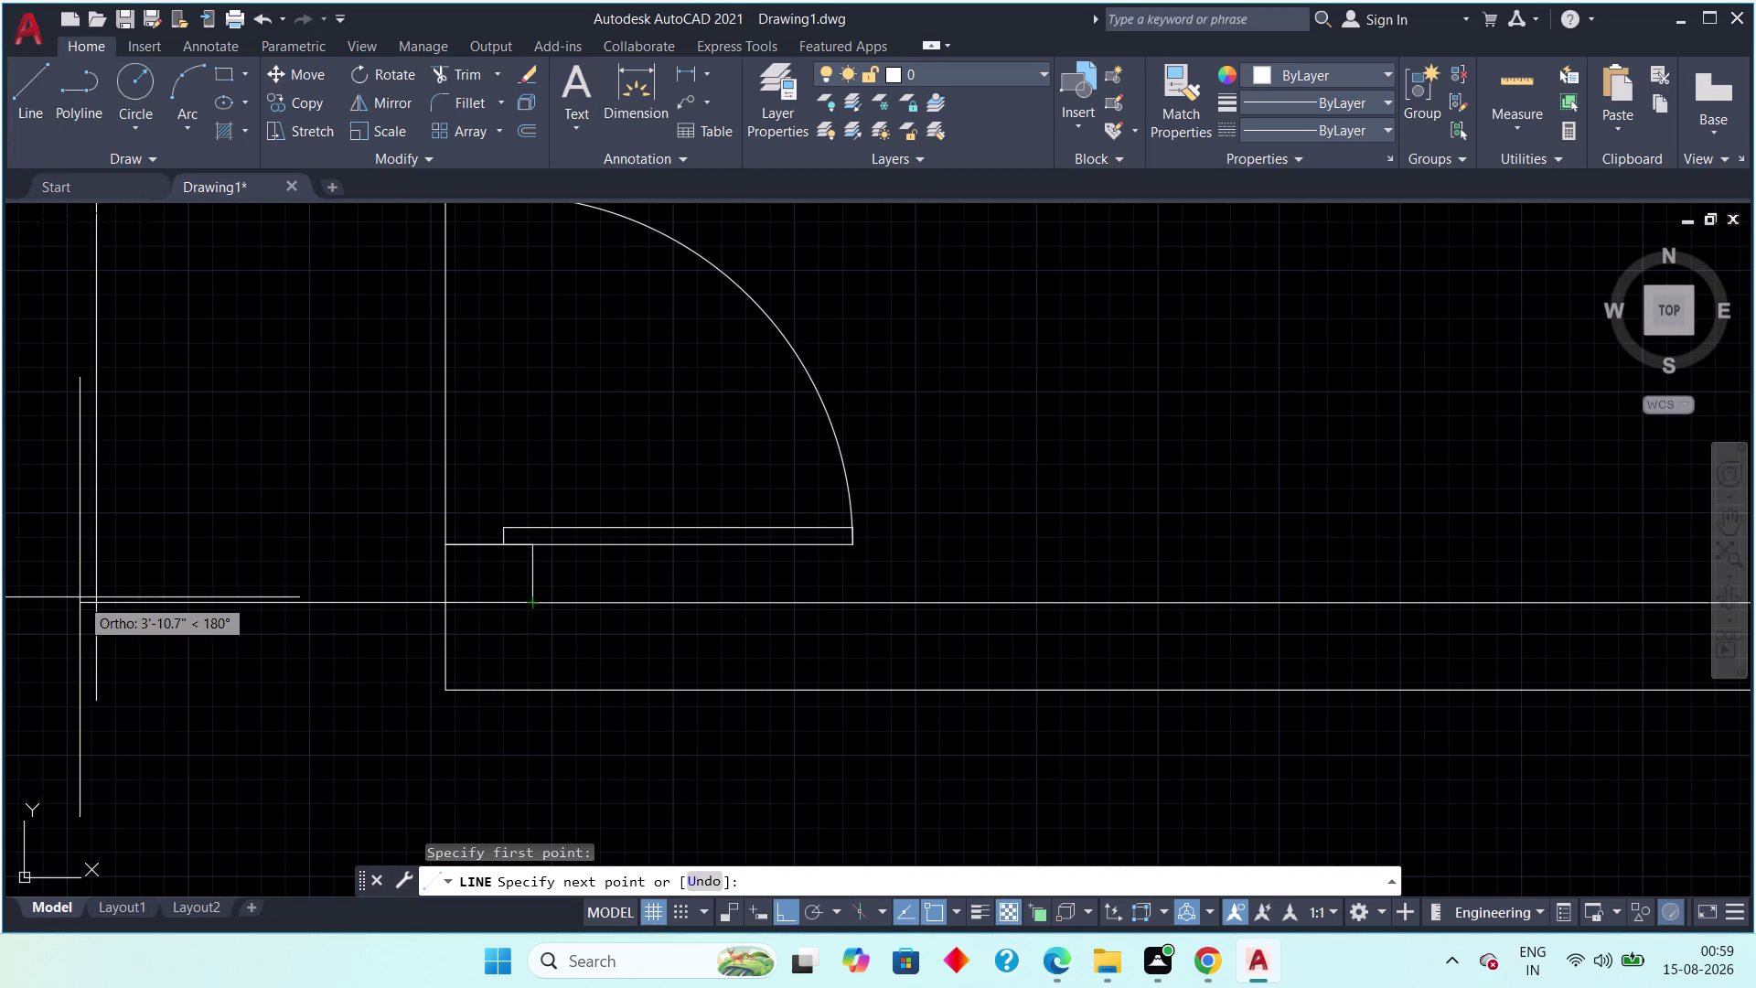
click(98, 598)
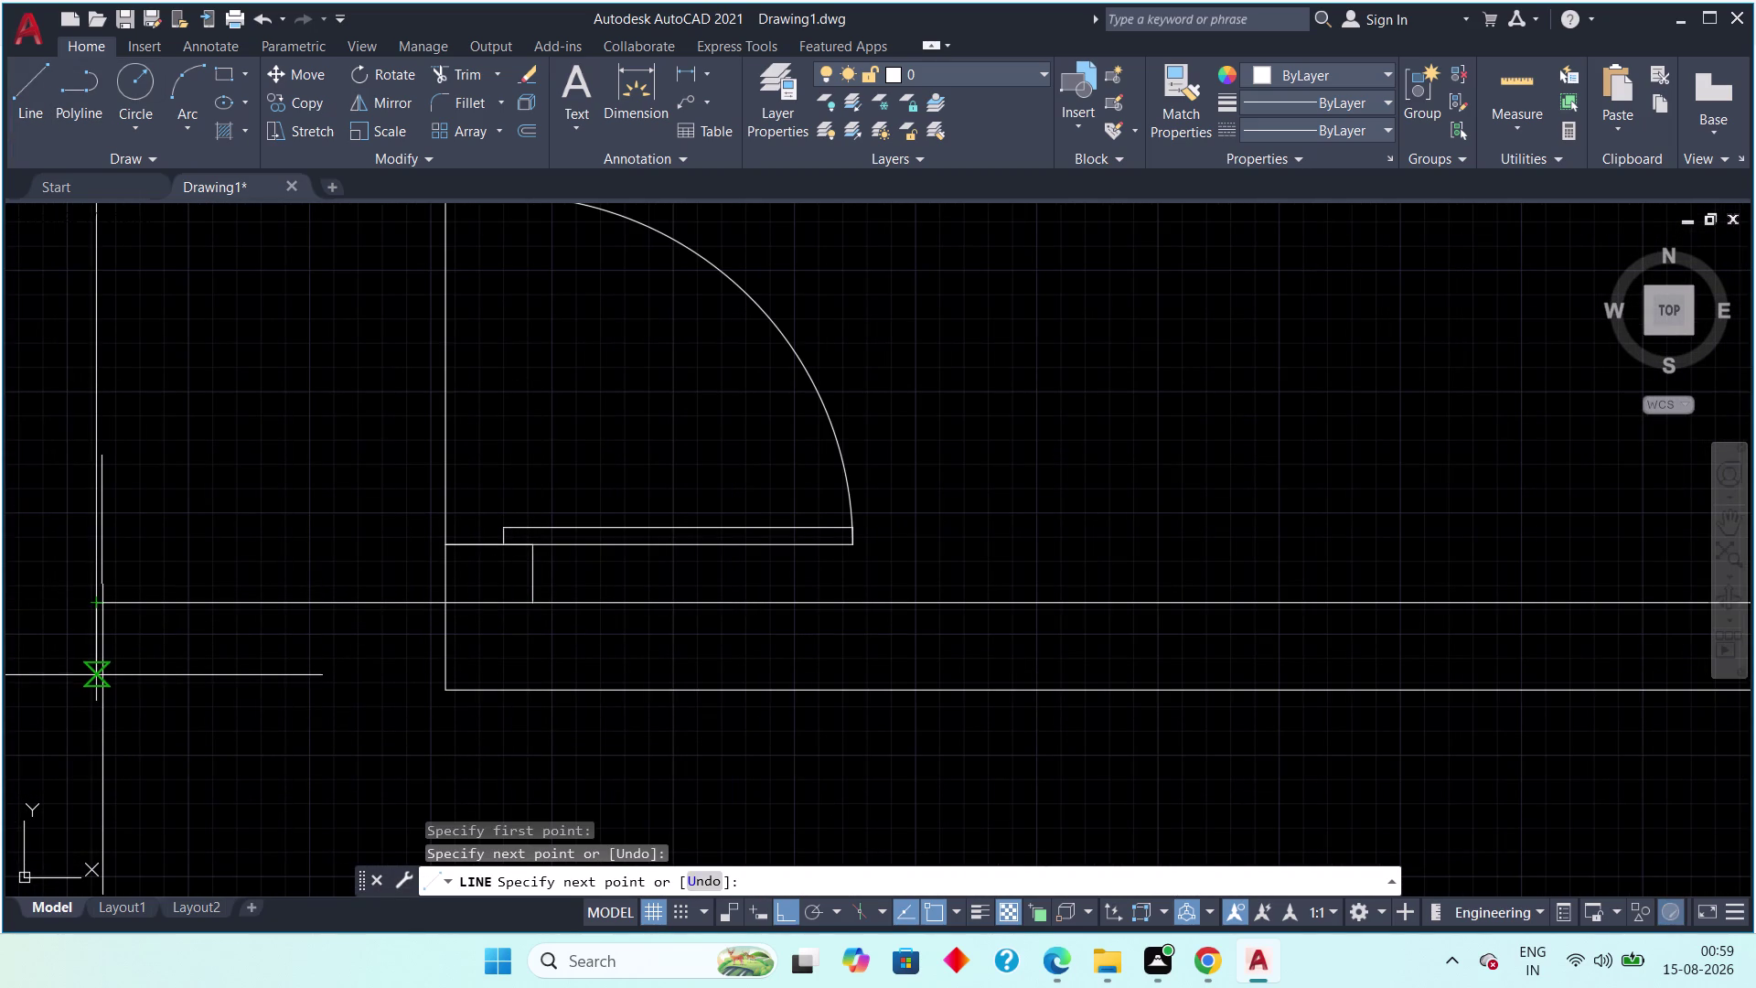
key(Escape)
key(Escape)
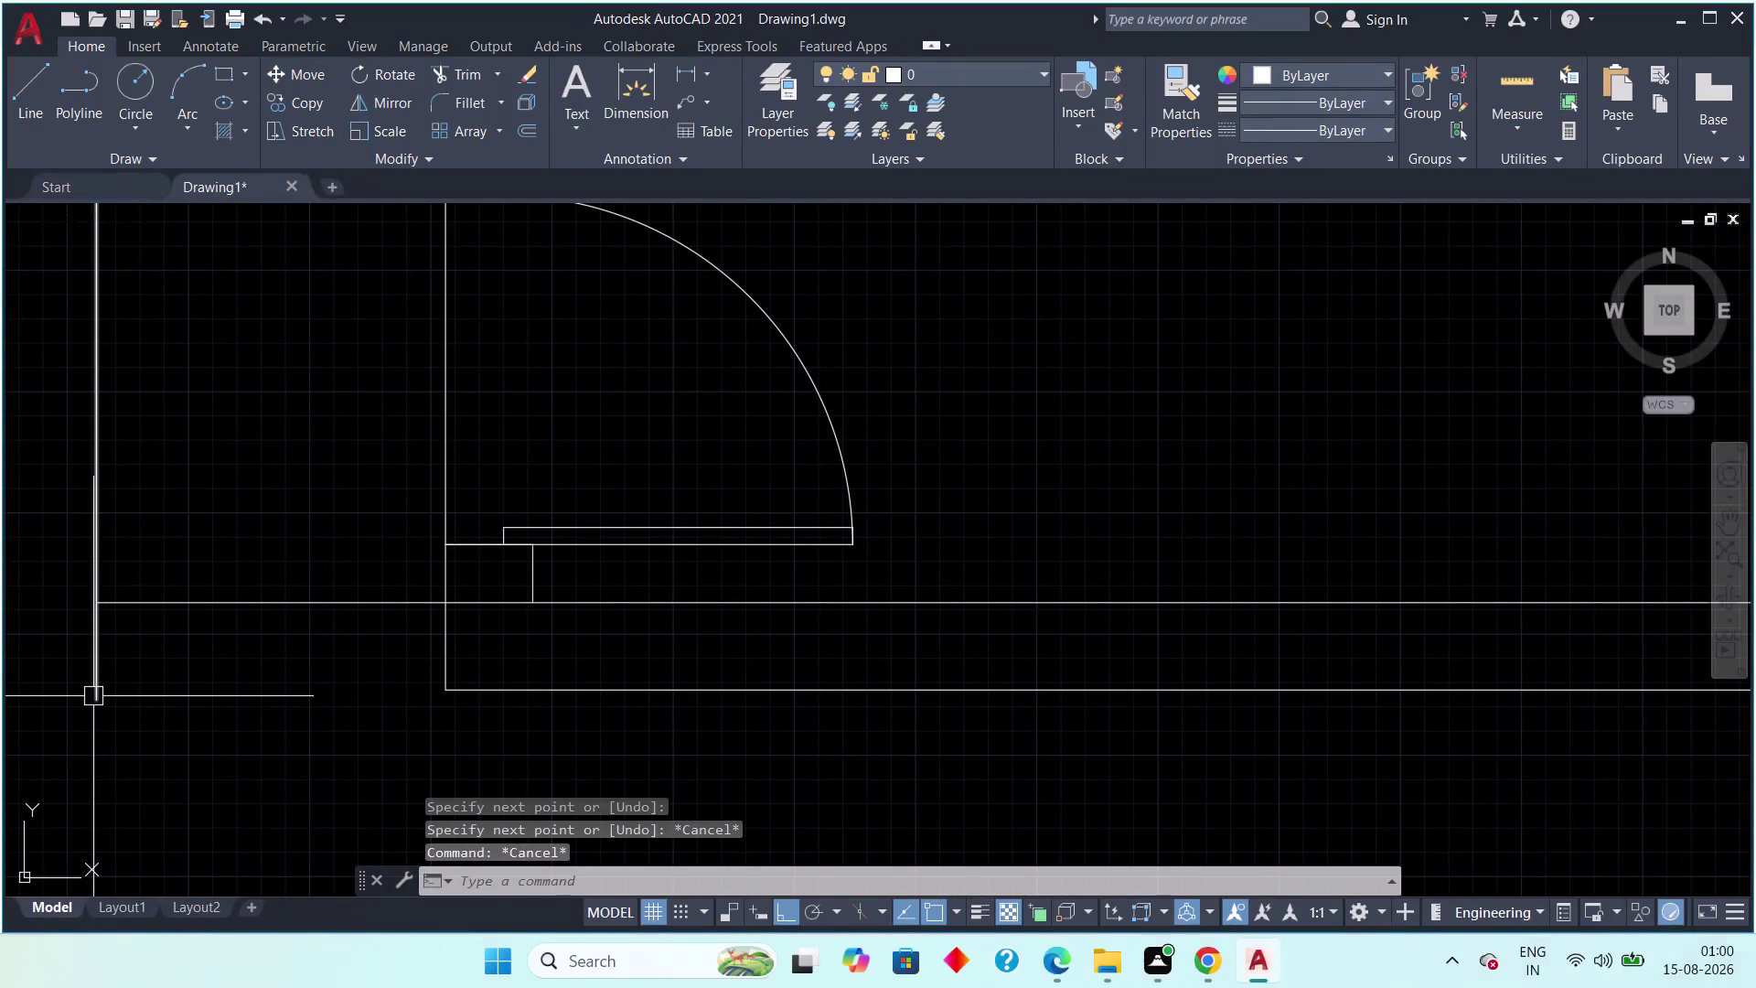
click(94, 696)
click(96, 701)
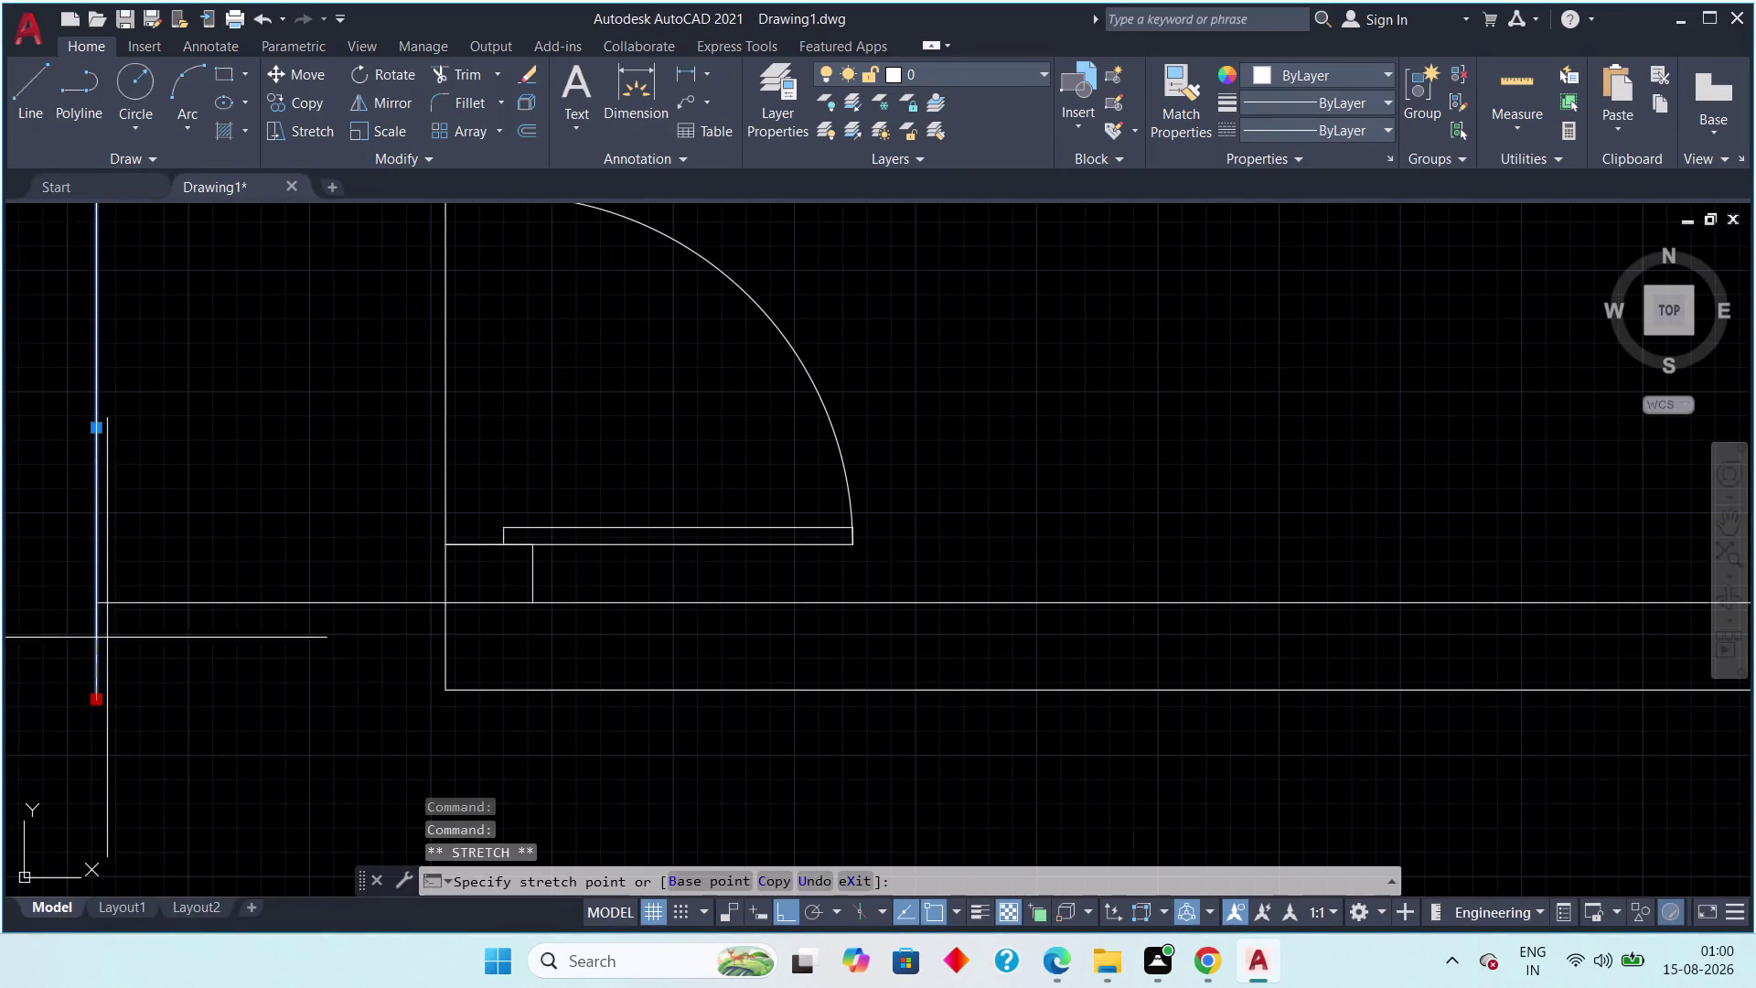
click(103, 604)
key(Escape)
key(Escape)
scroll(down, 3)
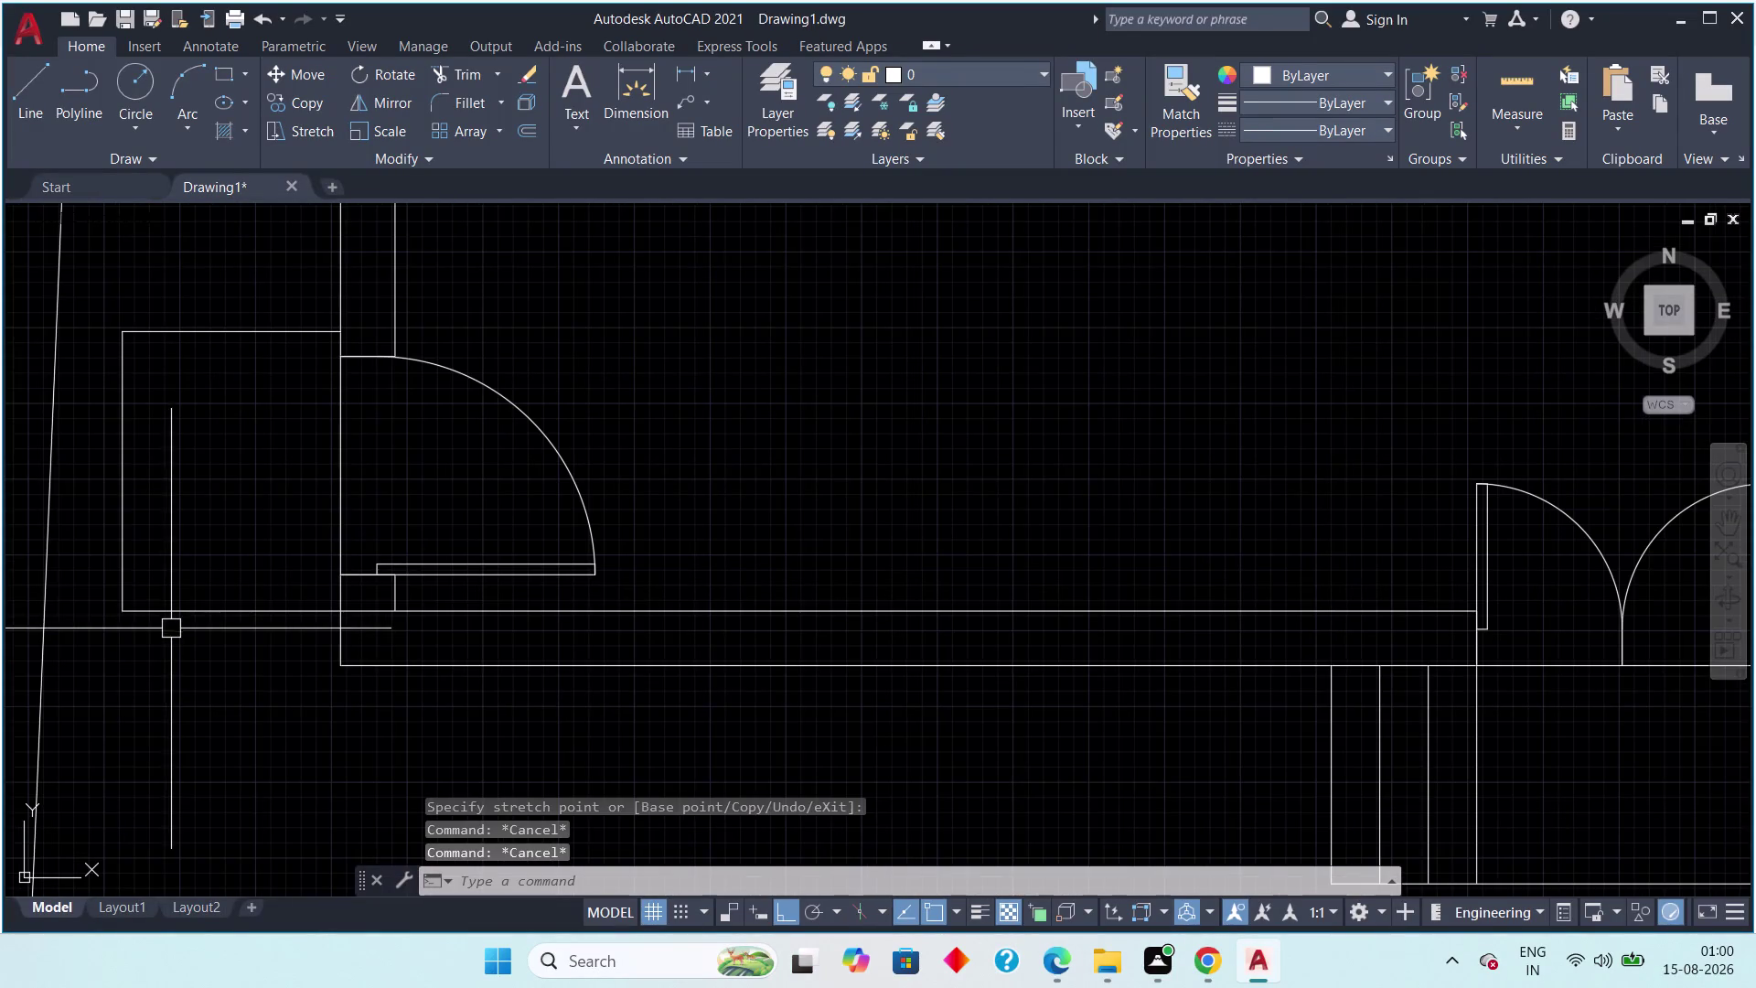
middle_drag(154, 637, 62, 647)
scroll(up, 3)
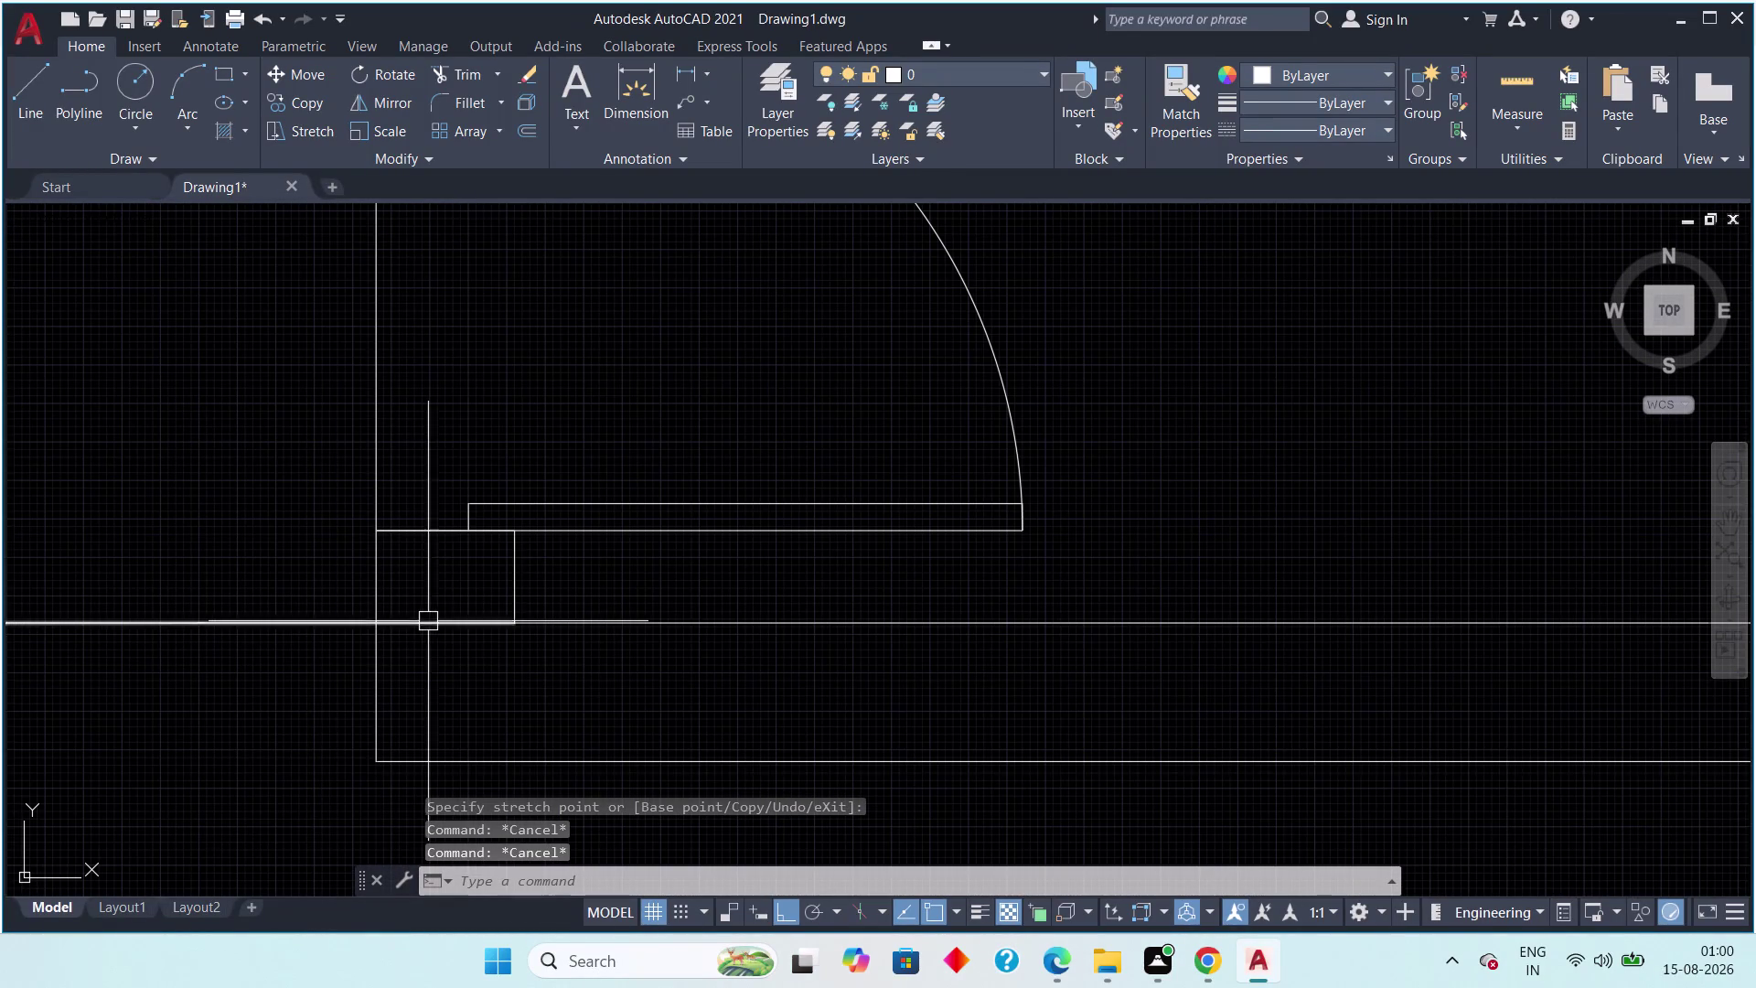
click(512, 595)
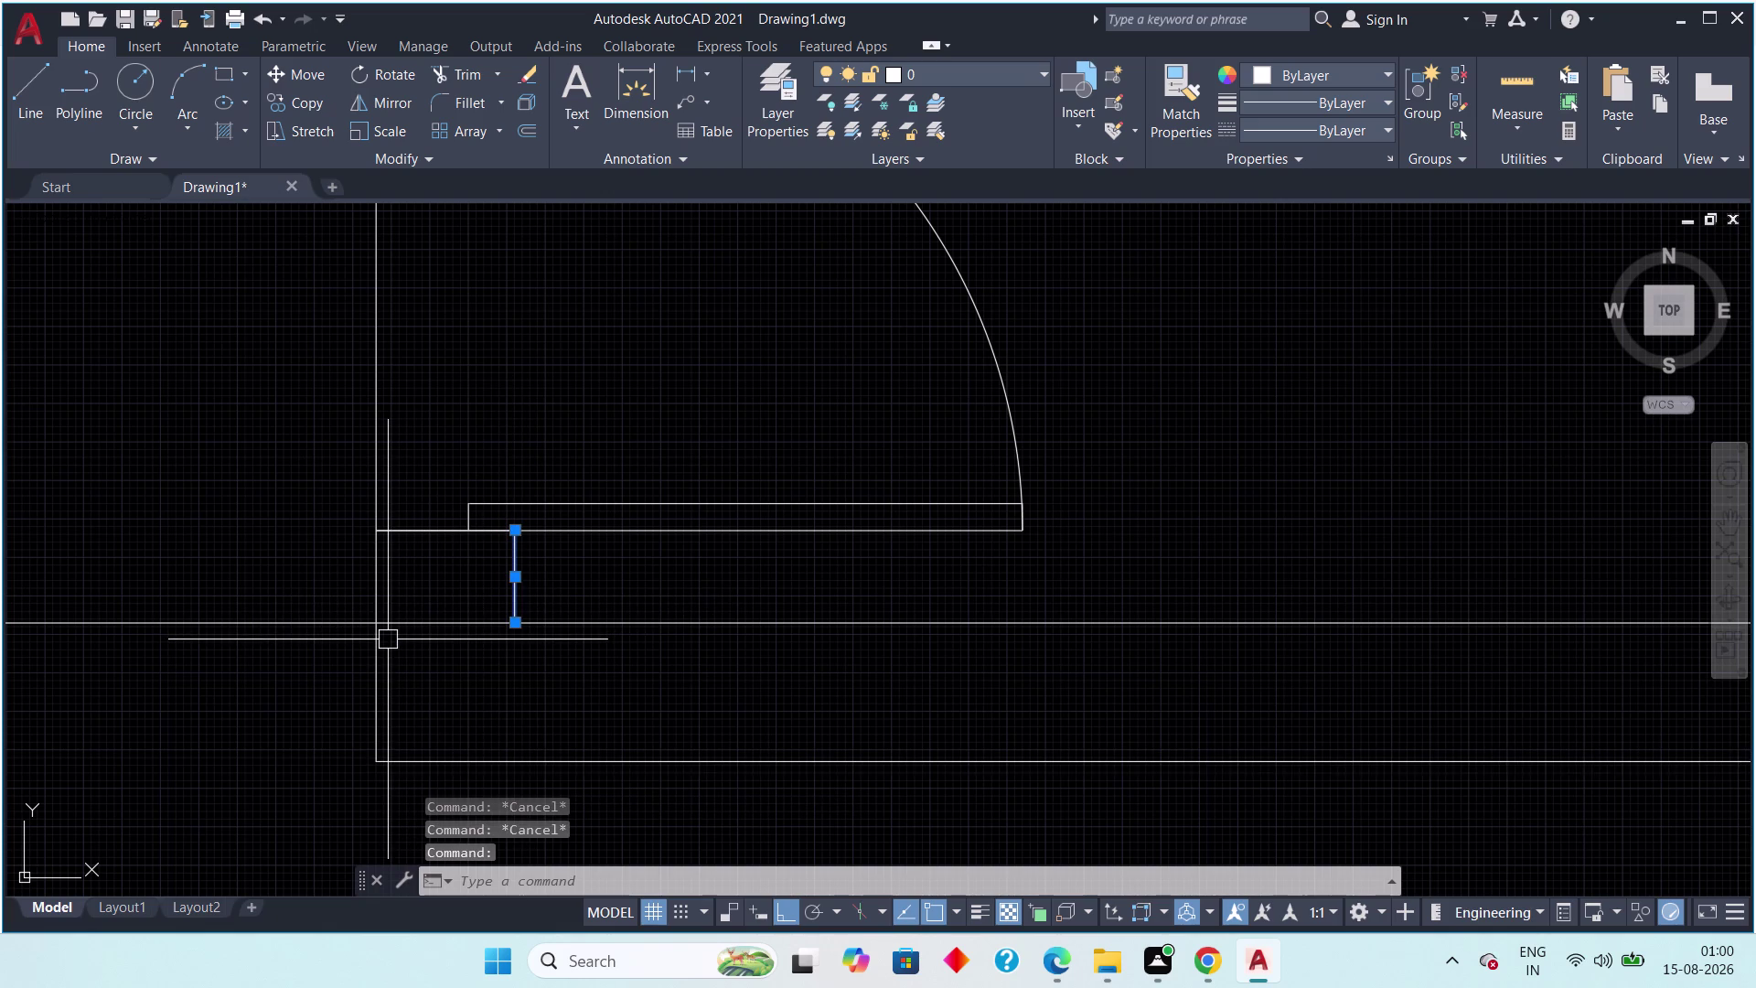
key(Escape)
key(Escape)
key(Escape)
scroll(down, 3)
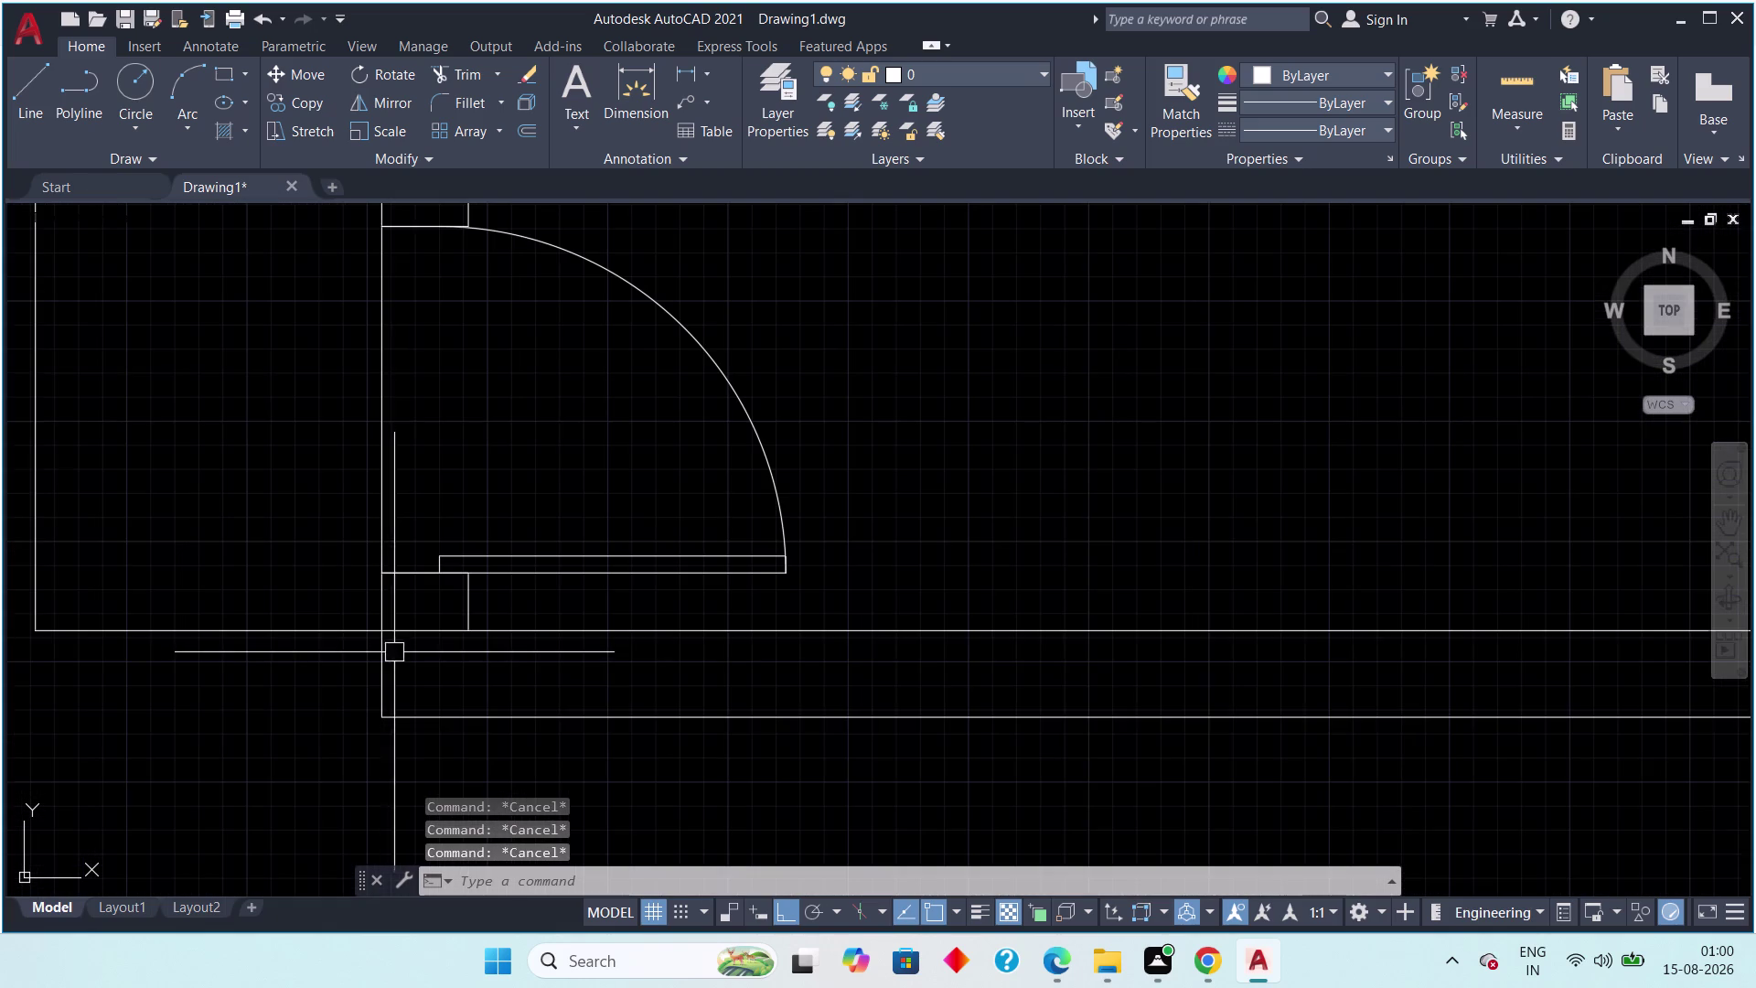
click(423, 632)
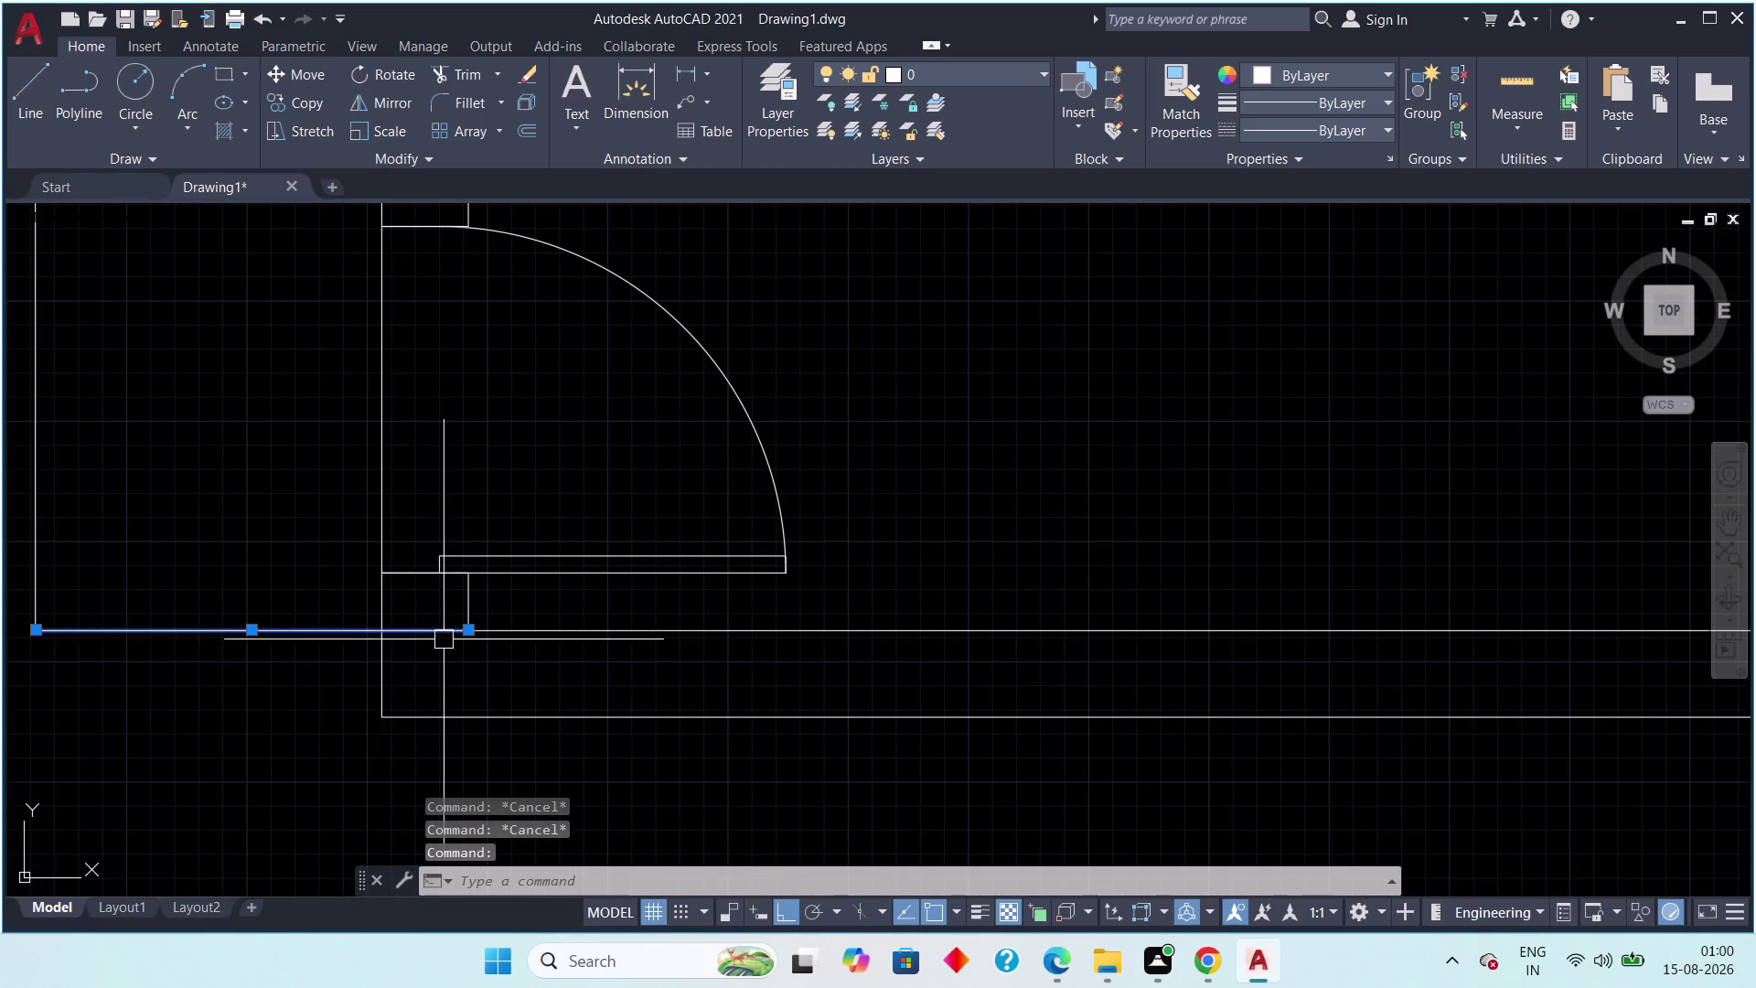
scroll(up, 3)
click(497, 617)
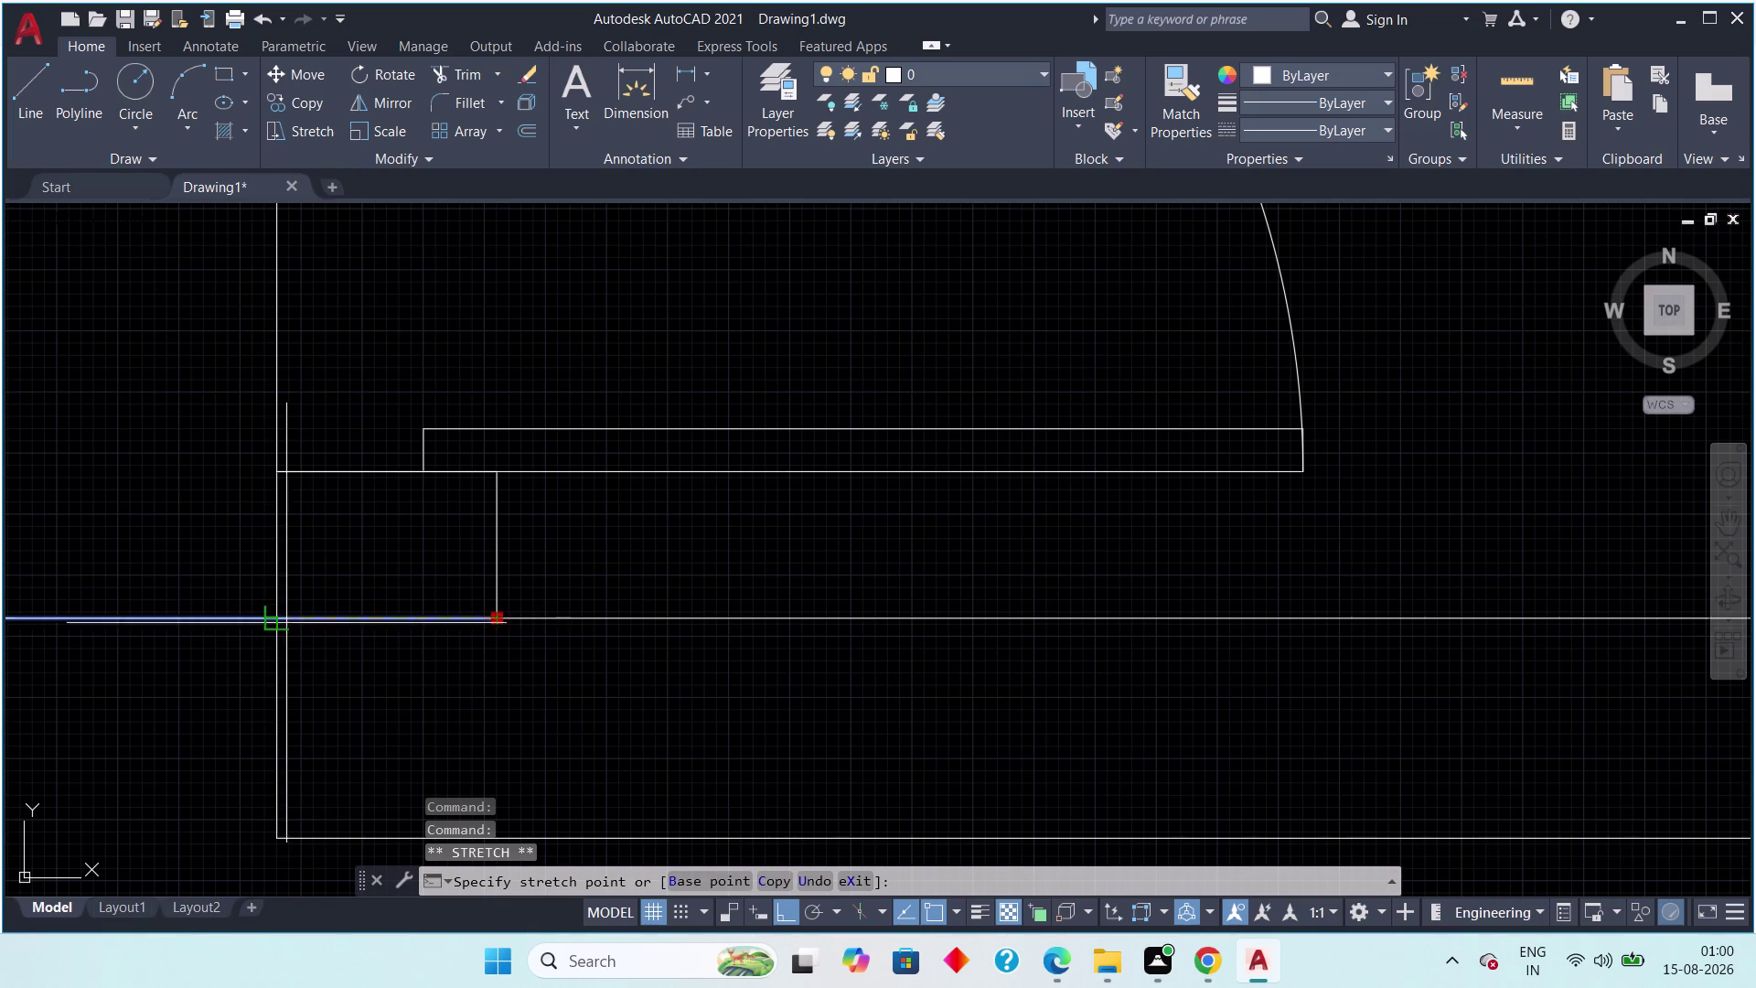
click(280, 623)
key(Escape)
scroll(down, 3)
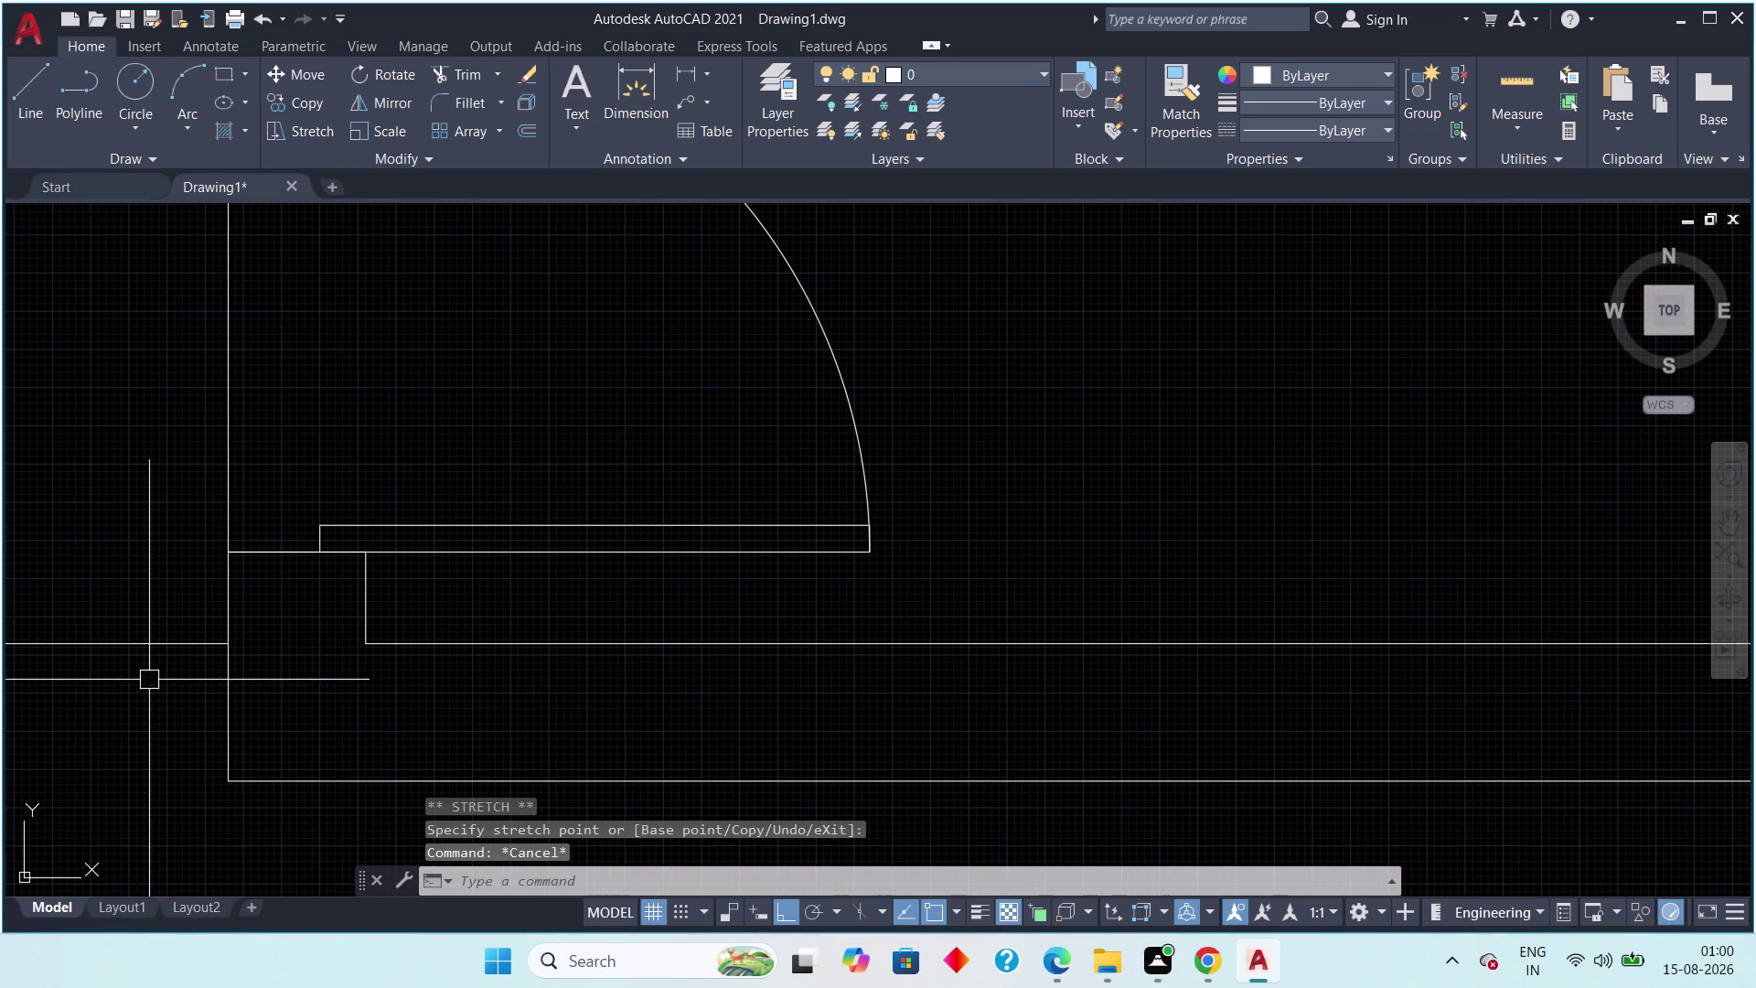
scroll(down, 3)
scroll(down, 3)
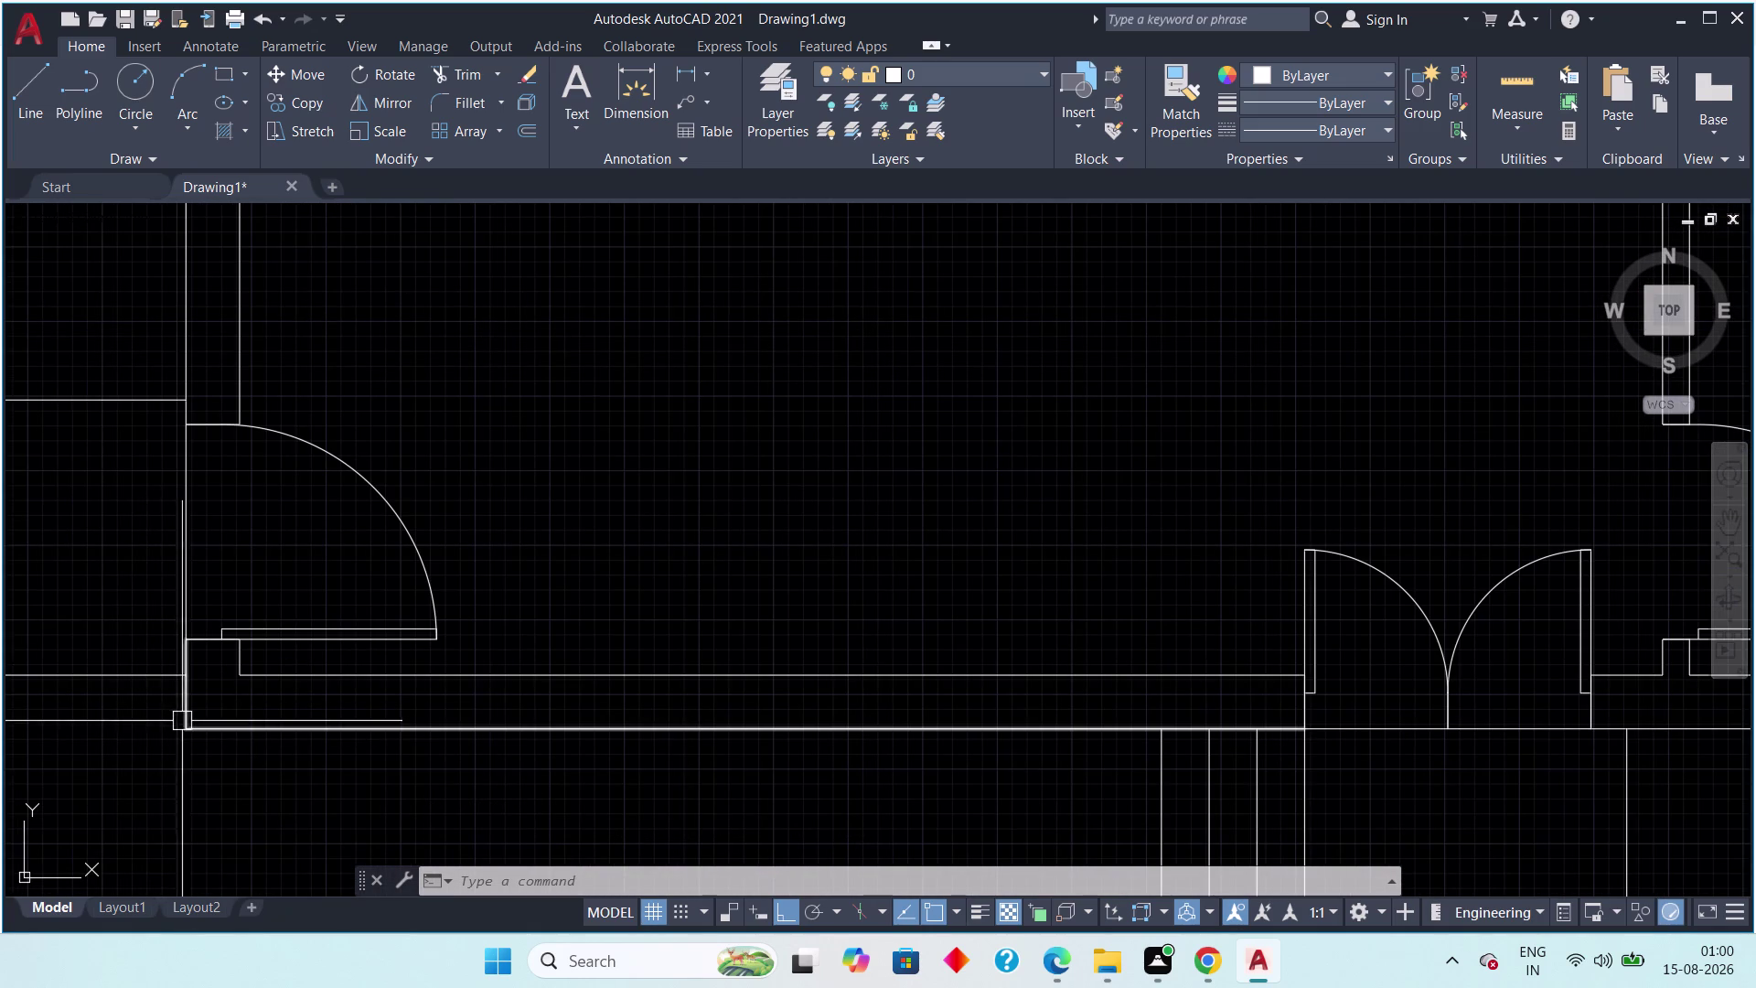
scroll(down, 3)
middle_drag(101, 713, 182, 681)
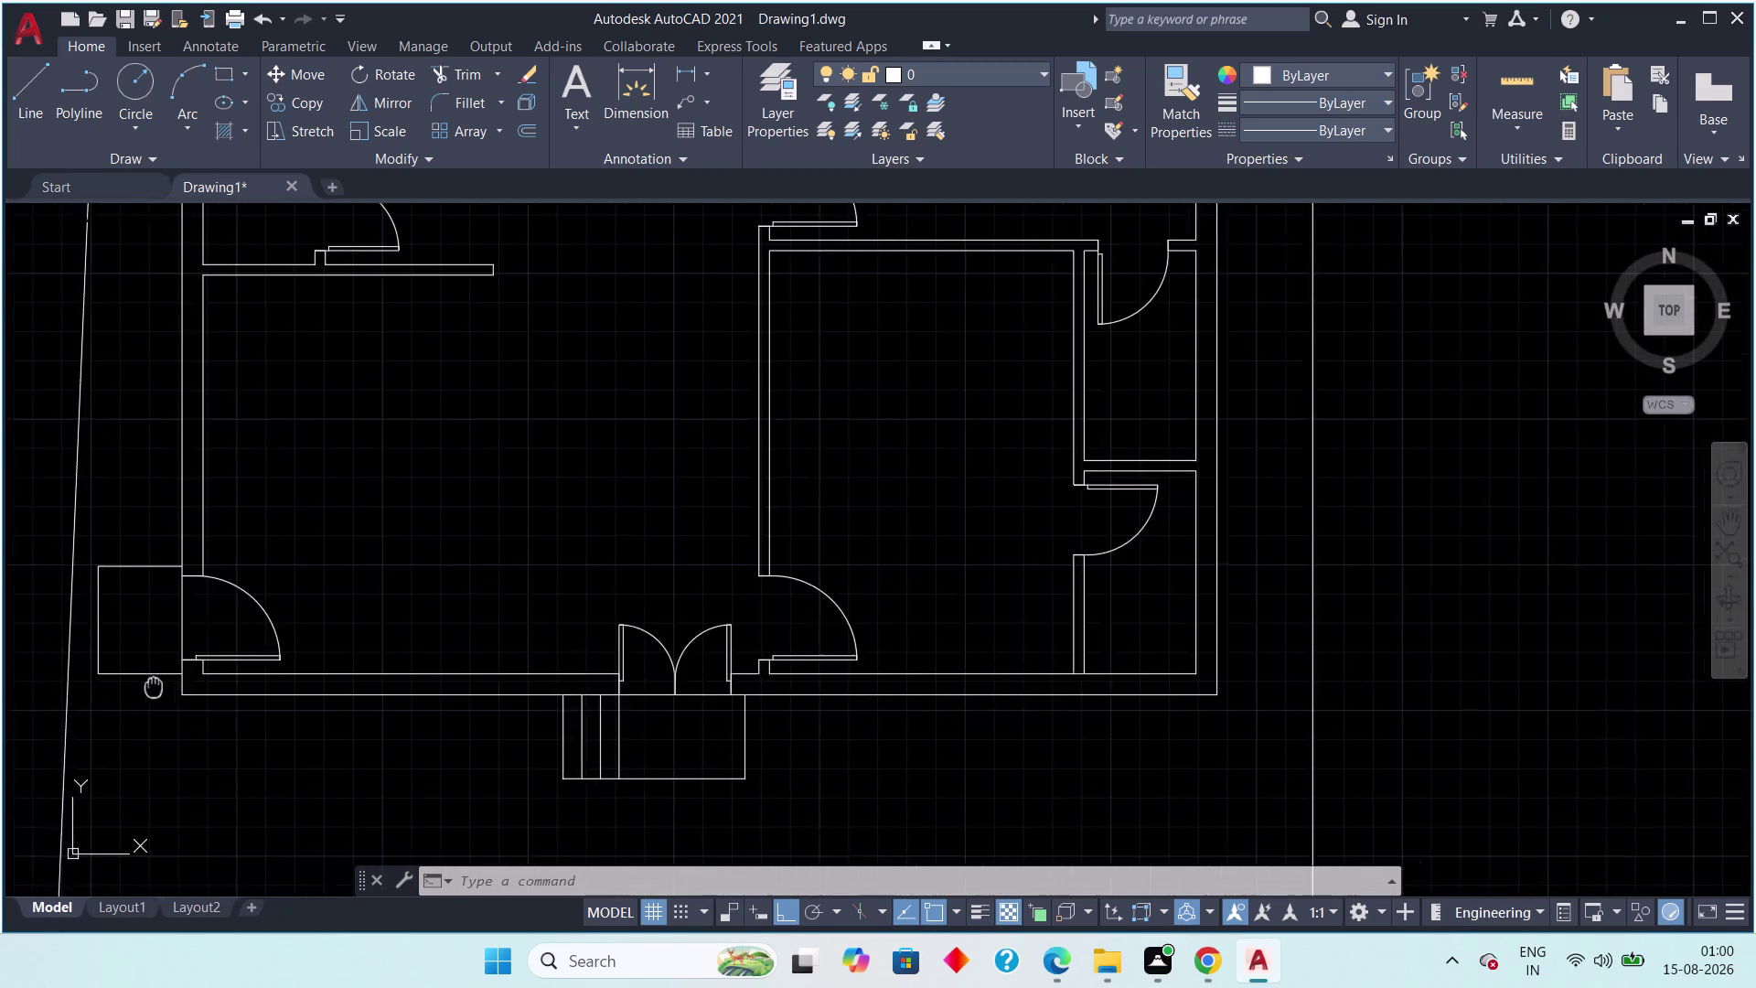
middle_drag(182, 682, 192, 678)
scroll(up, 3)
key(Escape)
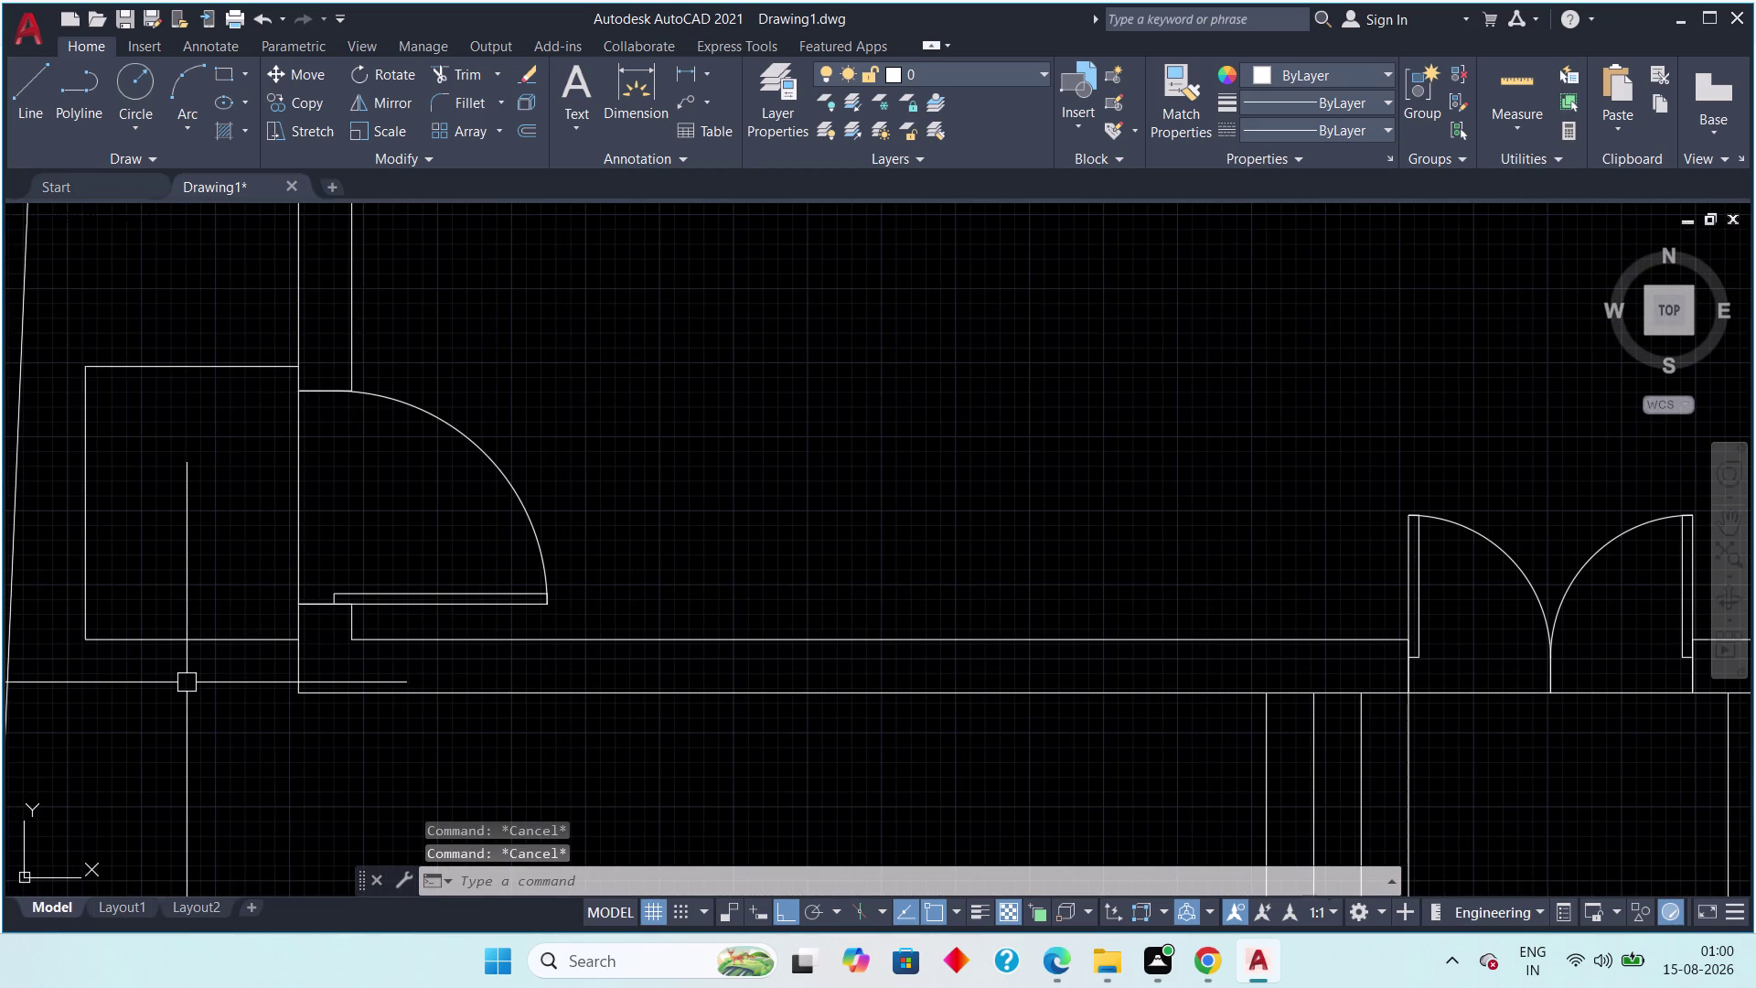
Try an 8-inch offset from the landing's bottom line, then cancel it.
text(off)
key(space)
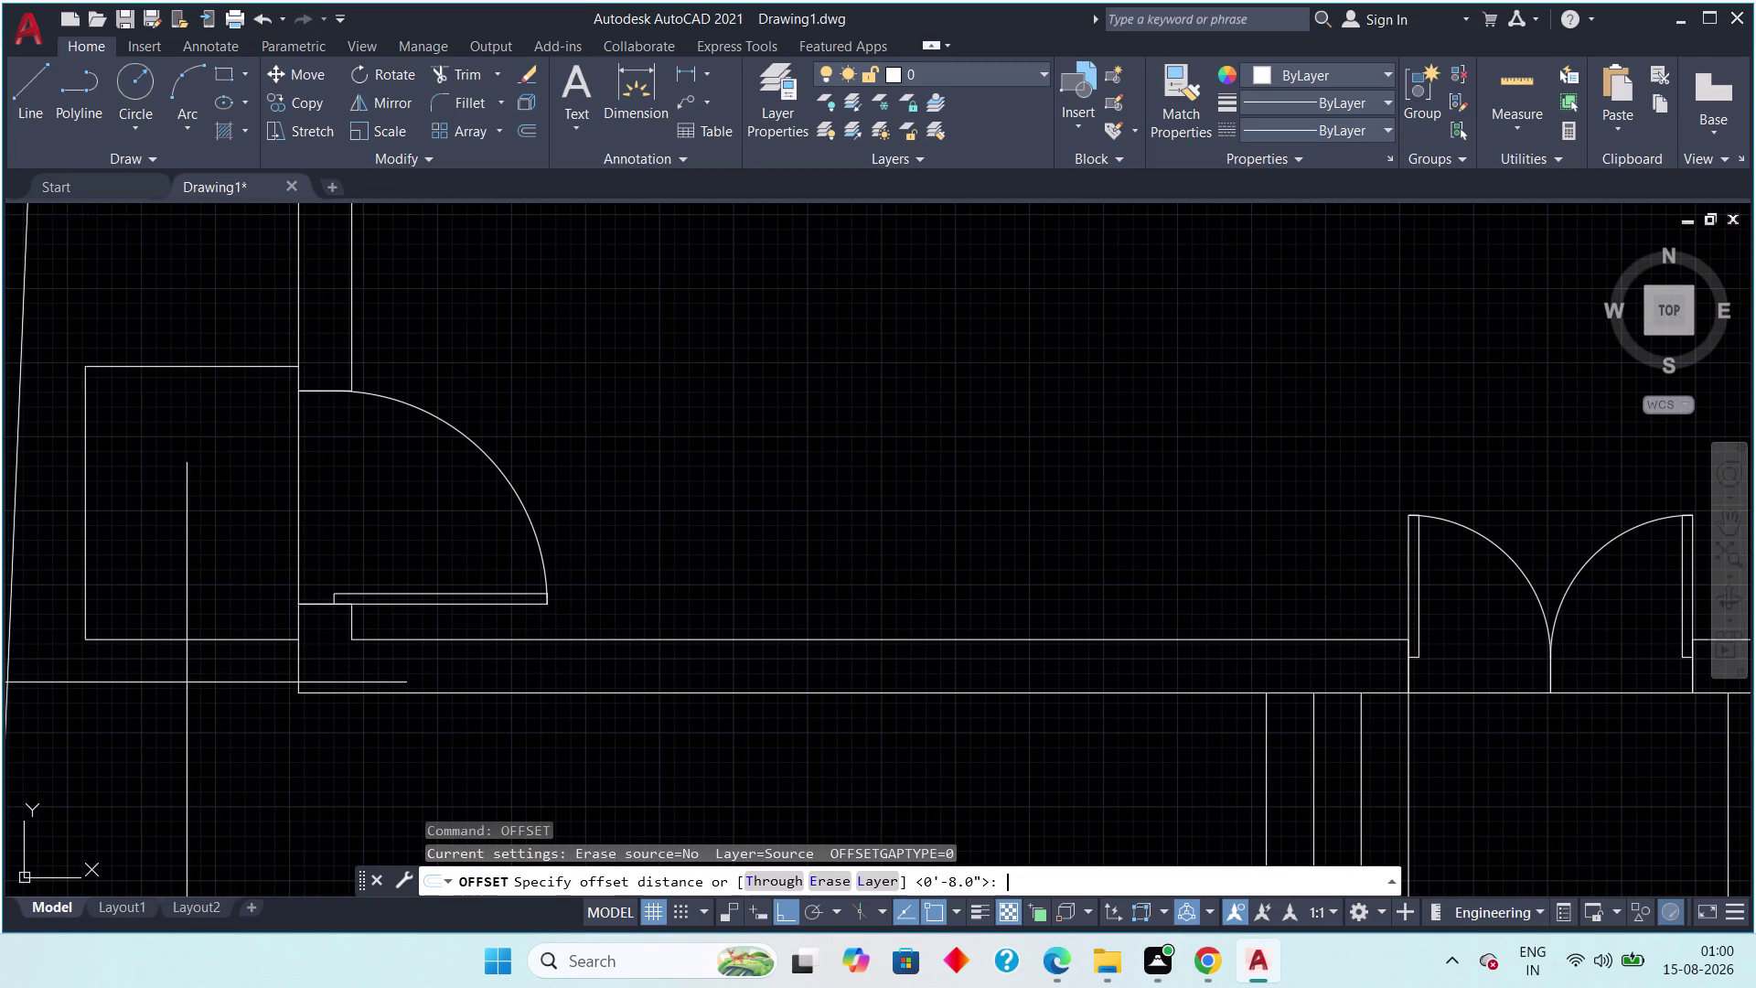
text(8)
text(" m)
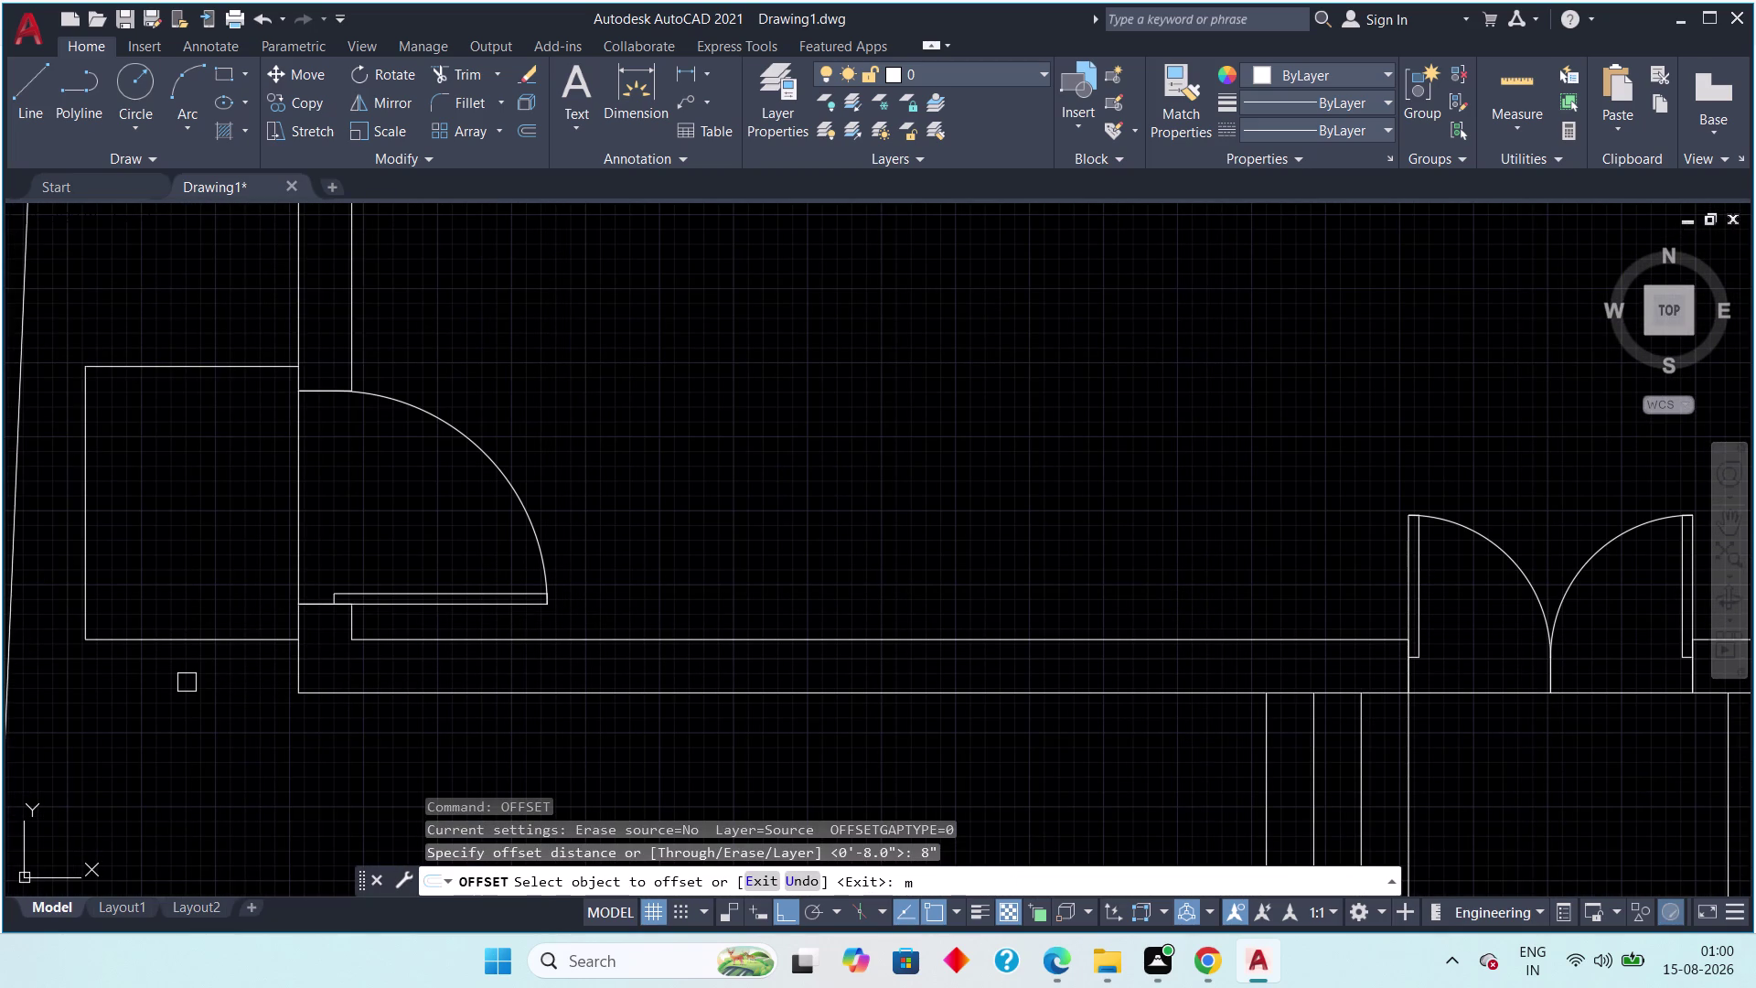
drag(170, 640, 173, 655)
click(167, 691)
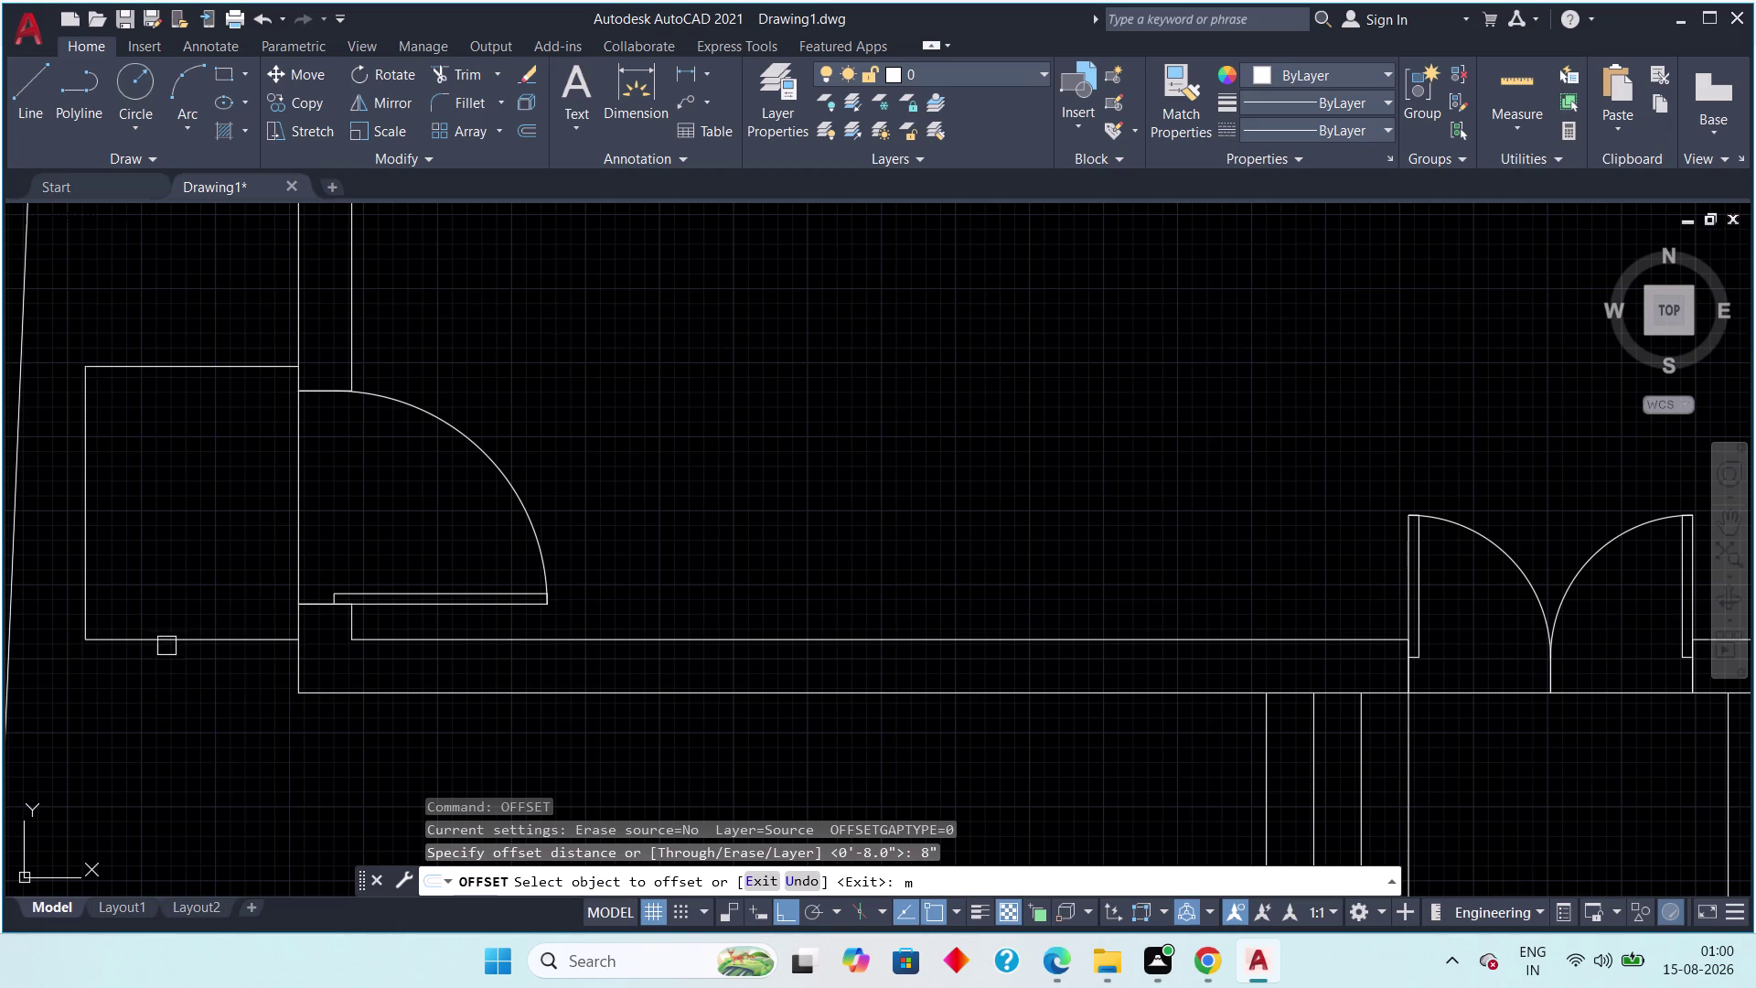
click(166, 638)
click(162, 645)
drag(163, 644, 166, 653)
click(167, 666)
click(168, 674)
click(164, 686)
key(Escape)
key(Escape)
key(Escape)
Offset successive 8-inch step lines below the side-door landing.
text(o)
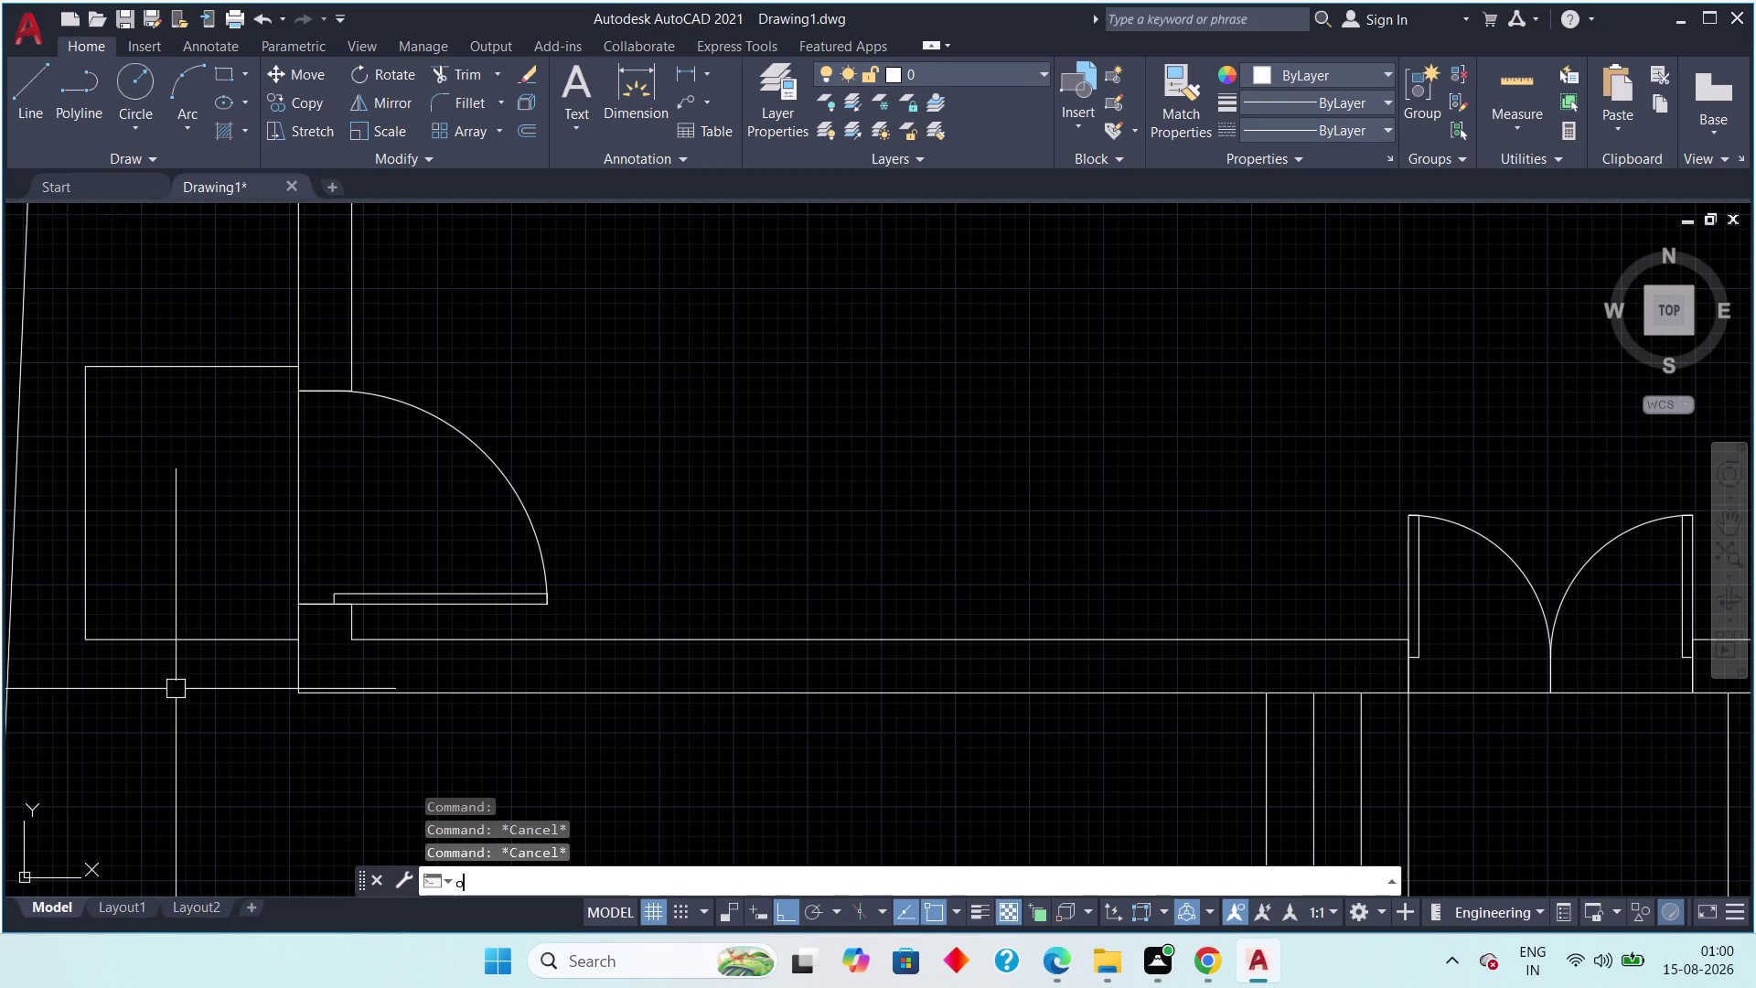
text(ff 8)
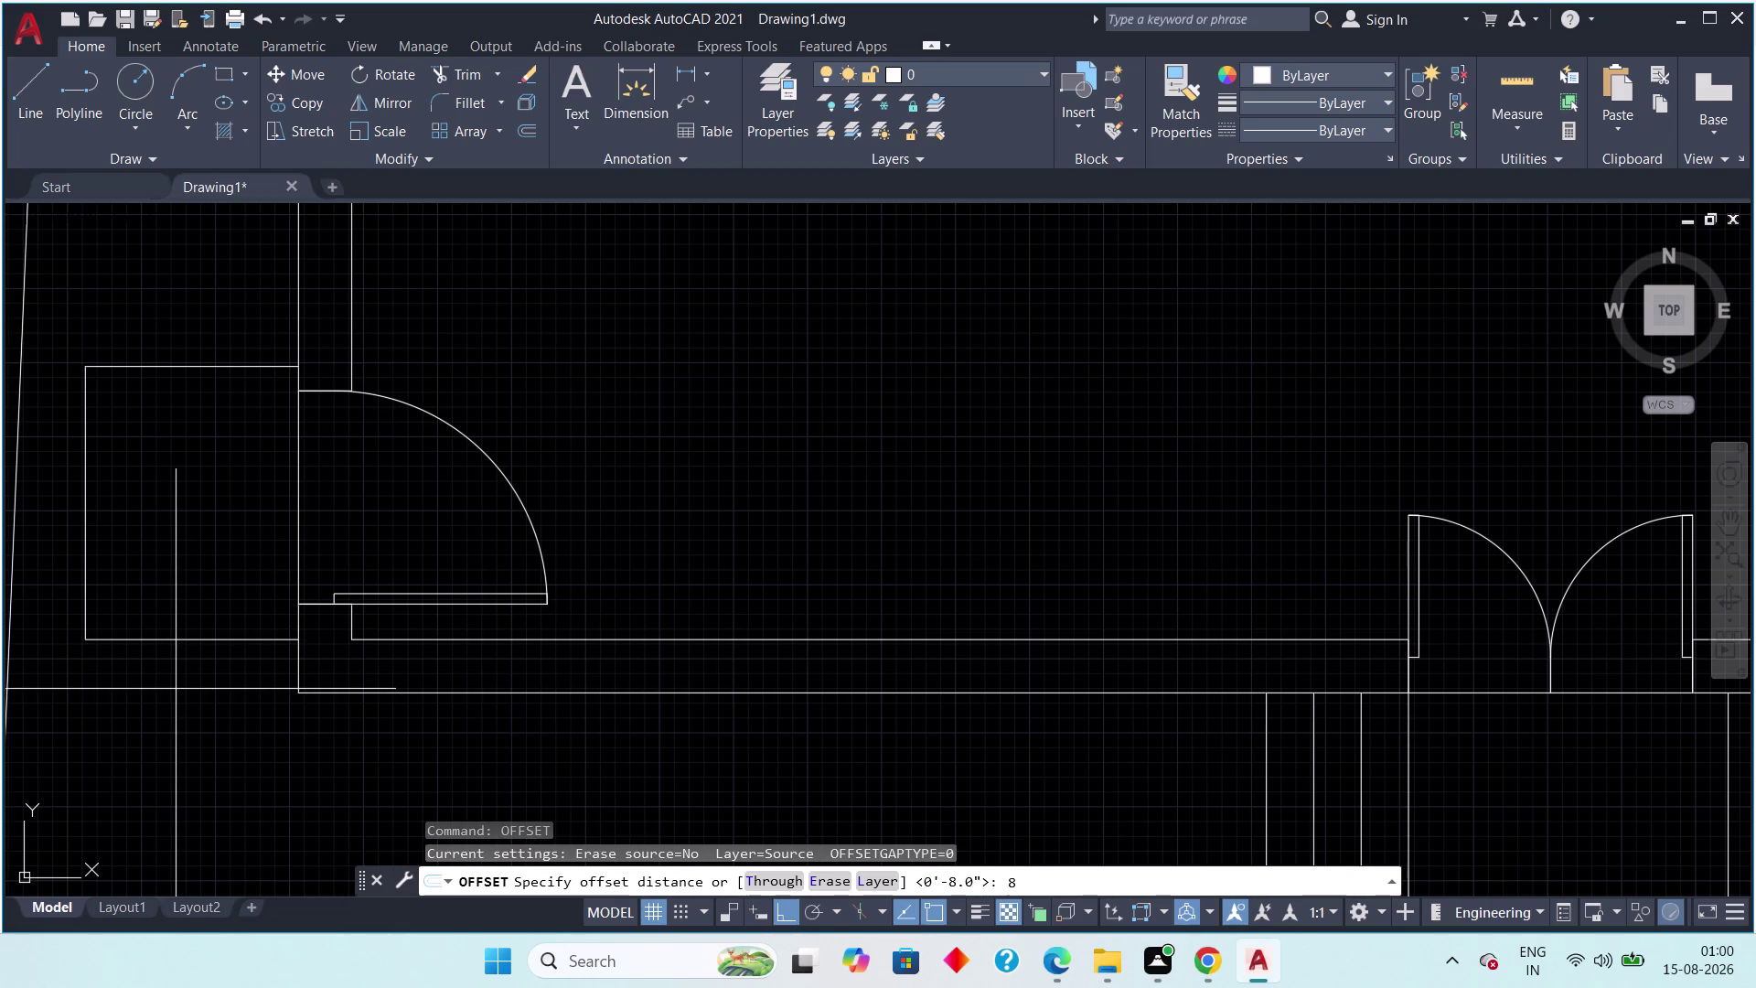
text(")
key(space)
drag(185, 643, 170, 675)
click(140, 749)
scroll(down, 3)
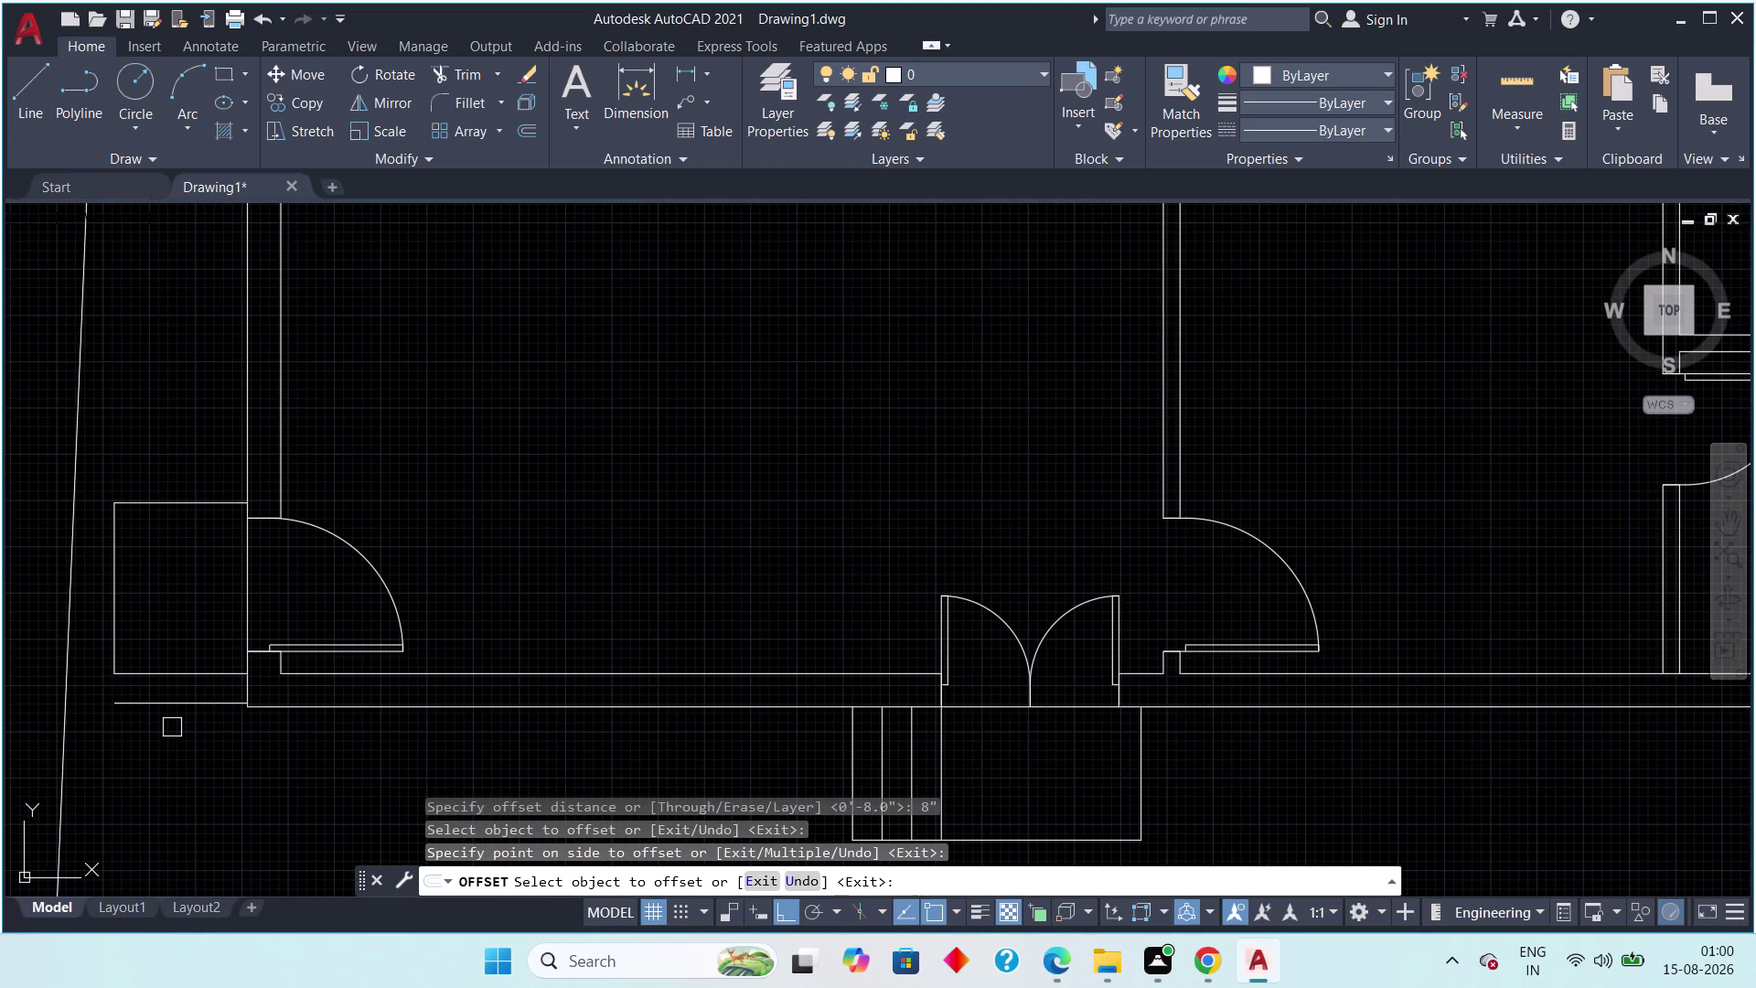
click(175, 709)
click(182, 753)
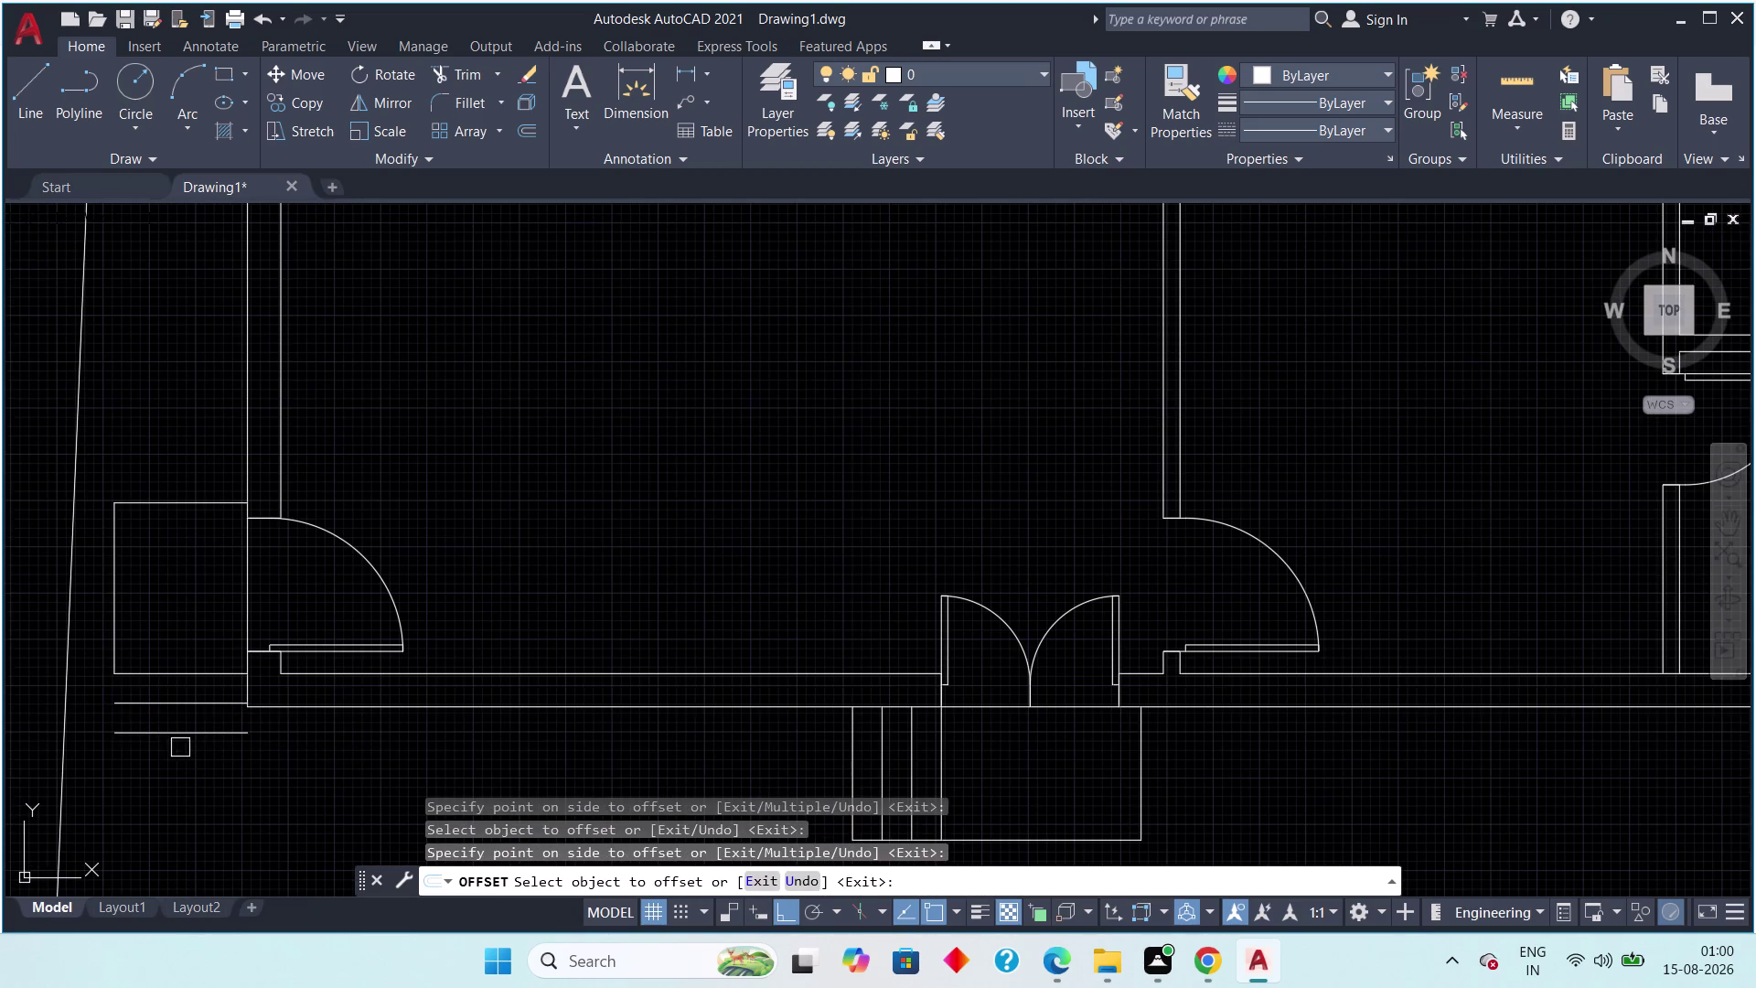
drag(180, 738, 183, 774)
click(164, 765)
key(Escape)
key(Escape)
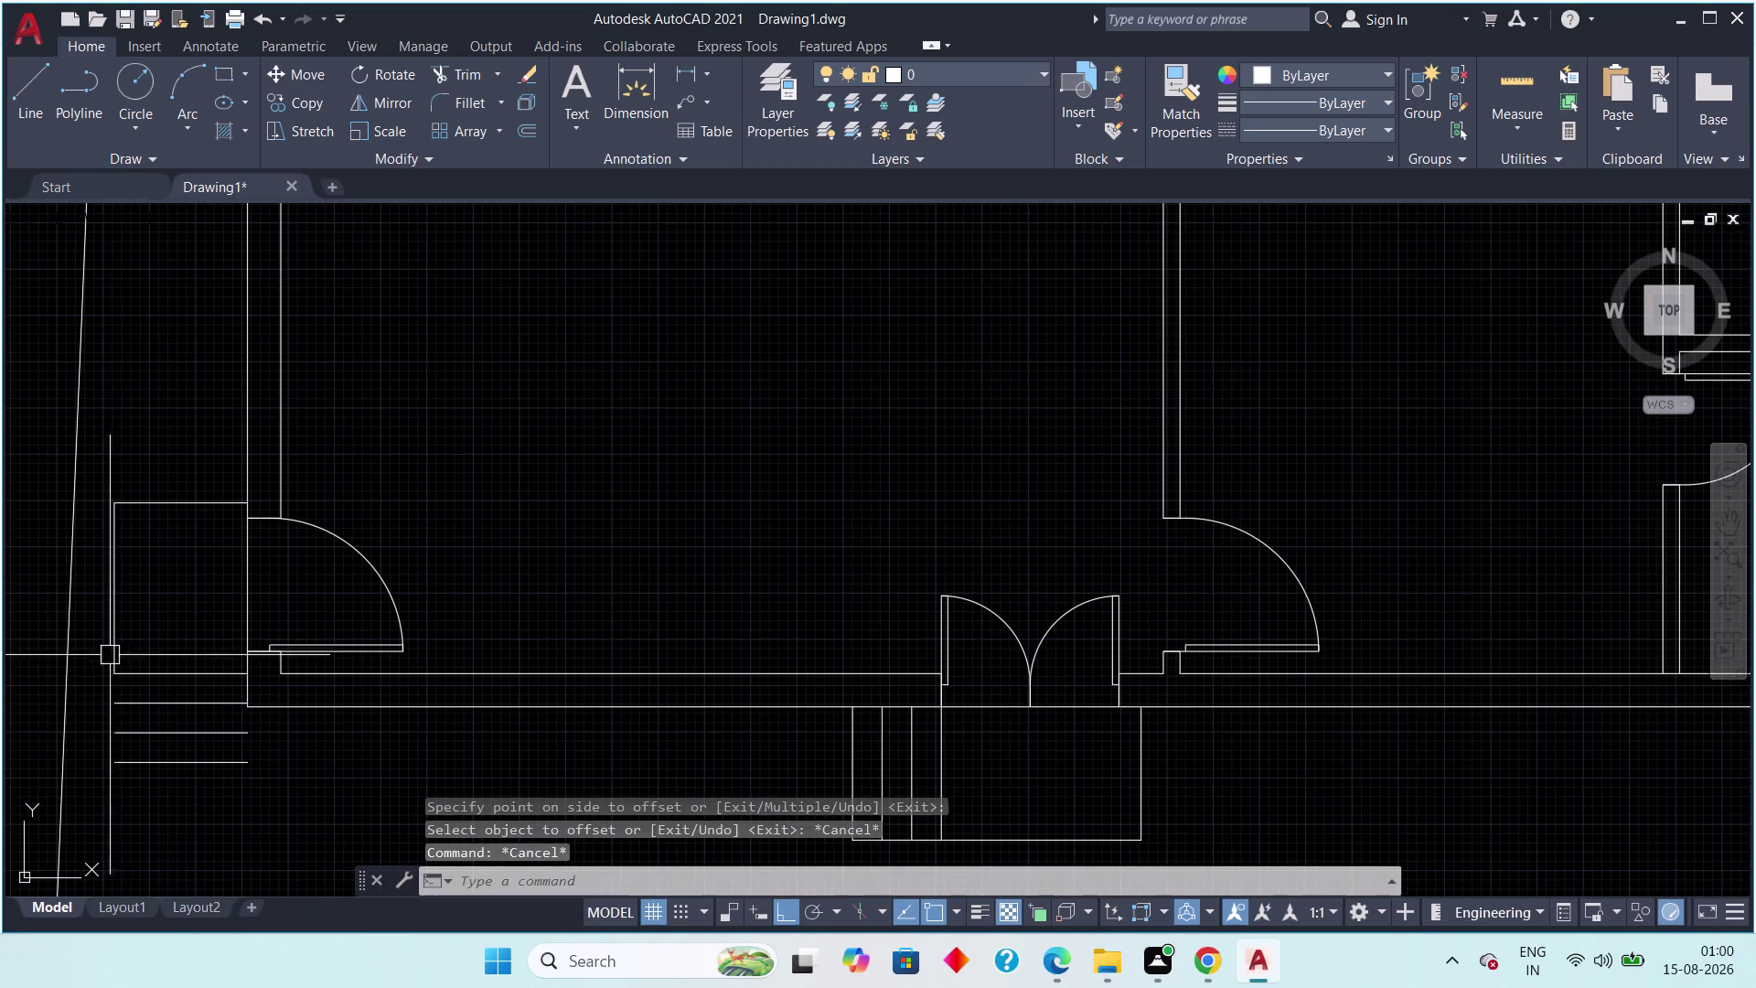
Stretch the side landing's left edge down to the new step lines.
click(111, 651)
click(115, 673)
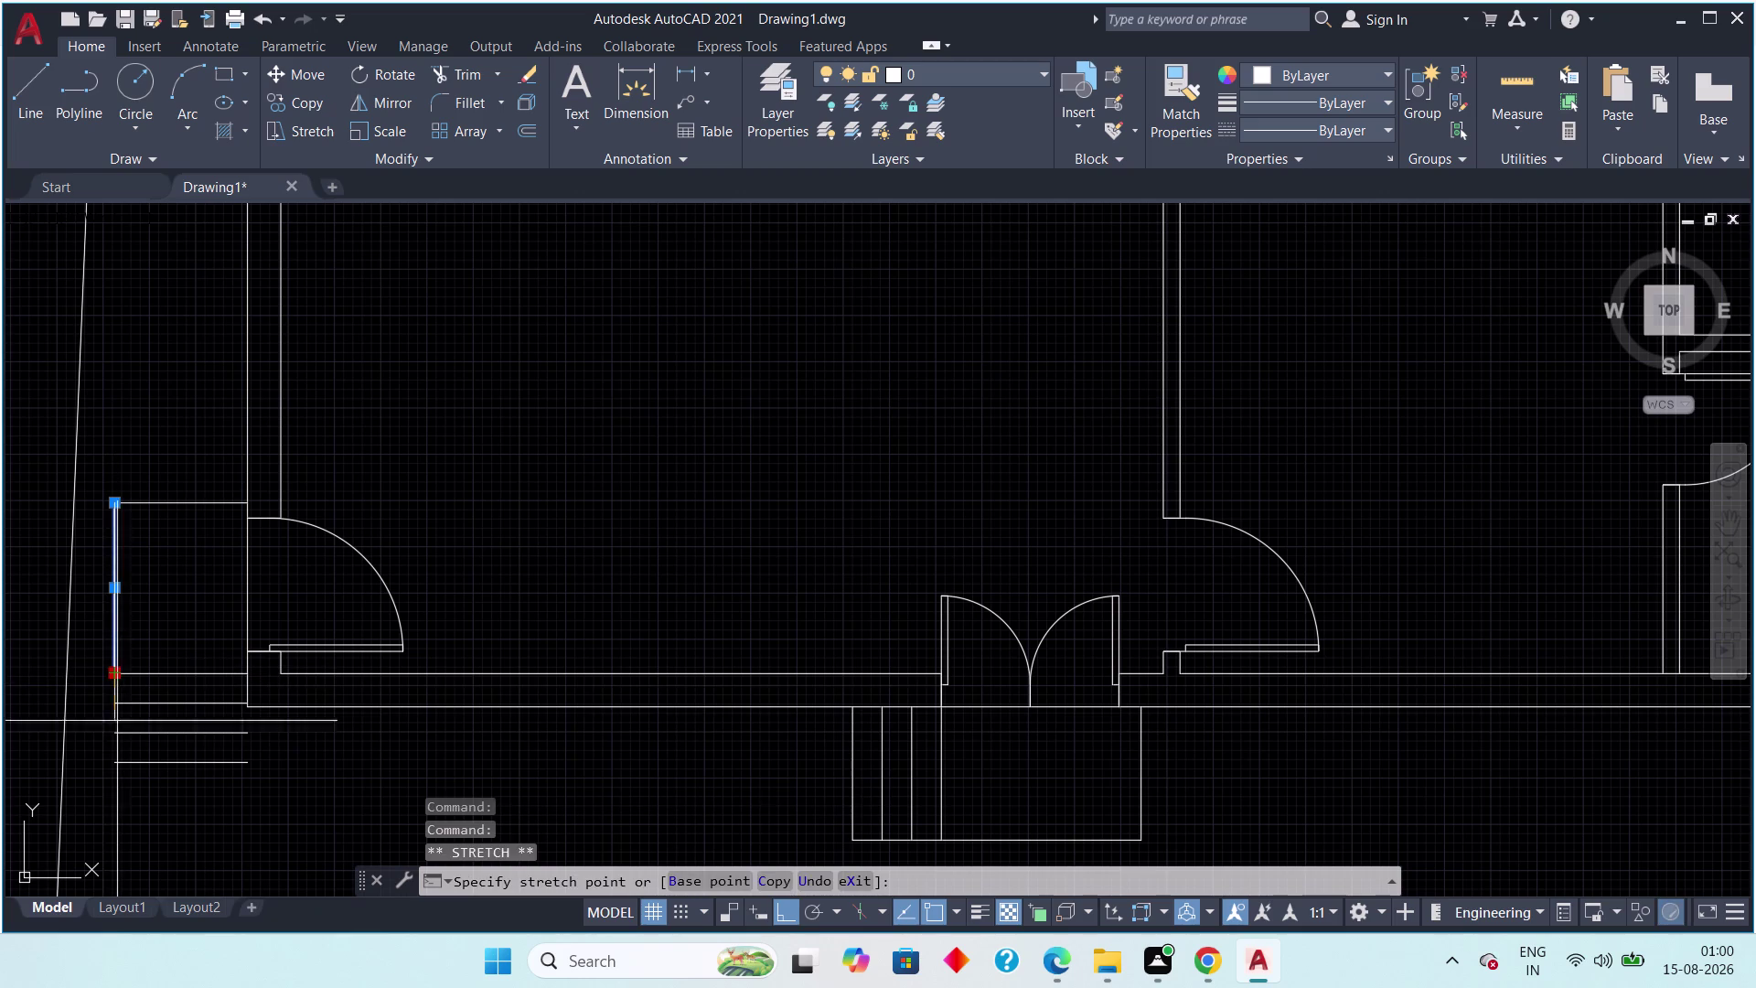
click(123, 771)
scroll(down, 3)
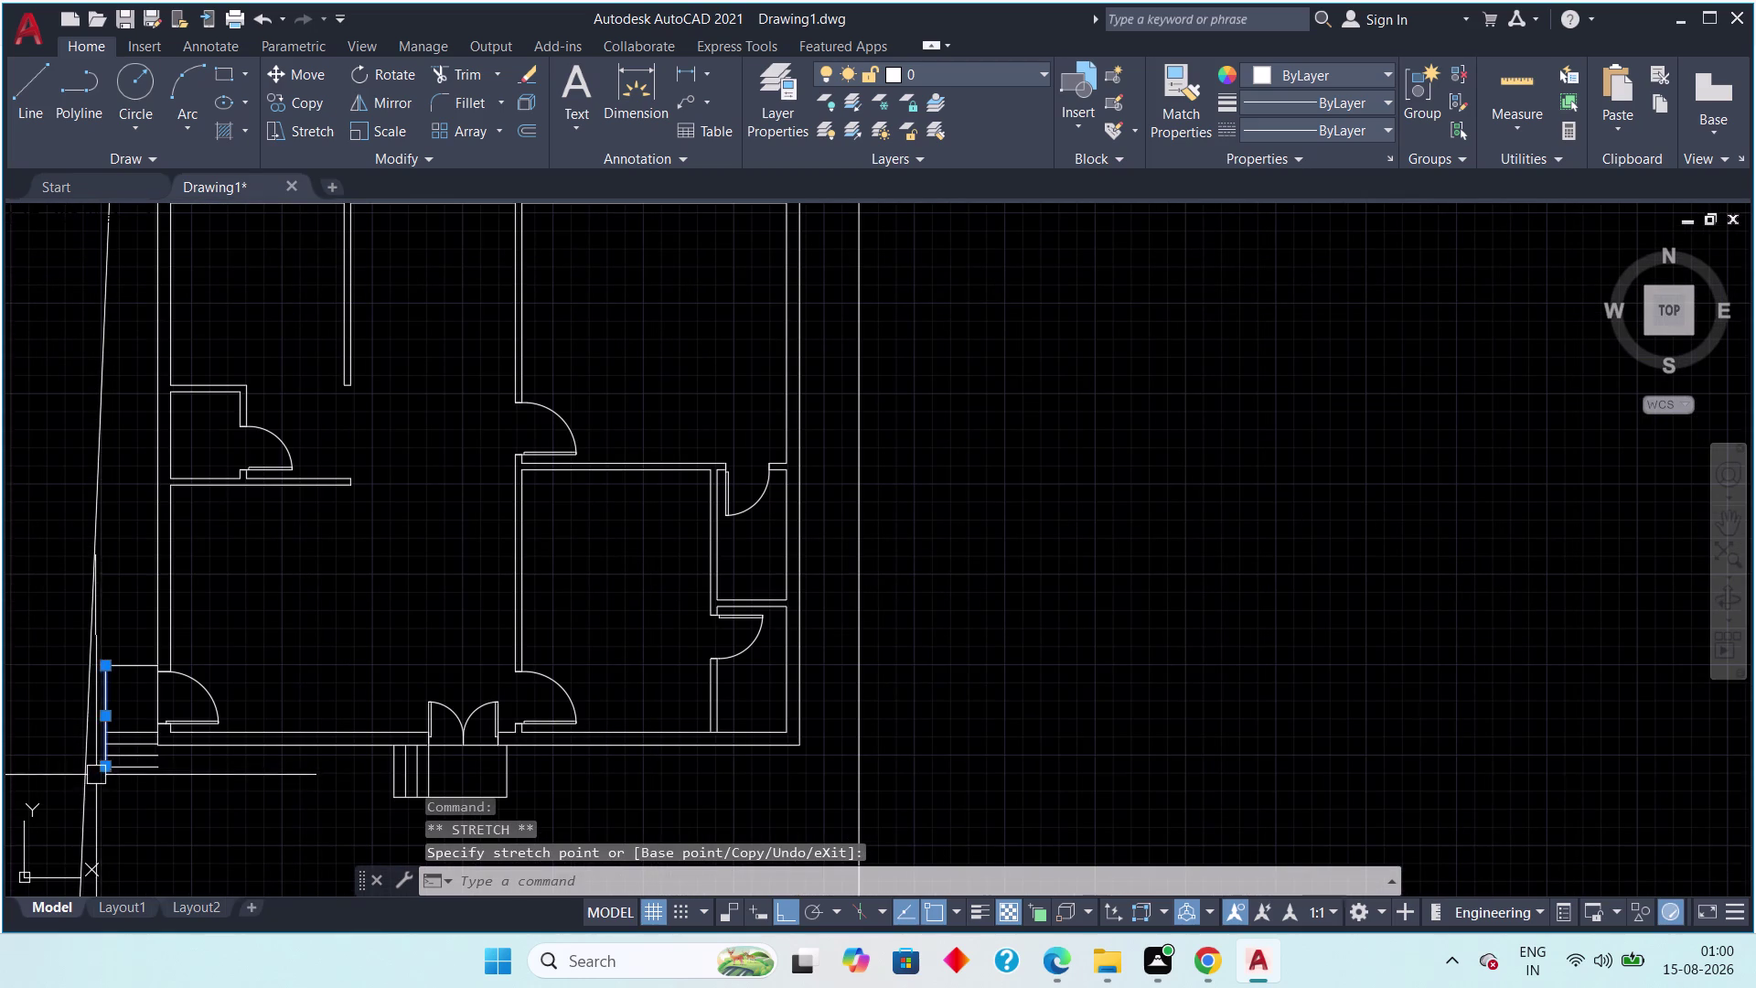
key(Escape)
key(Escape)
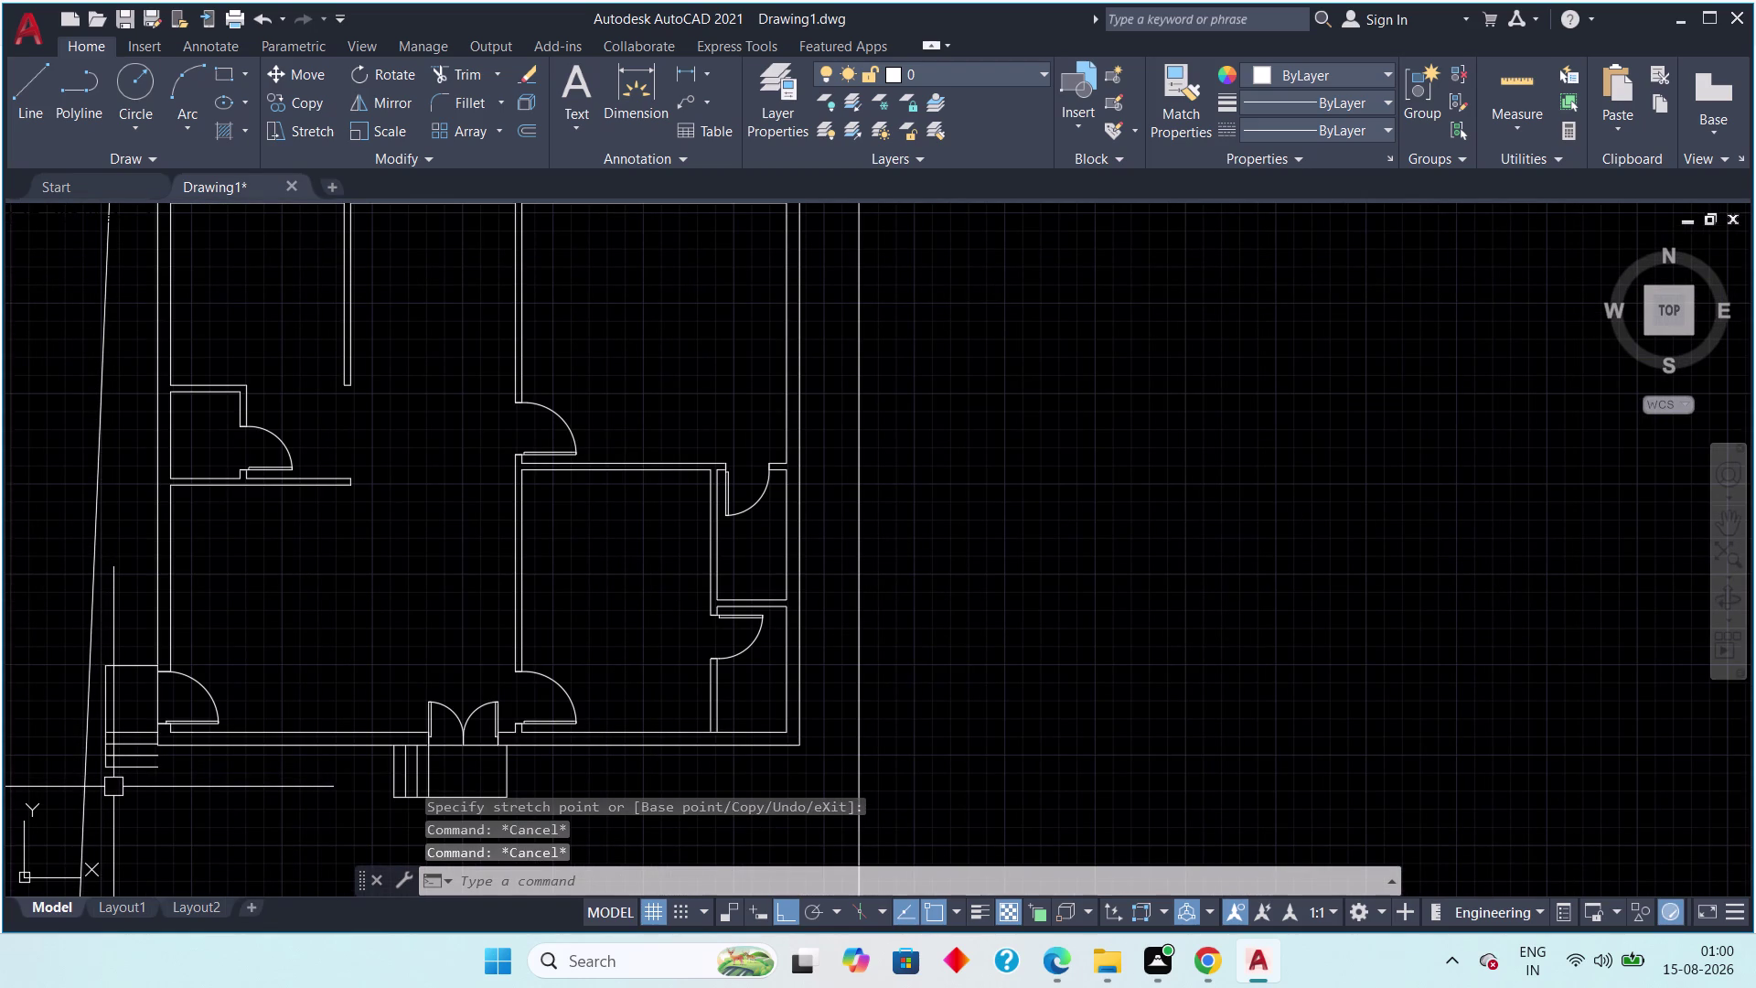
scroll(down, 3)
middle_drag(223, 784, 114, 614)
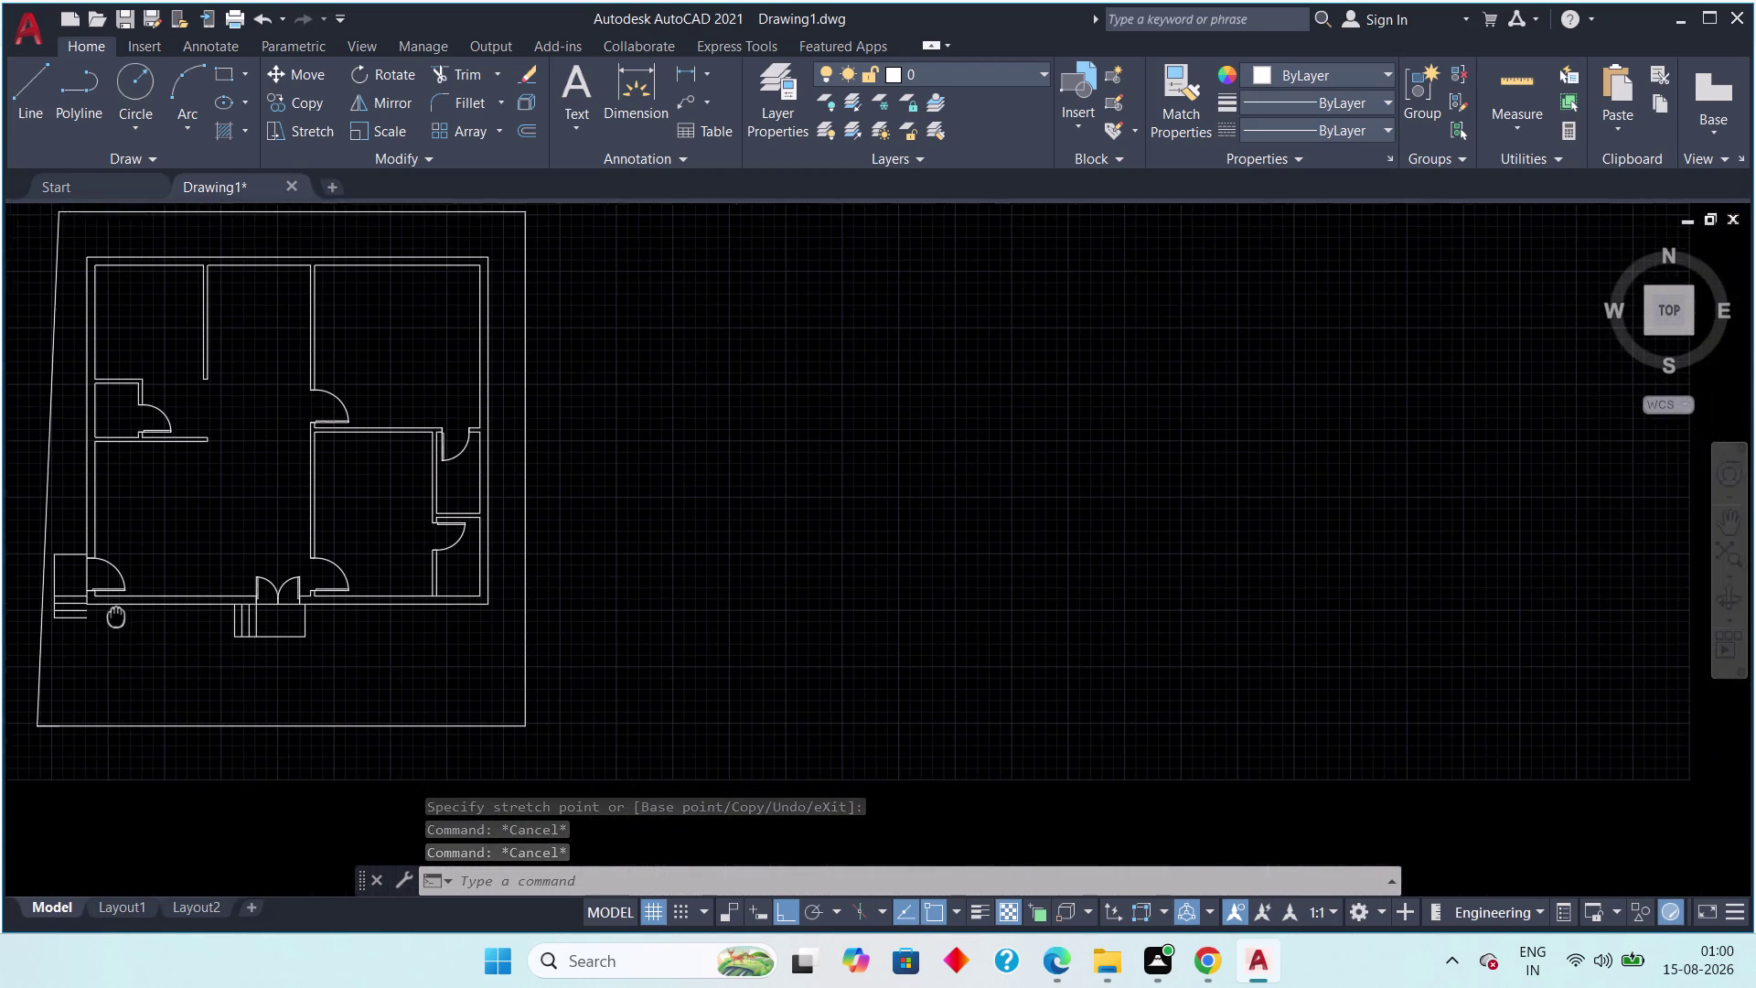
Zoom and pan to the house's lower right corner and start a line there.
middle_drag(115, 614, 113, 611)
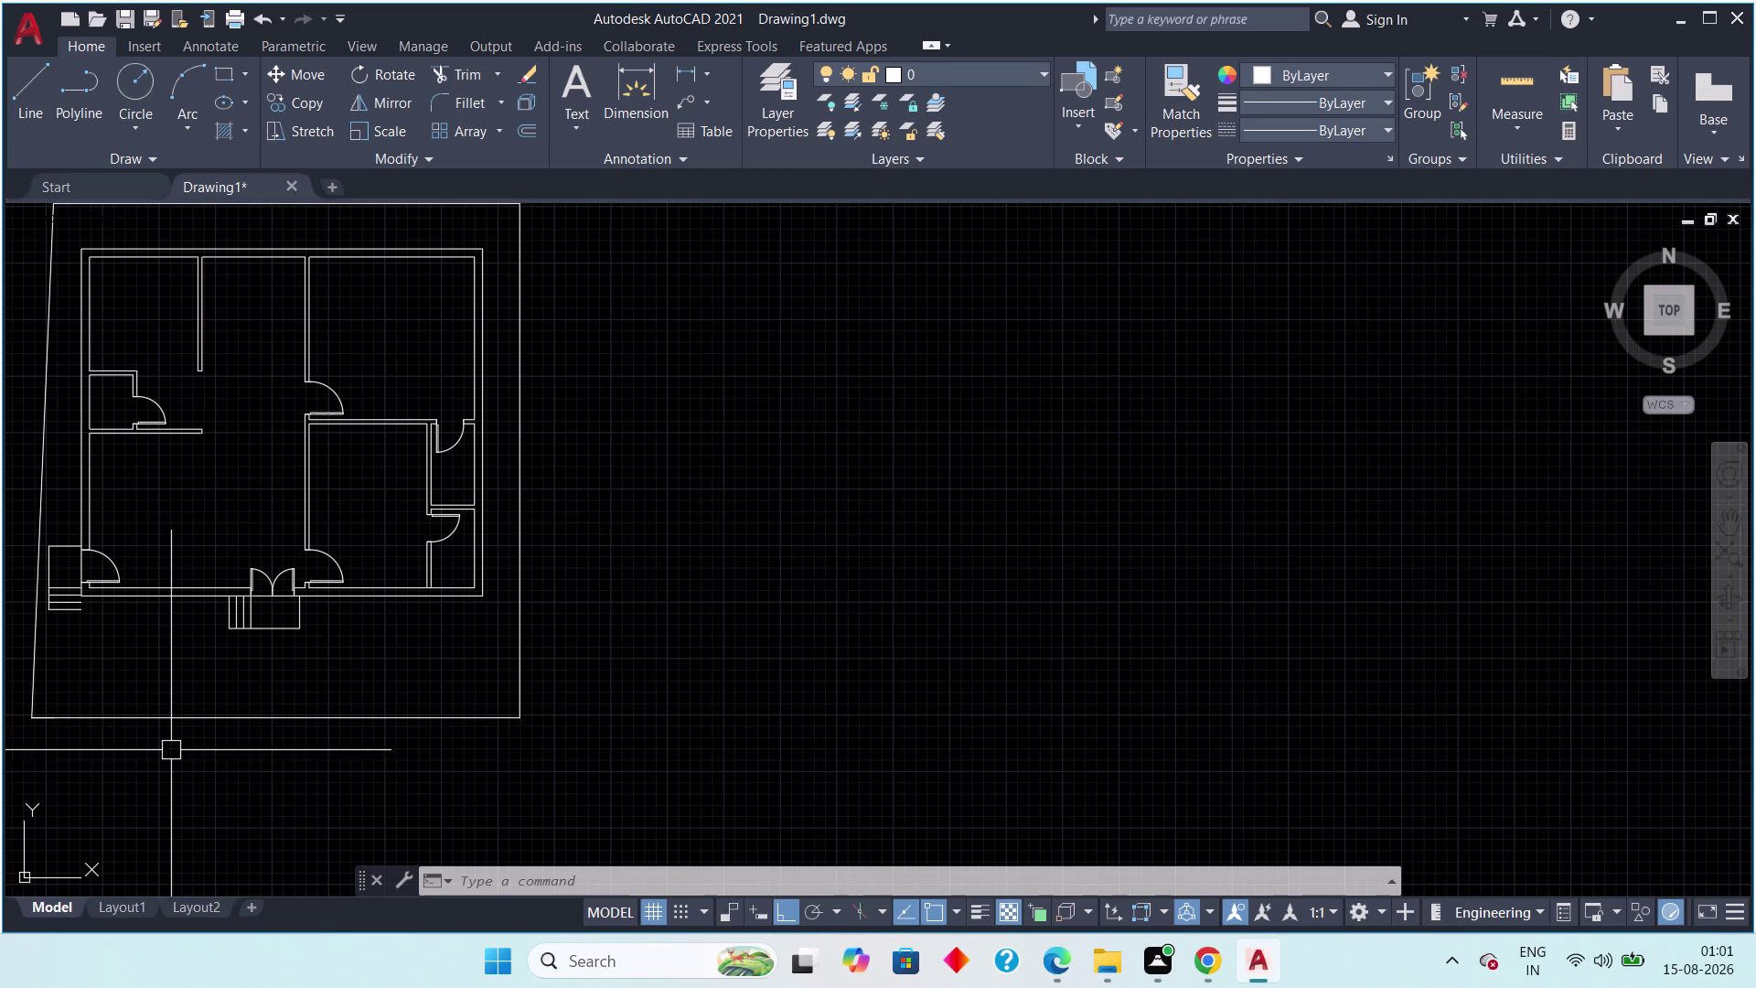
scroll(down, 3)
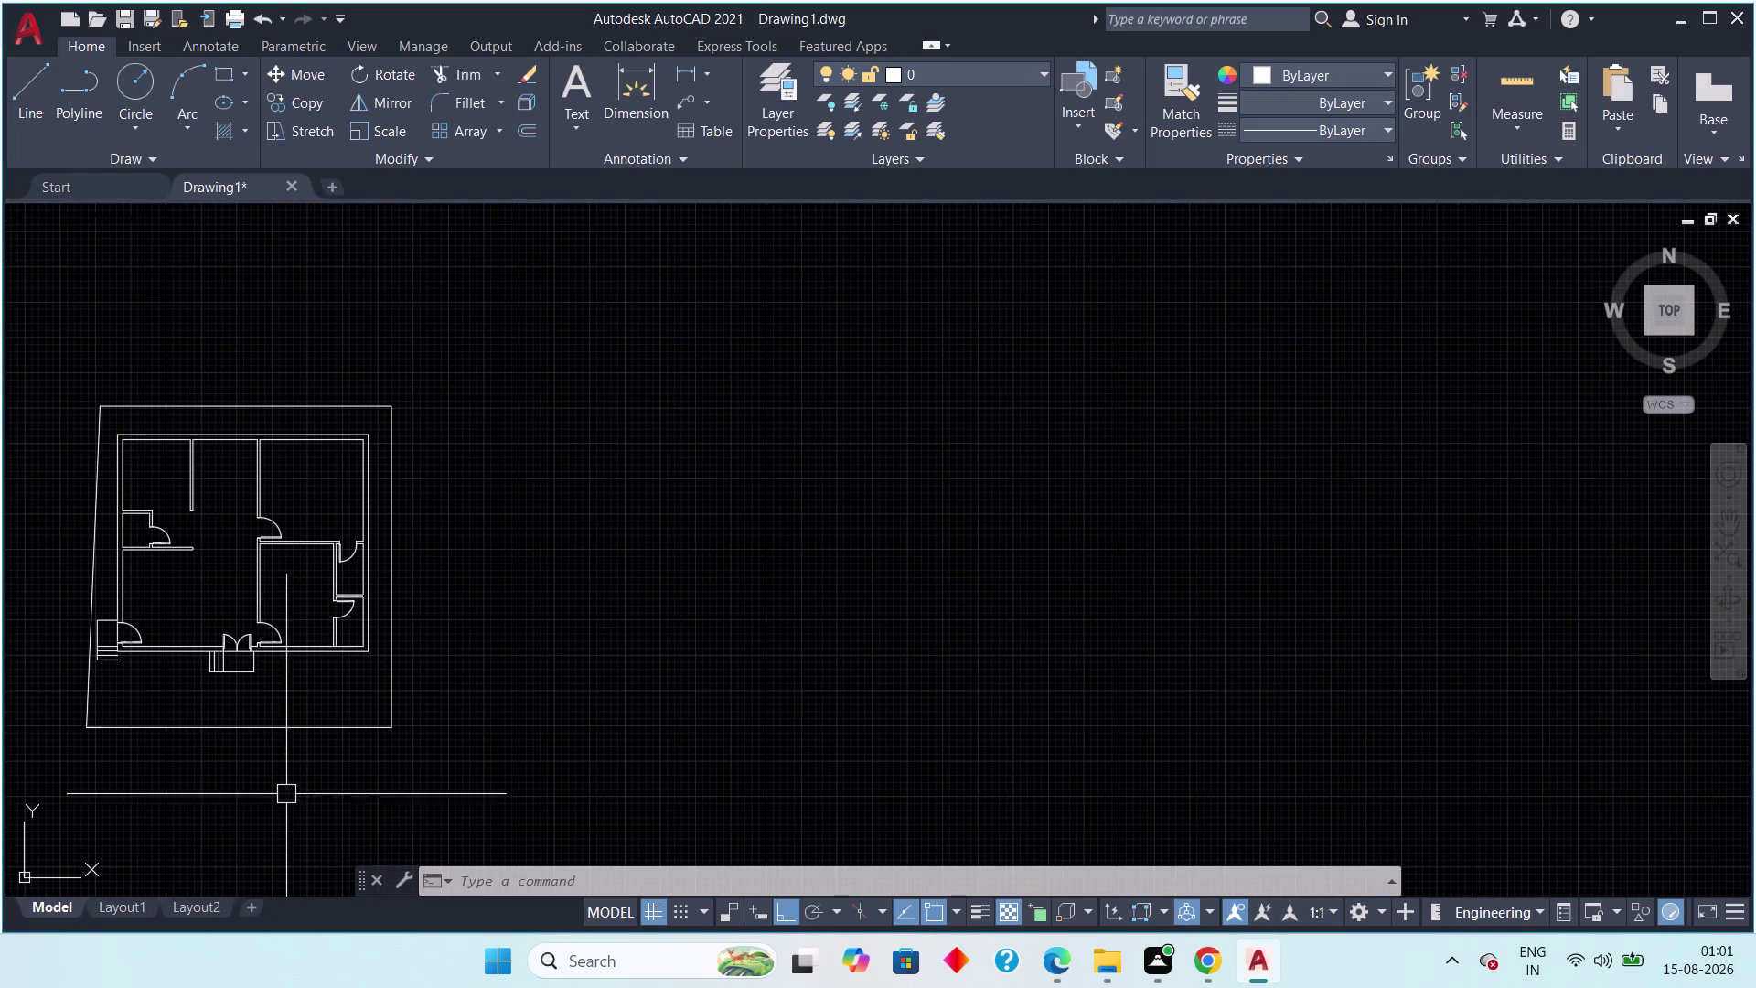
middle_drag(280, 781, 276, 730)
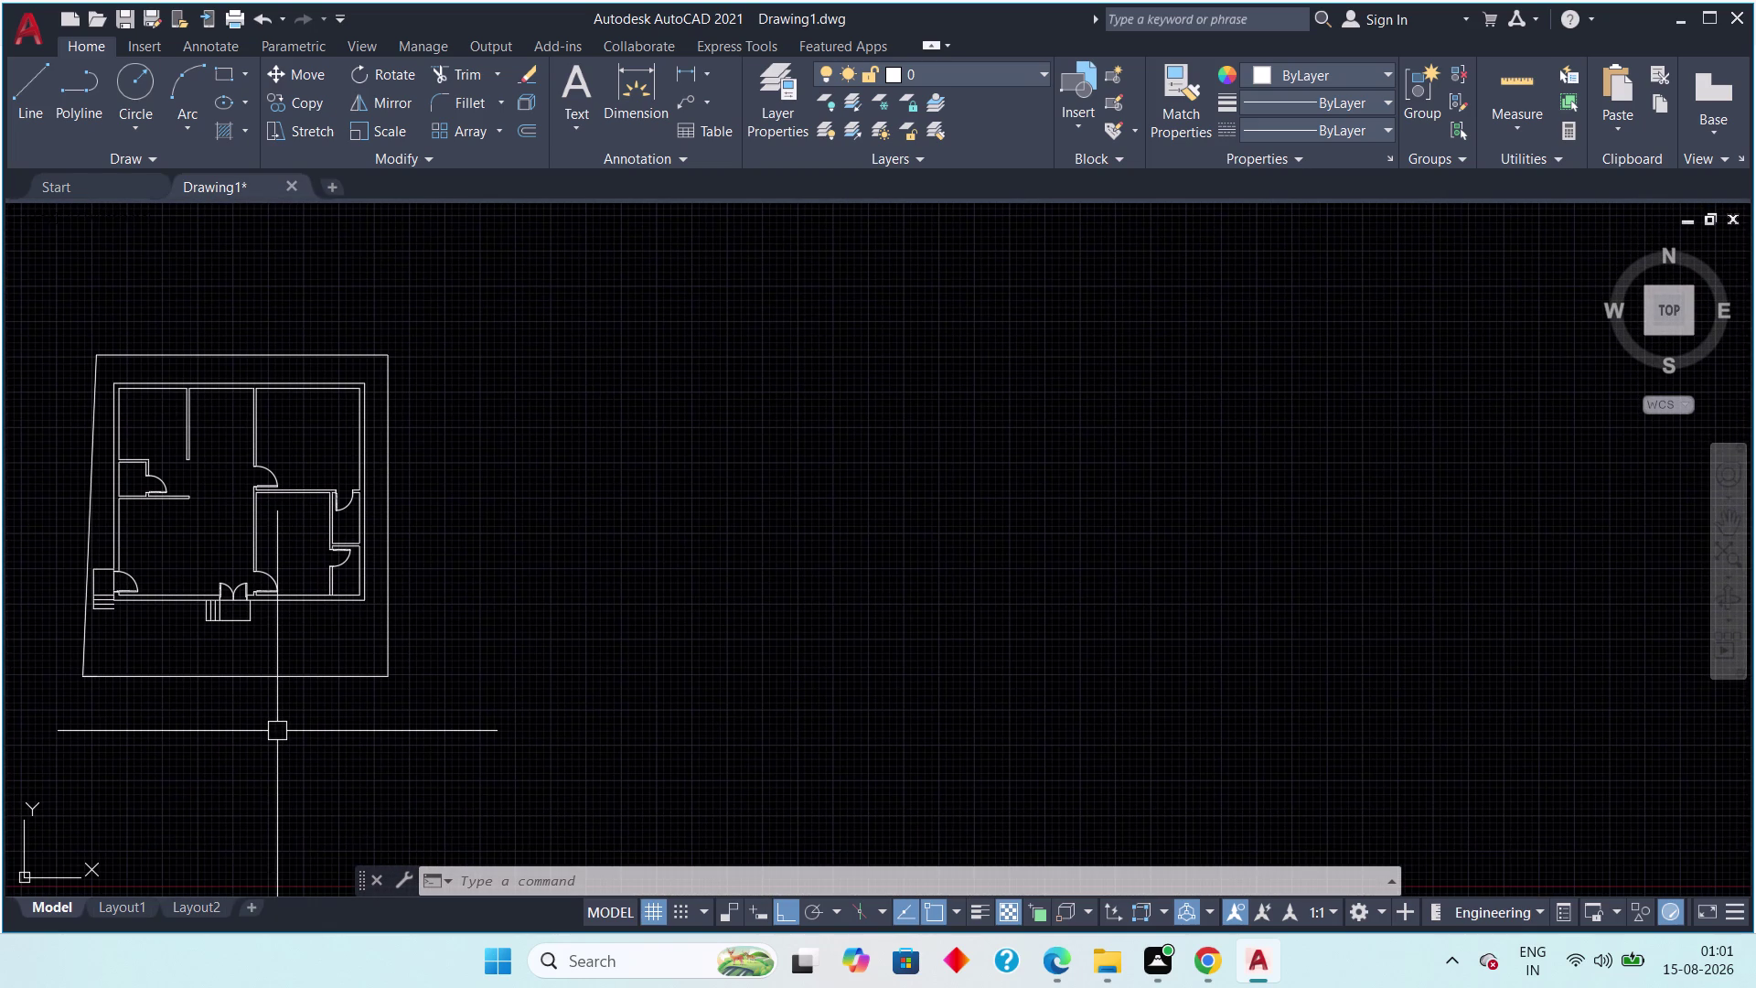
scroll(up, 3)
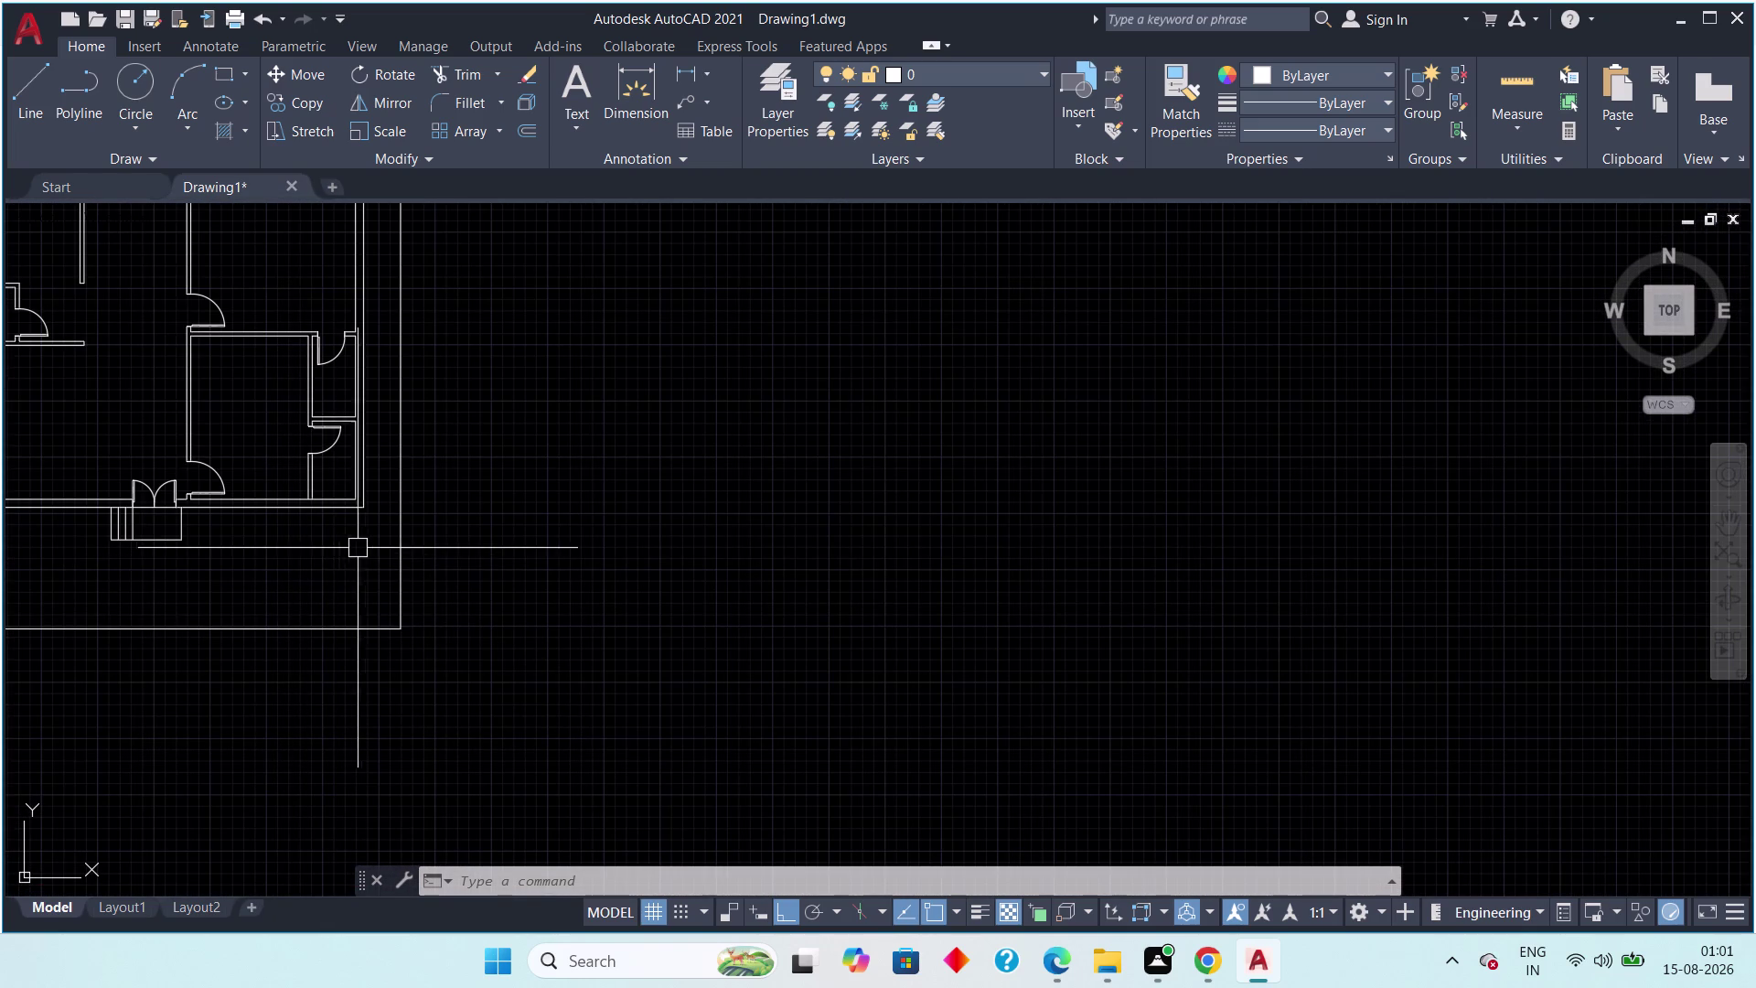
scroll(up, 3)
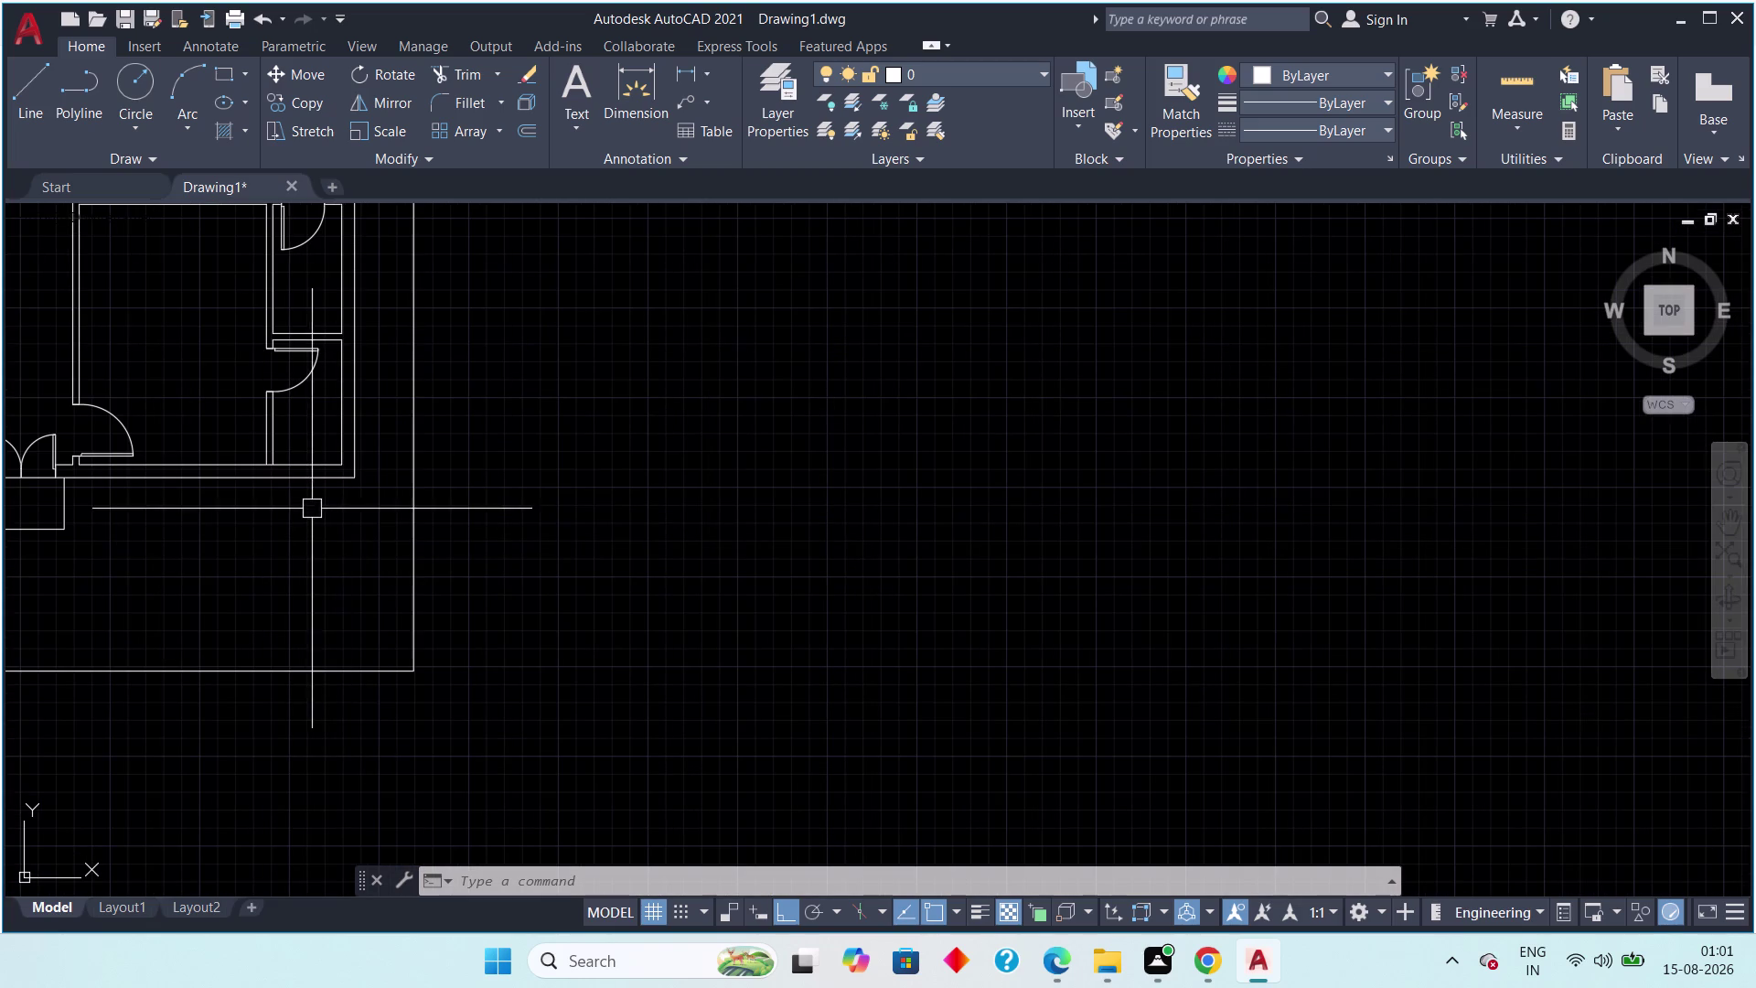
click(35, 96)
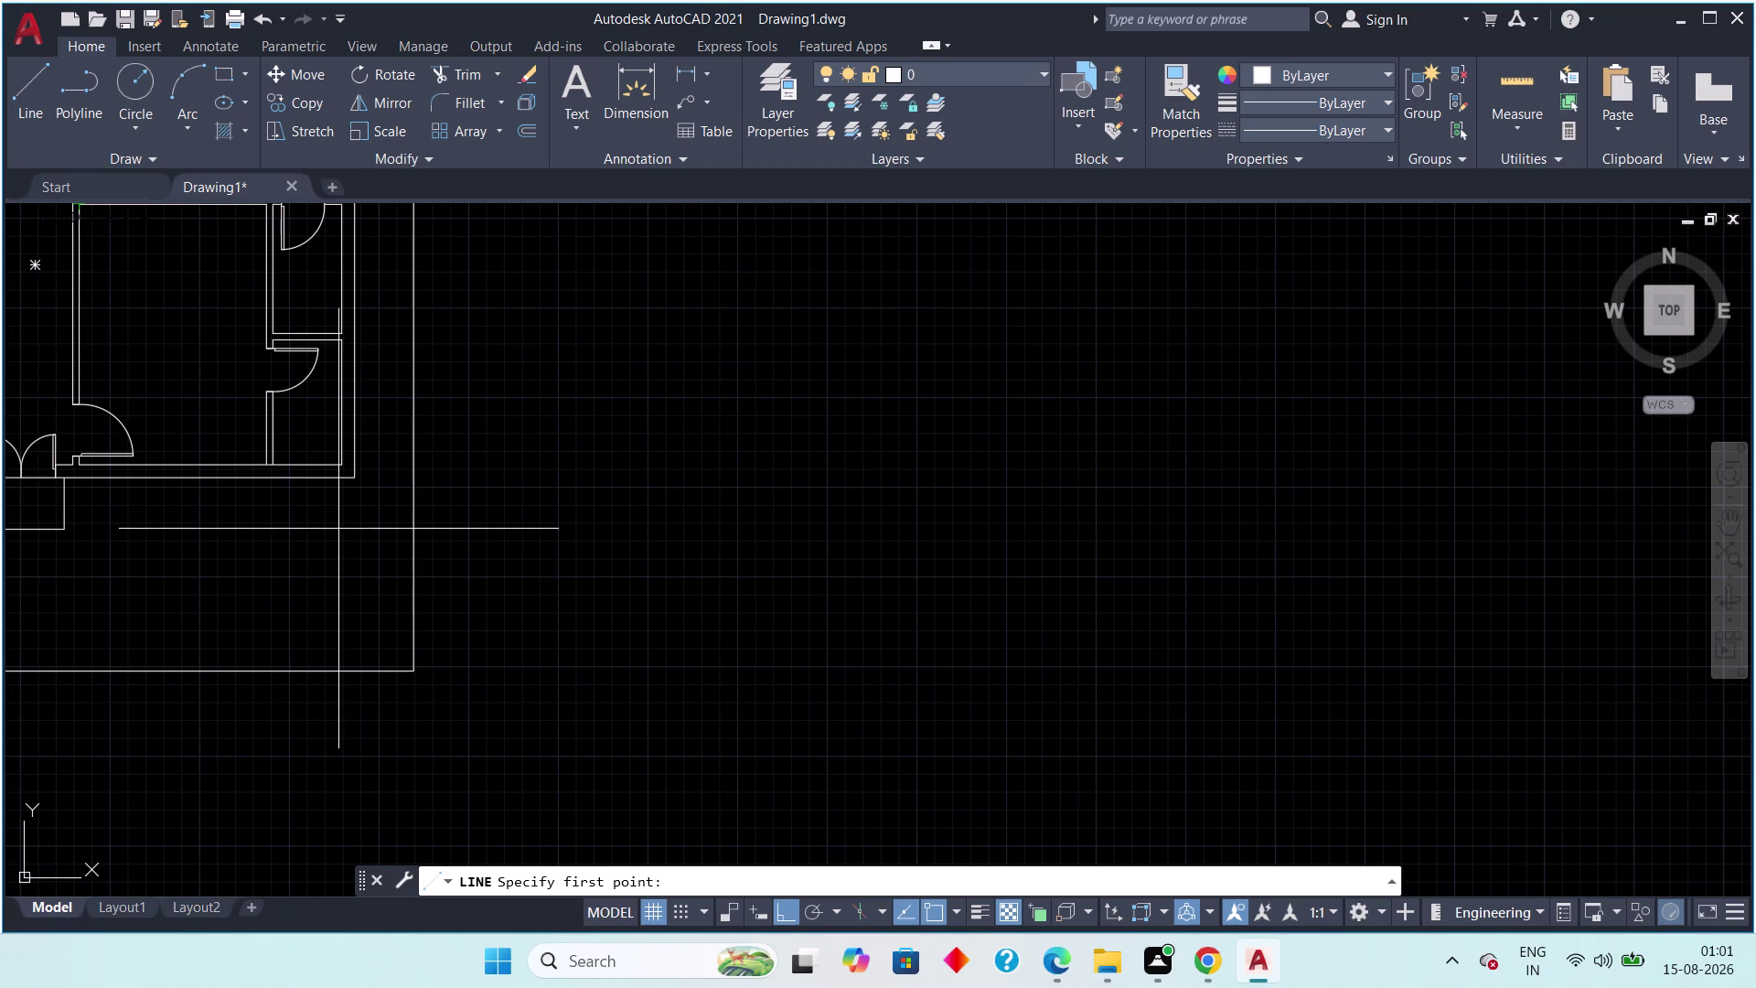
Draw a 6'6" line down from the lower right corner, then a line leftward.
click(350, 483)
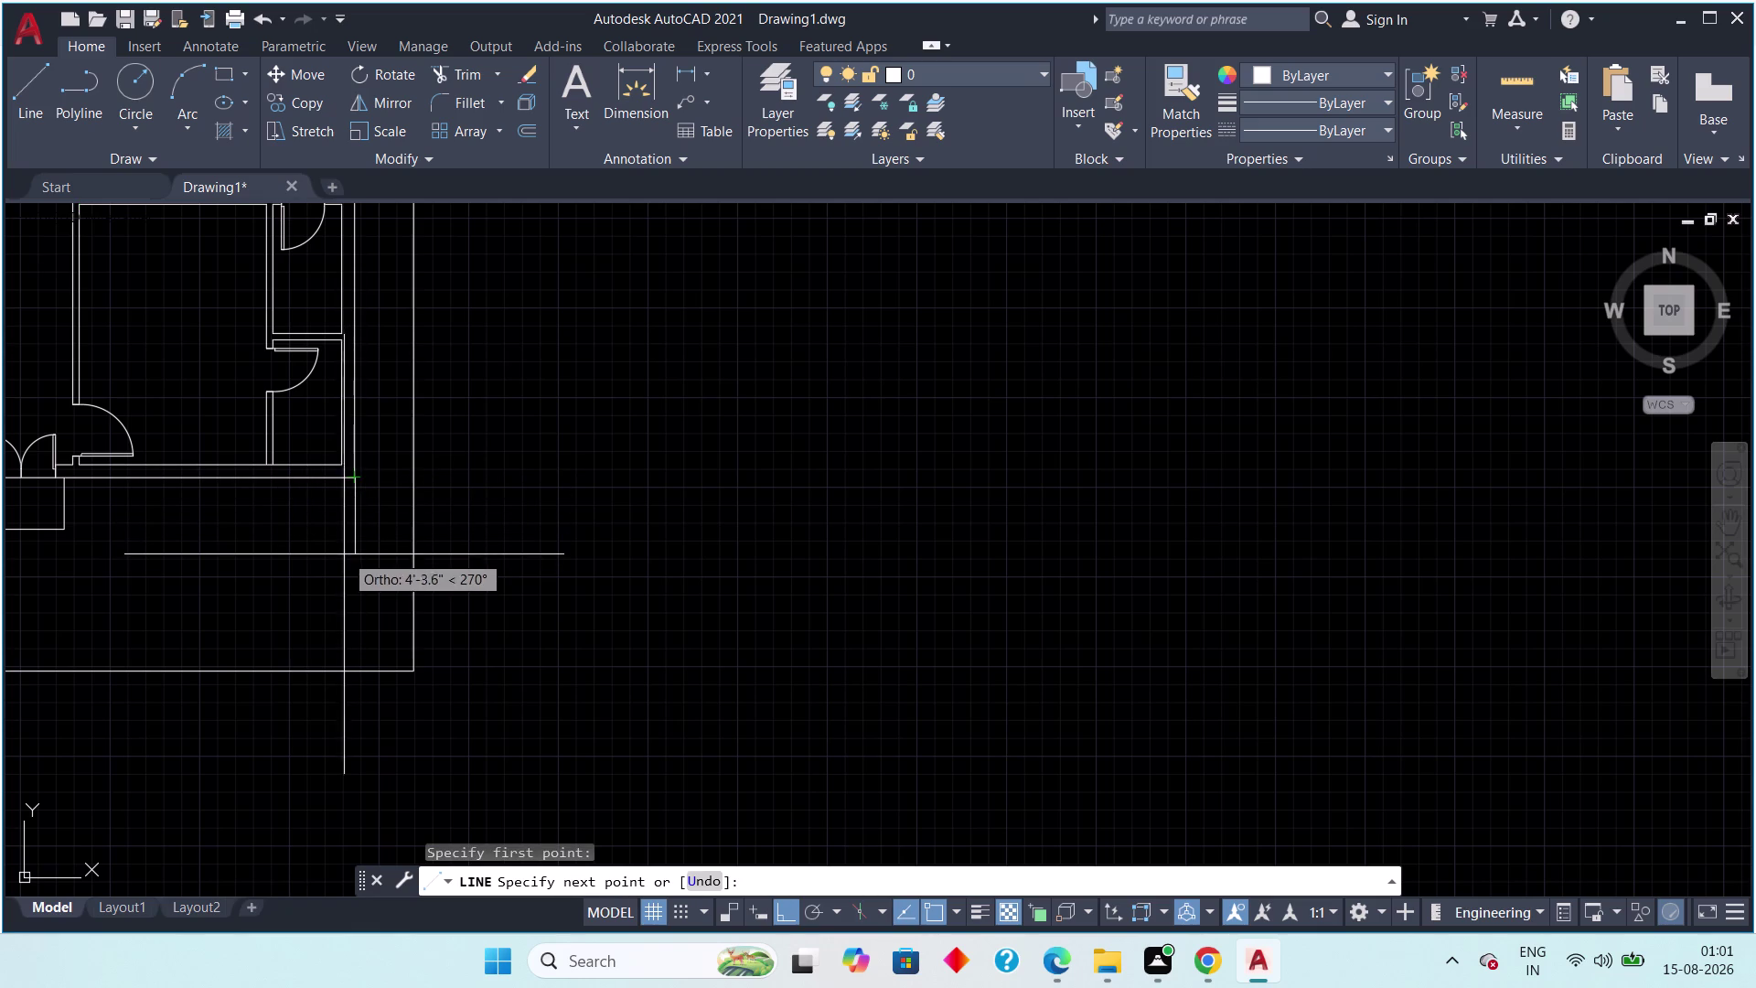
text(6)
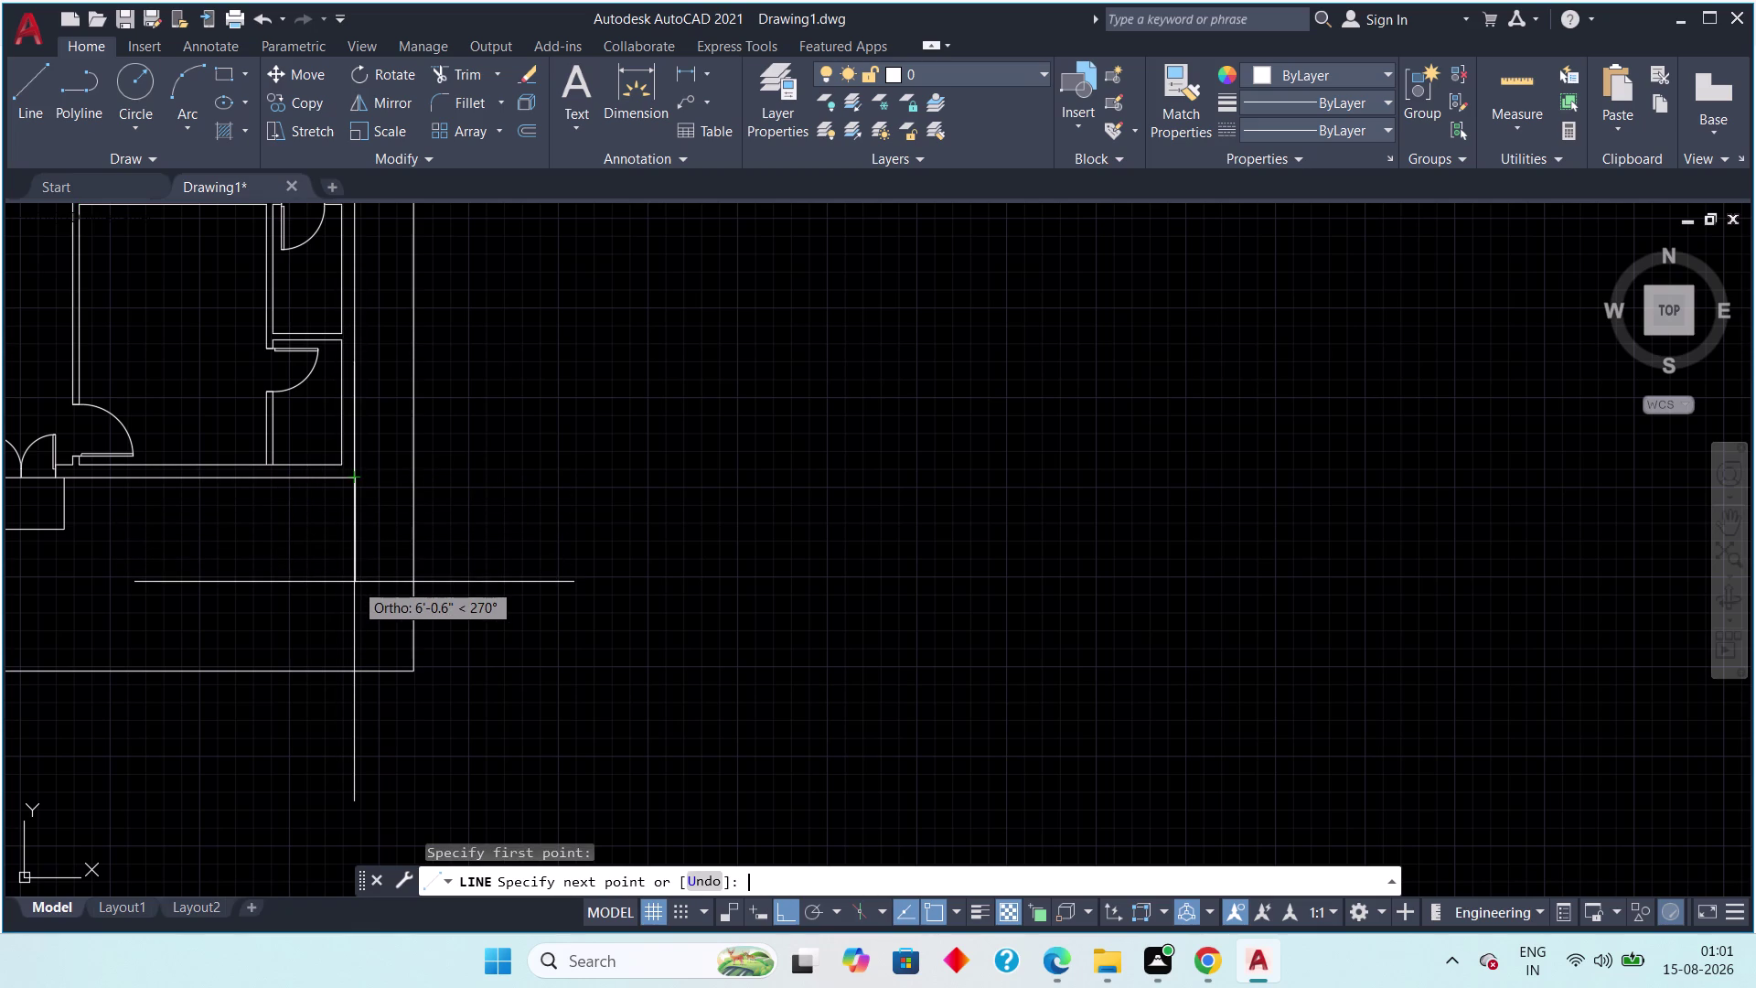
text('6)
text(")
key(space)
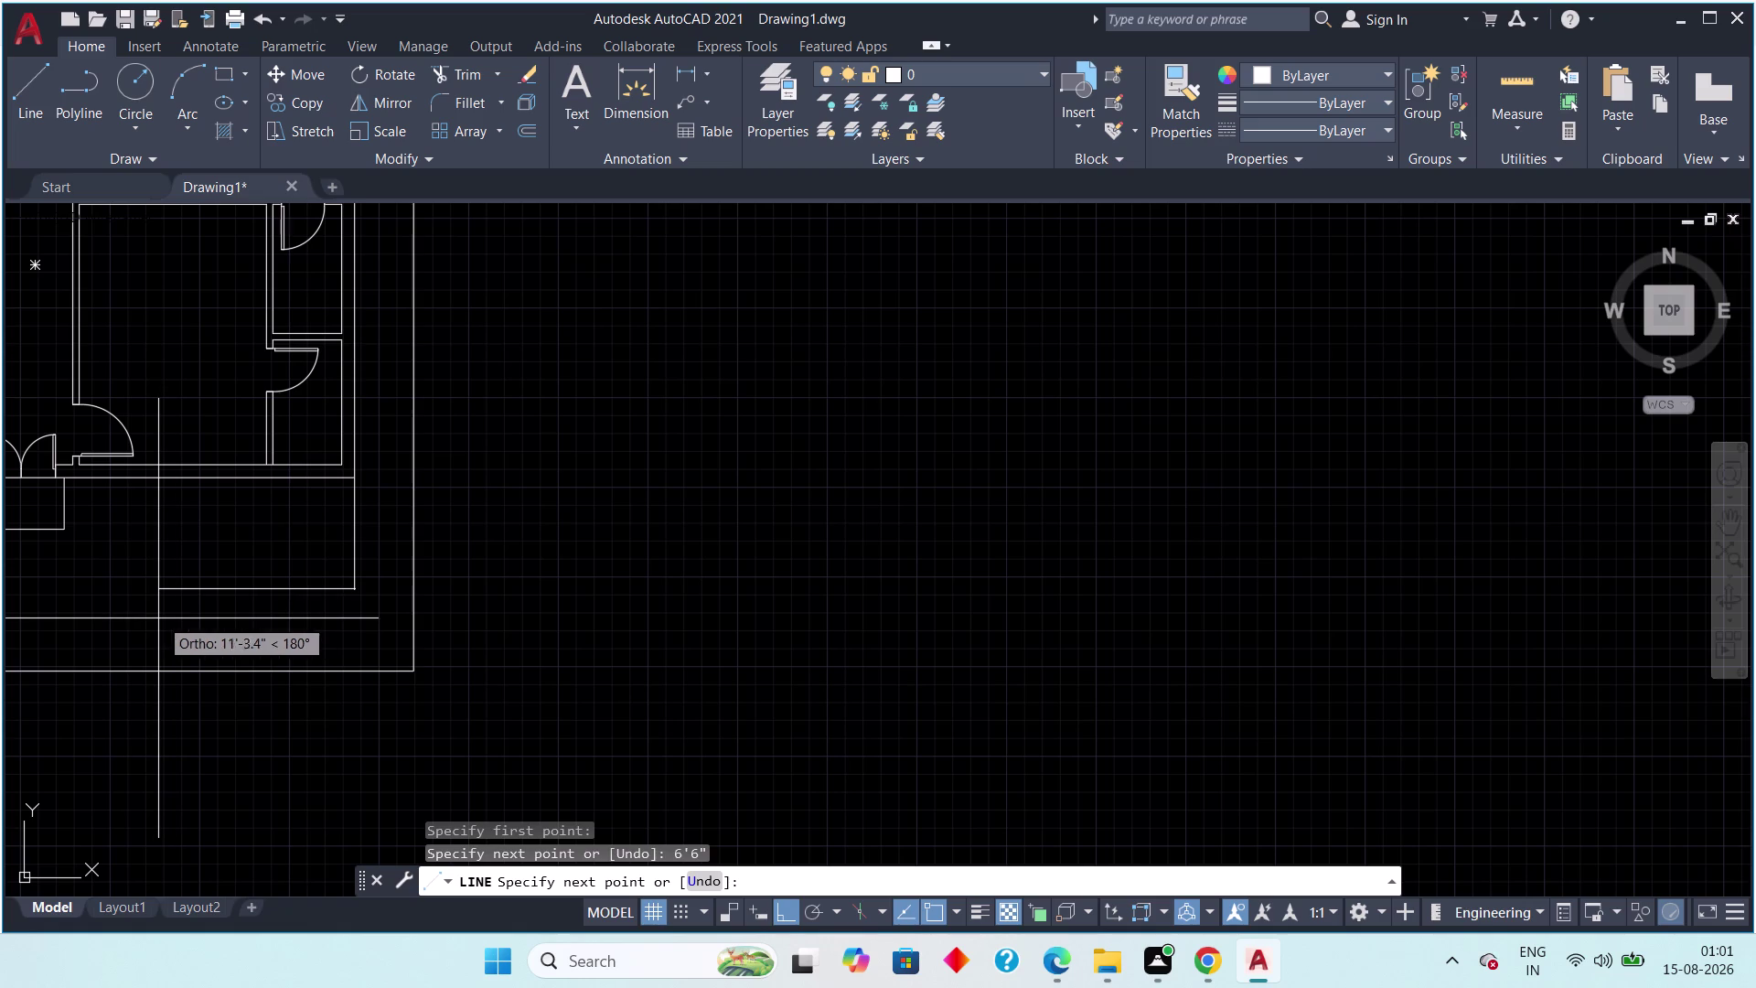
click(158, 618)
key(Escape)
key(Escape)
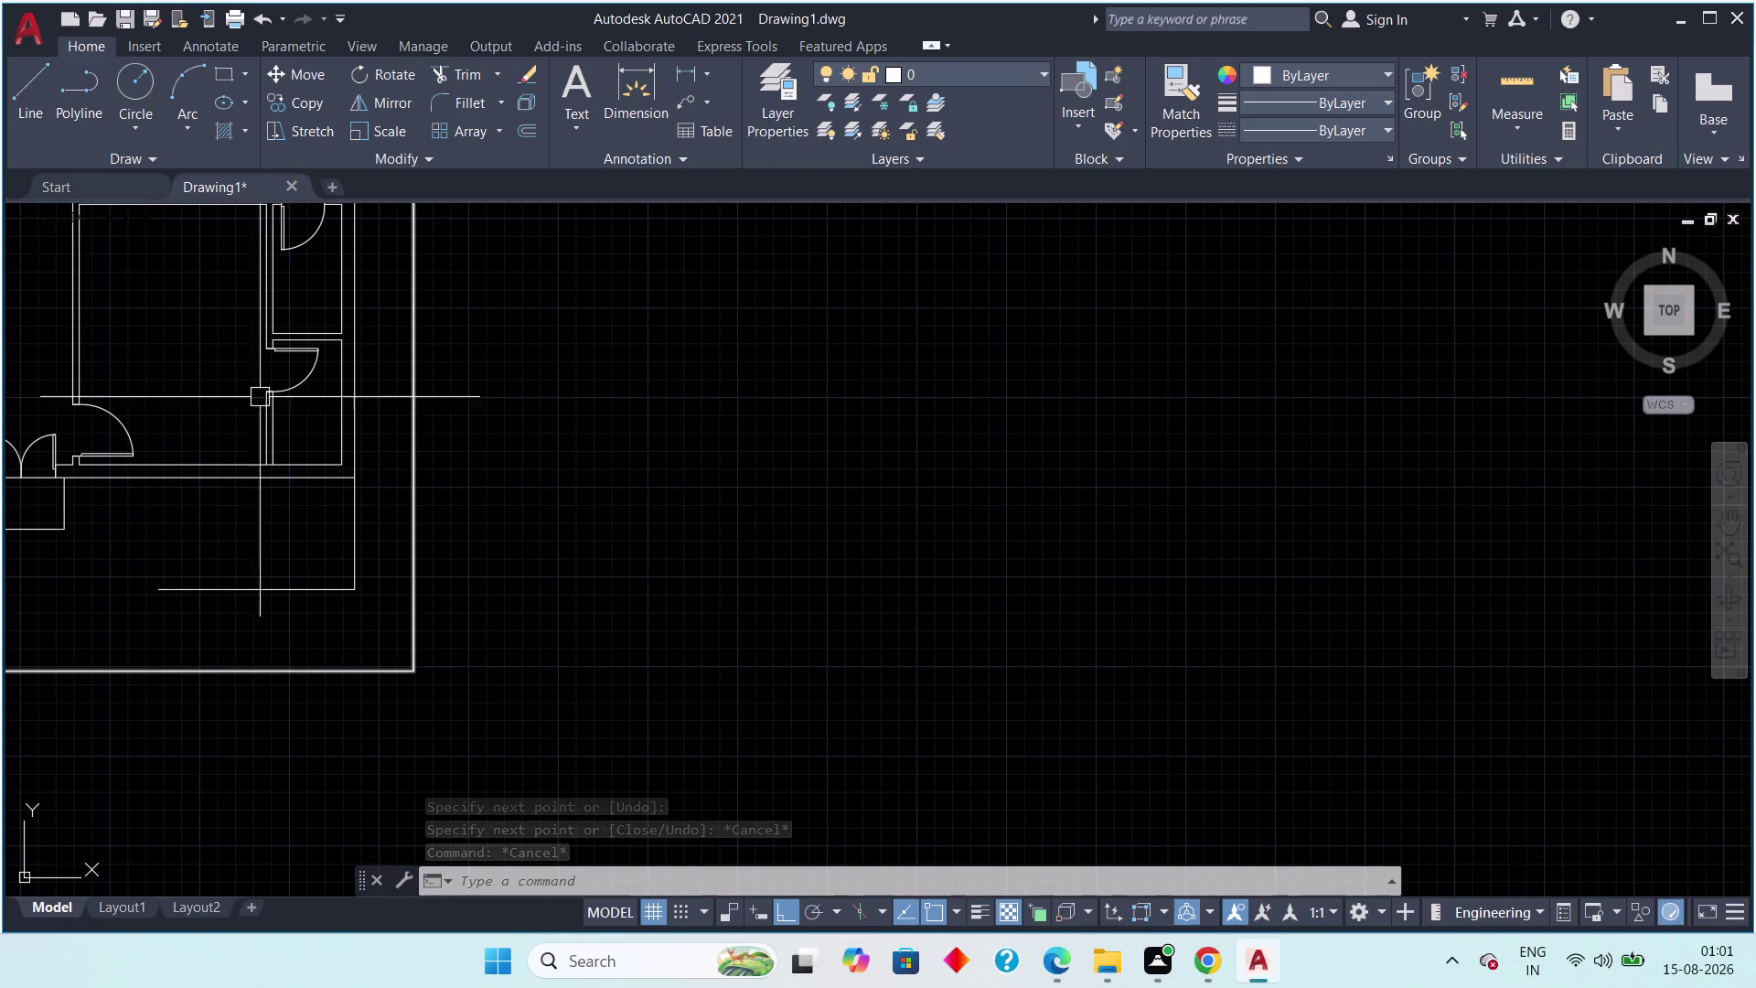
click(683, 64)
scroll(up, 3)
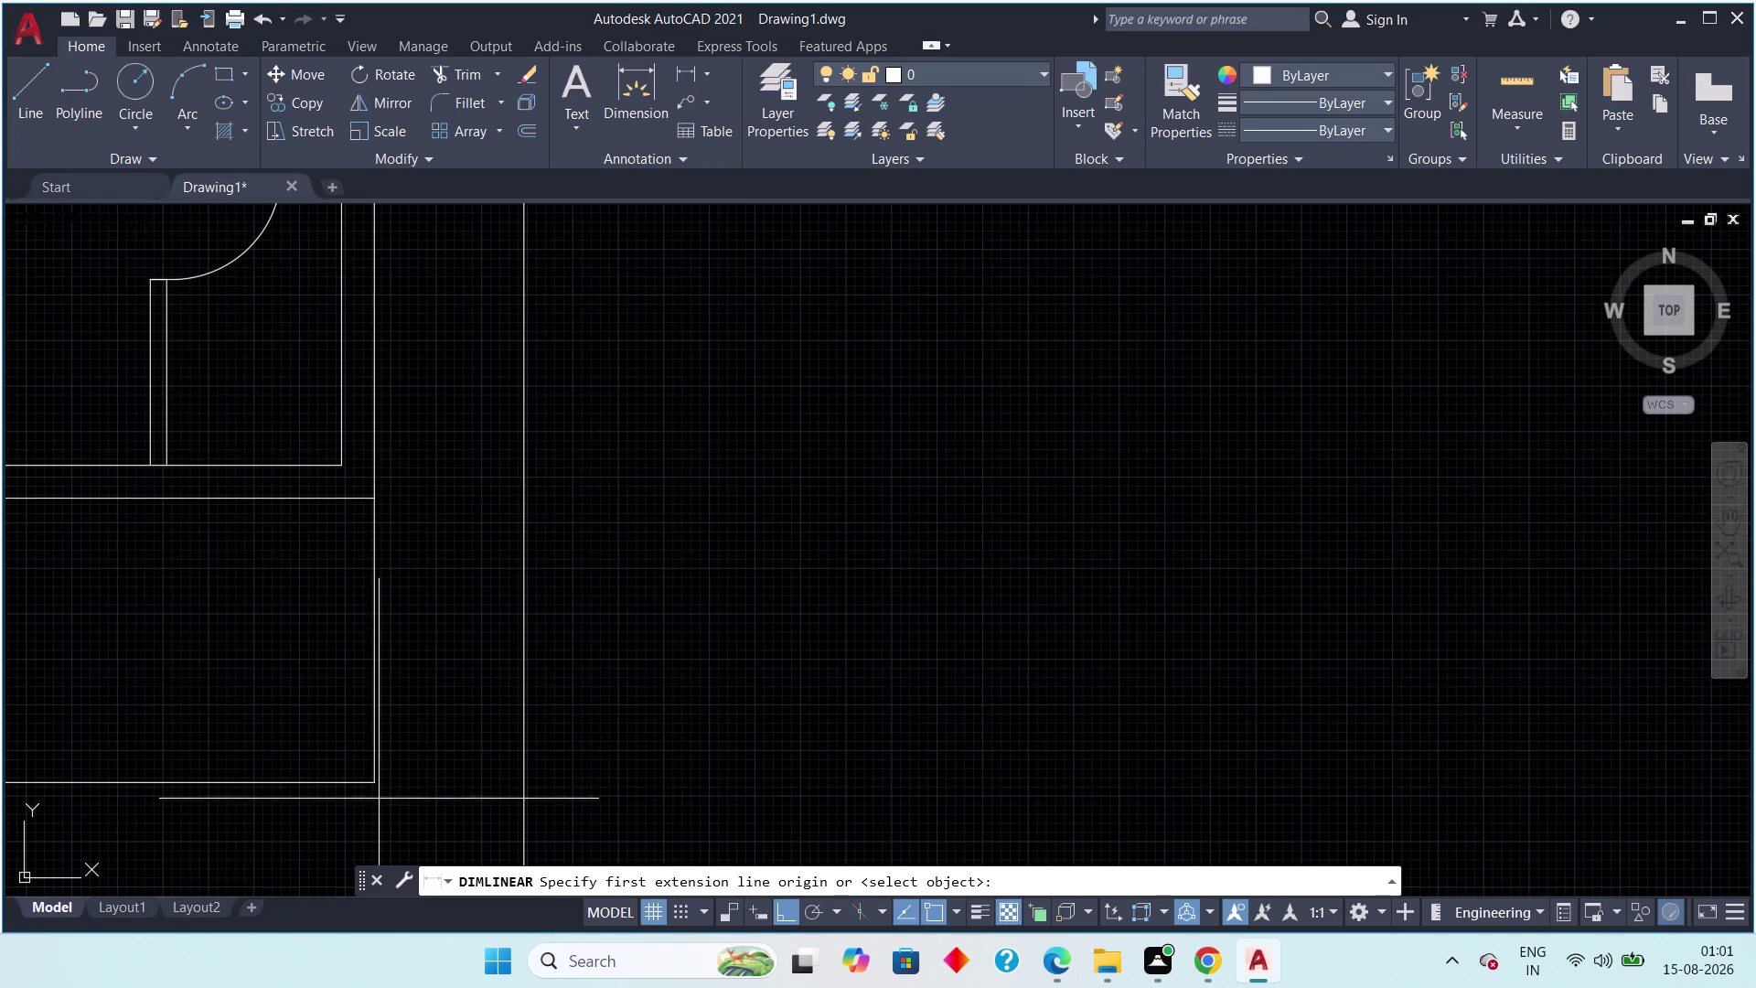
Dimension the new 6'6" corner line to check its length.
click(375, 787)
click(374, 492)
click(422, 519)
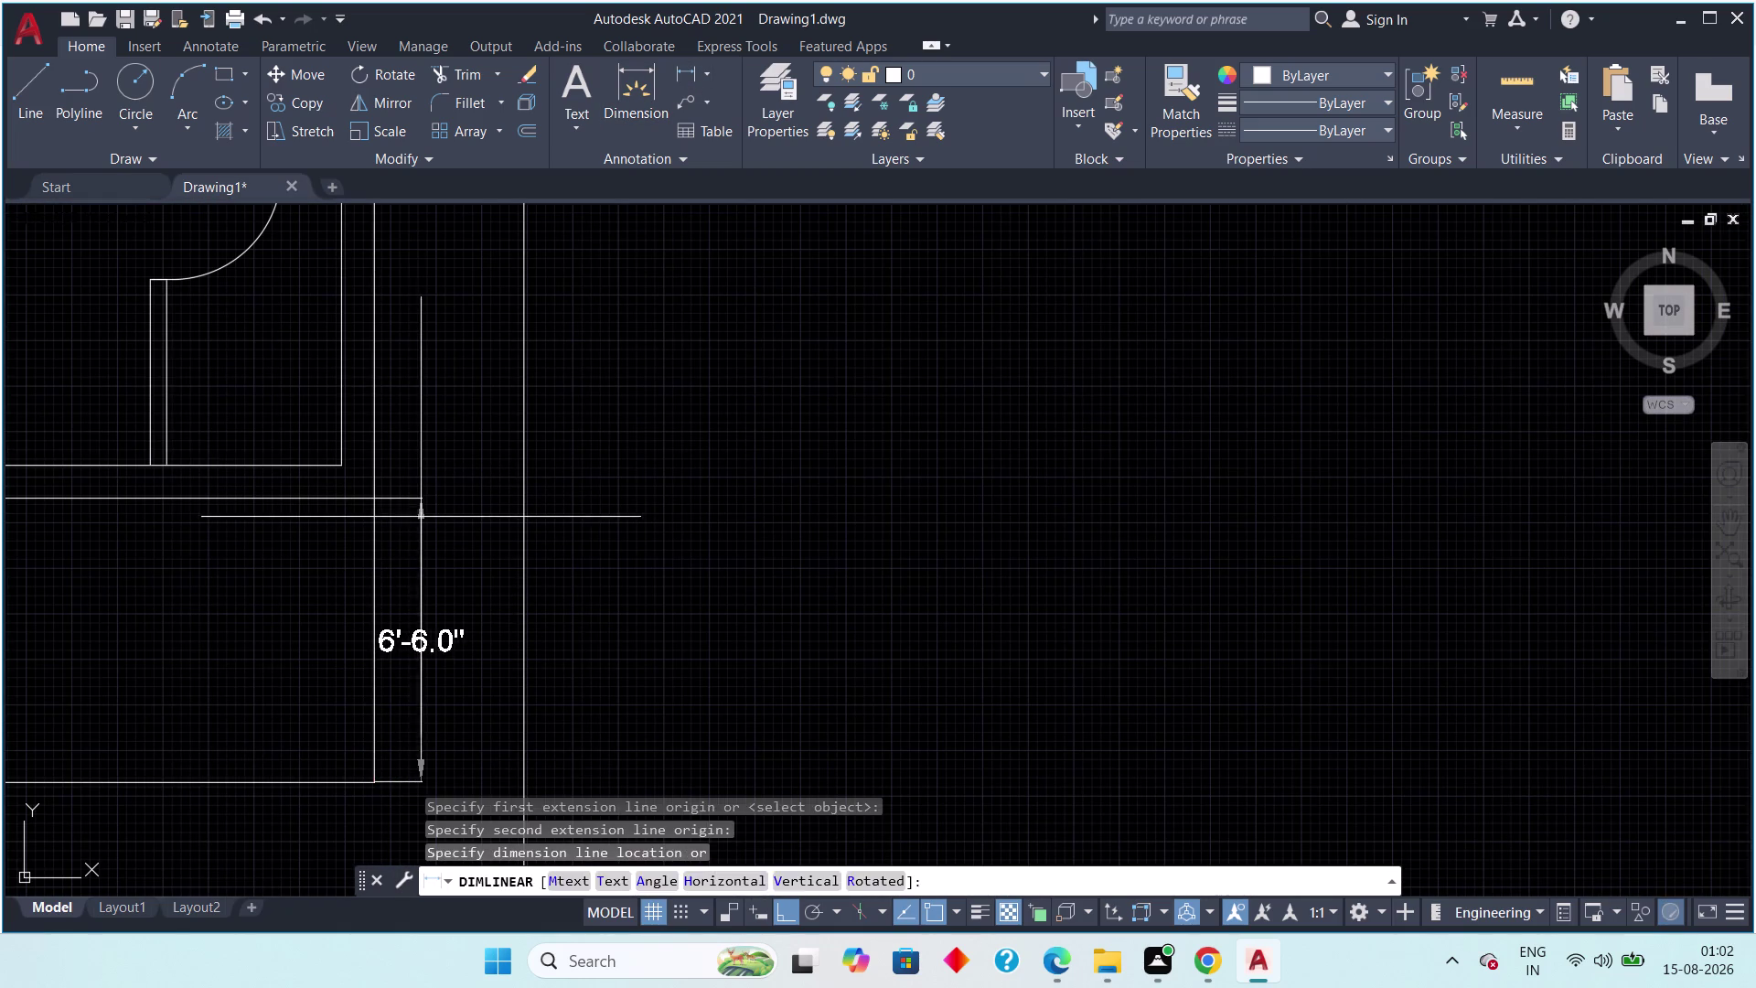
key(Escape)
Select and delete the 6'-0" dimension.
drag(451, 528, 434, 546)
click(394, 591)
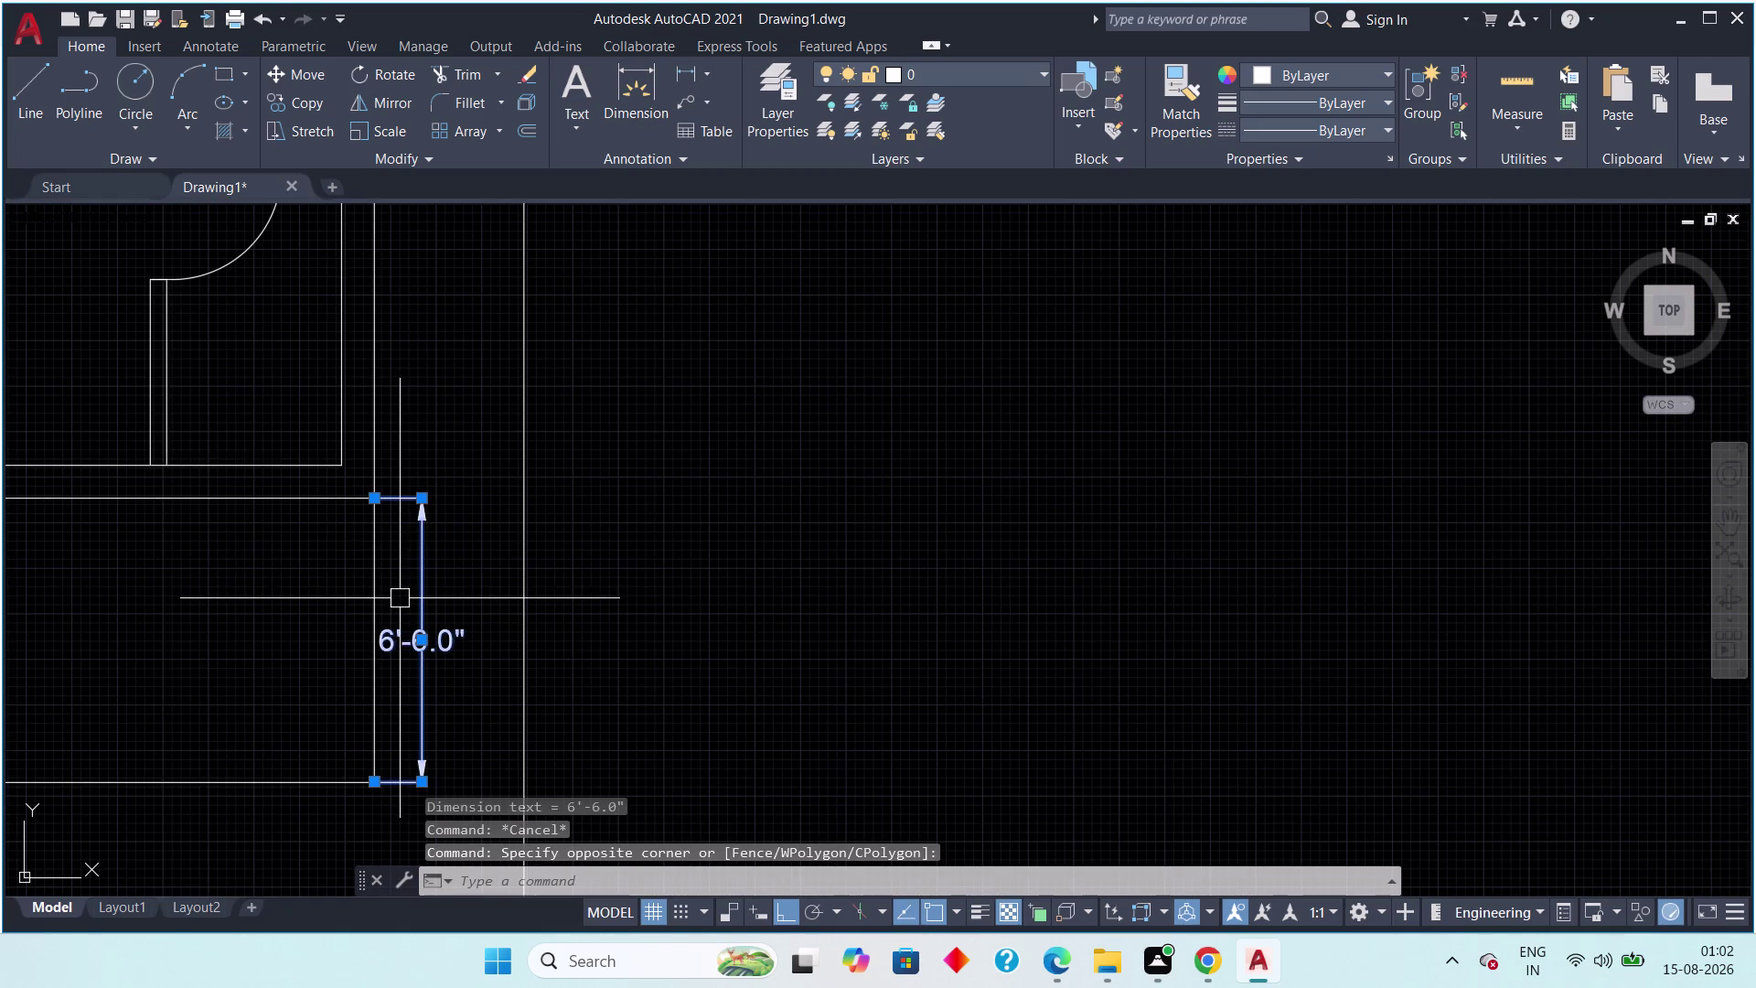
key(Delete)
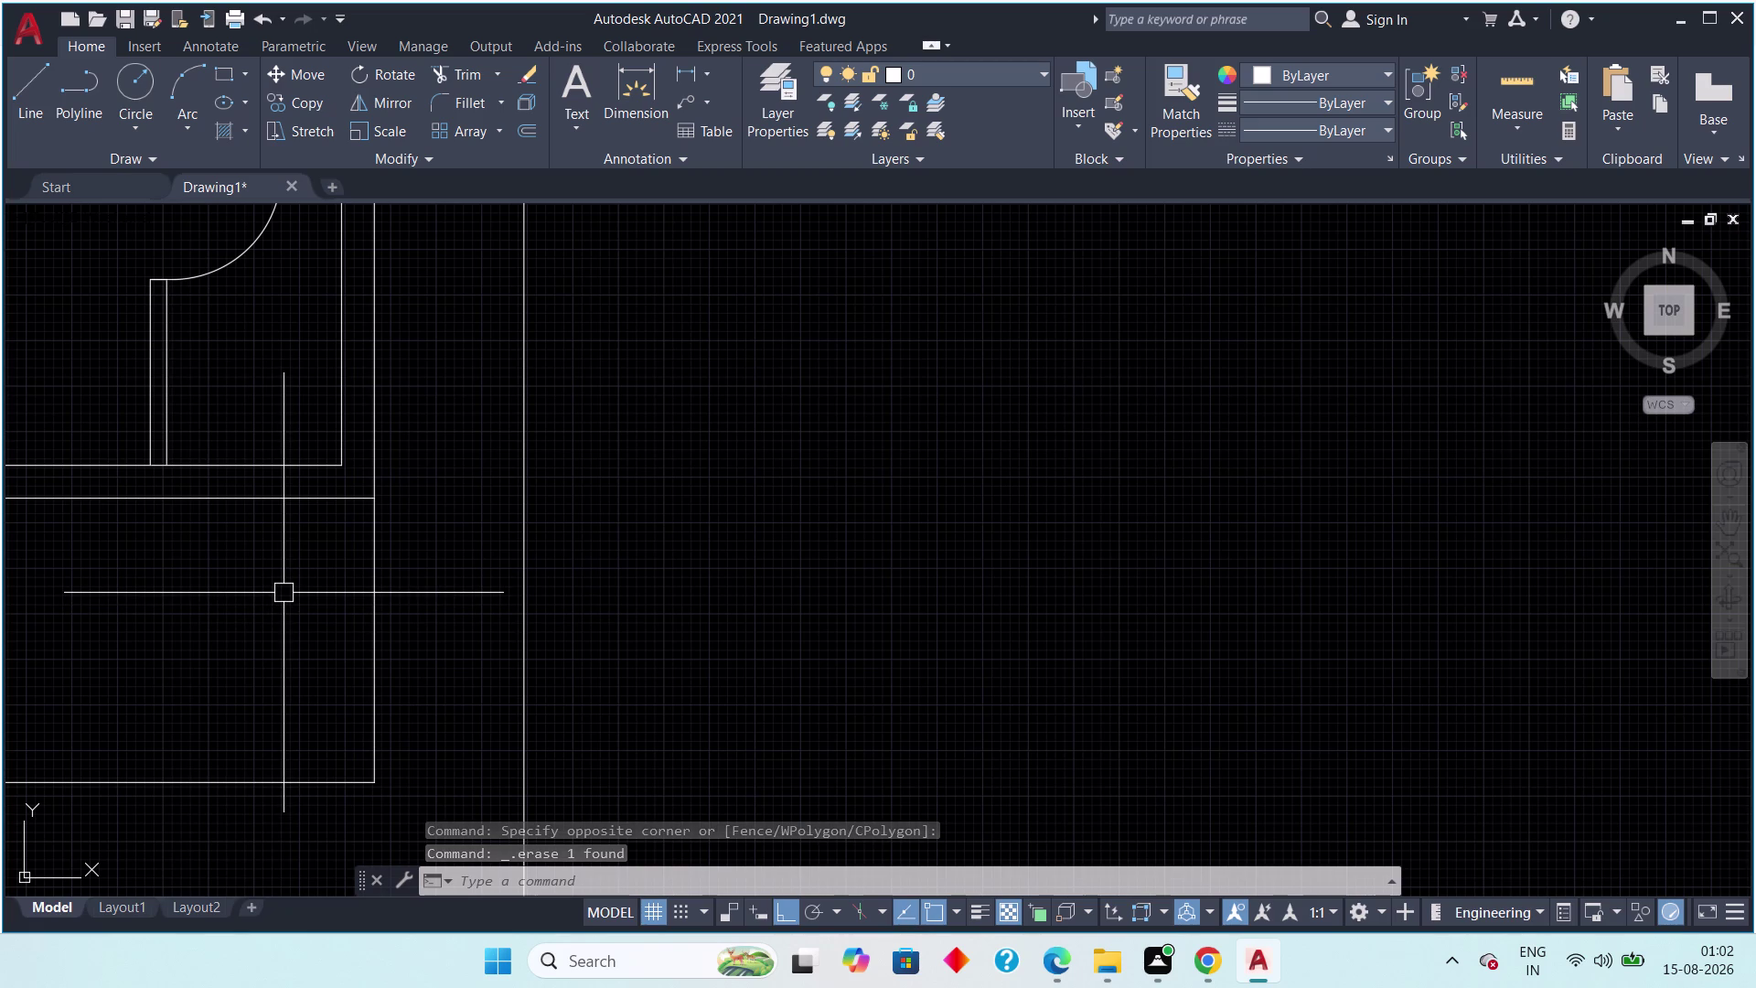
Offset the rear wall line 3 feet to start the staircase.
text(off)
key(space)
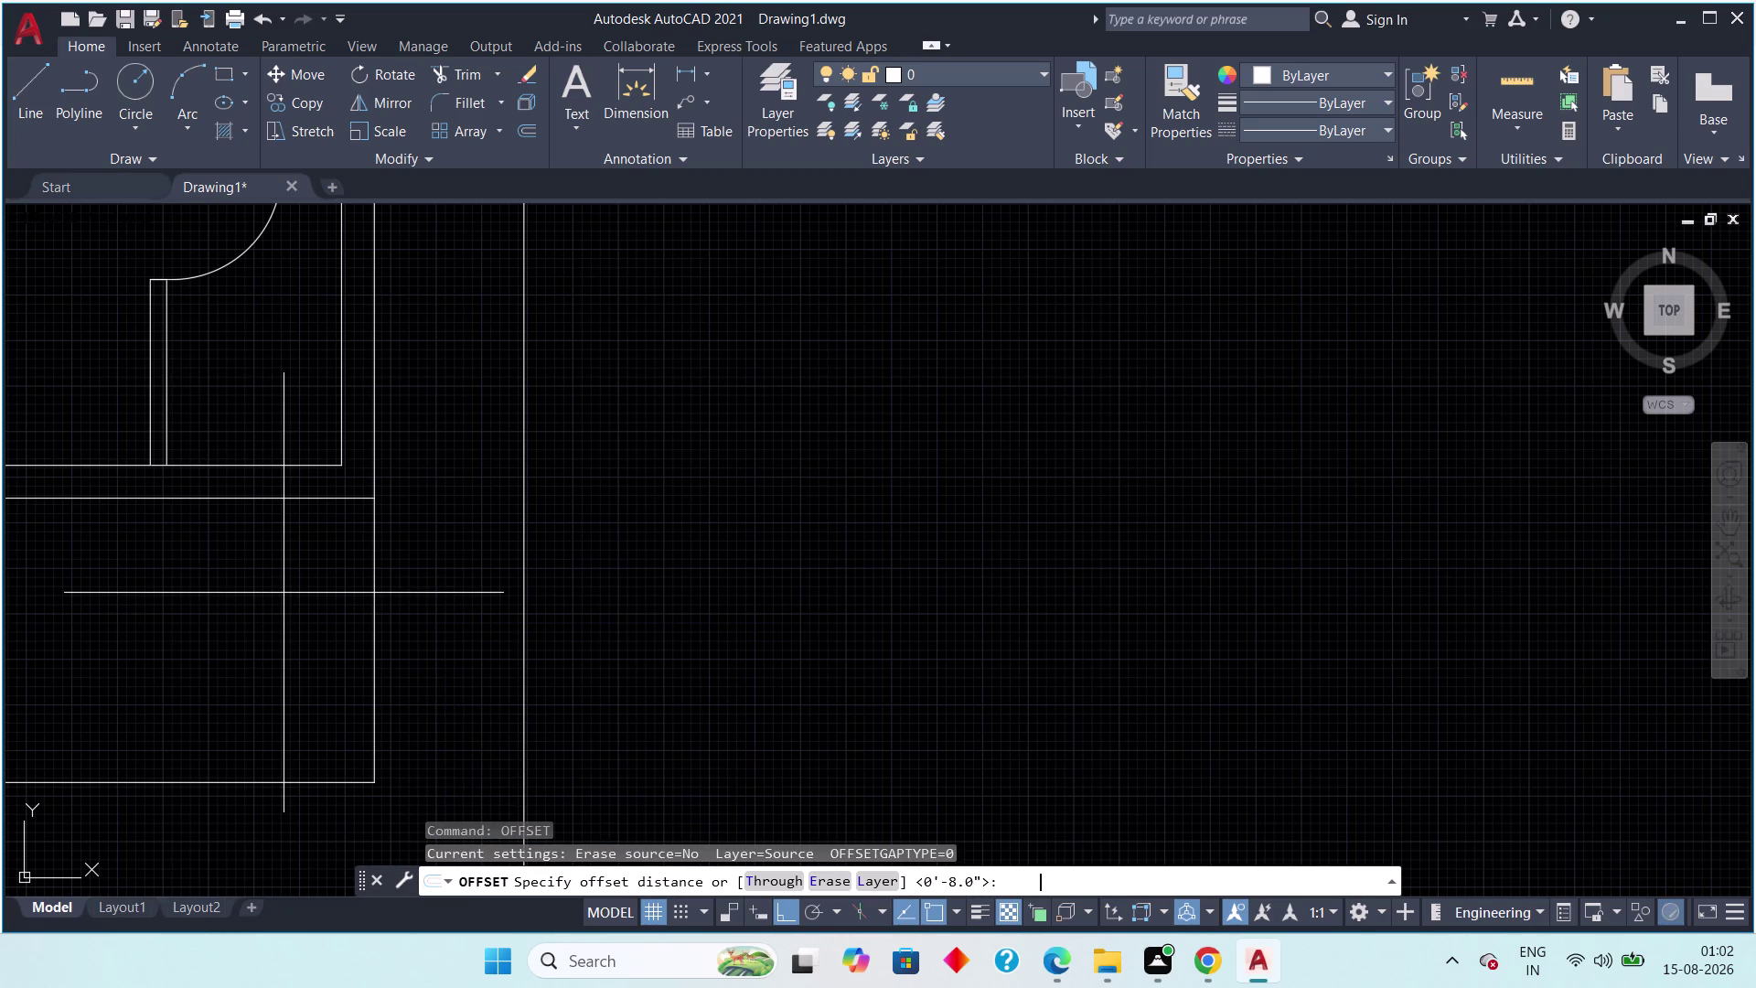
key(3)
text(')
key(space)
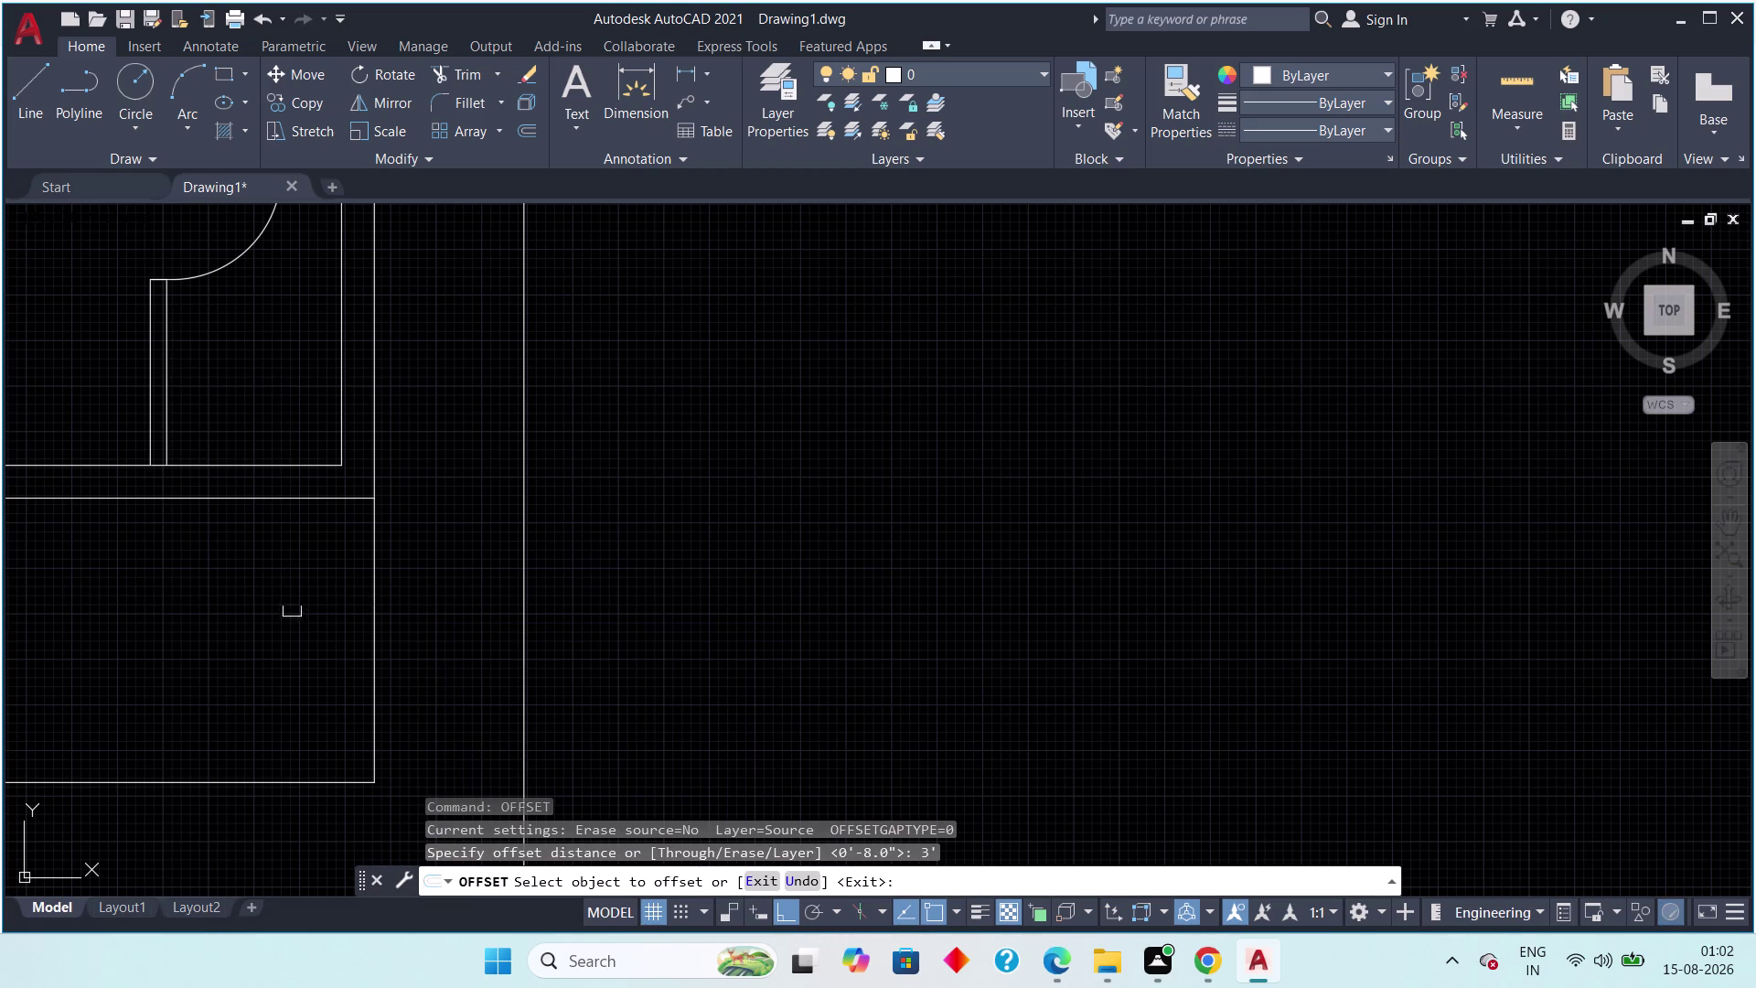
click(375, 609)
click(300, 621)
key(Escape)
key(Escape)
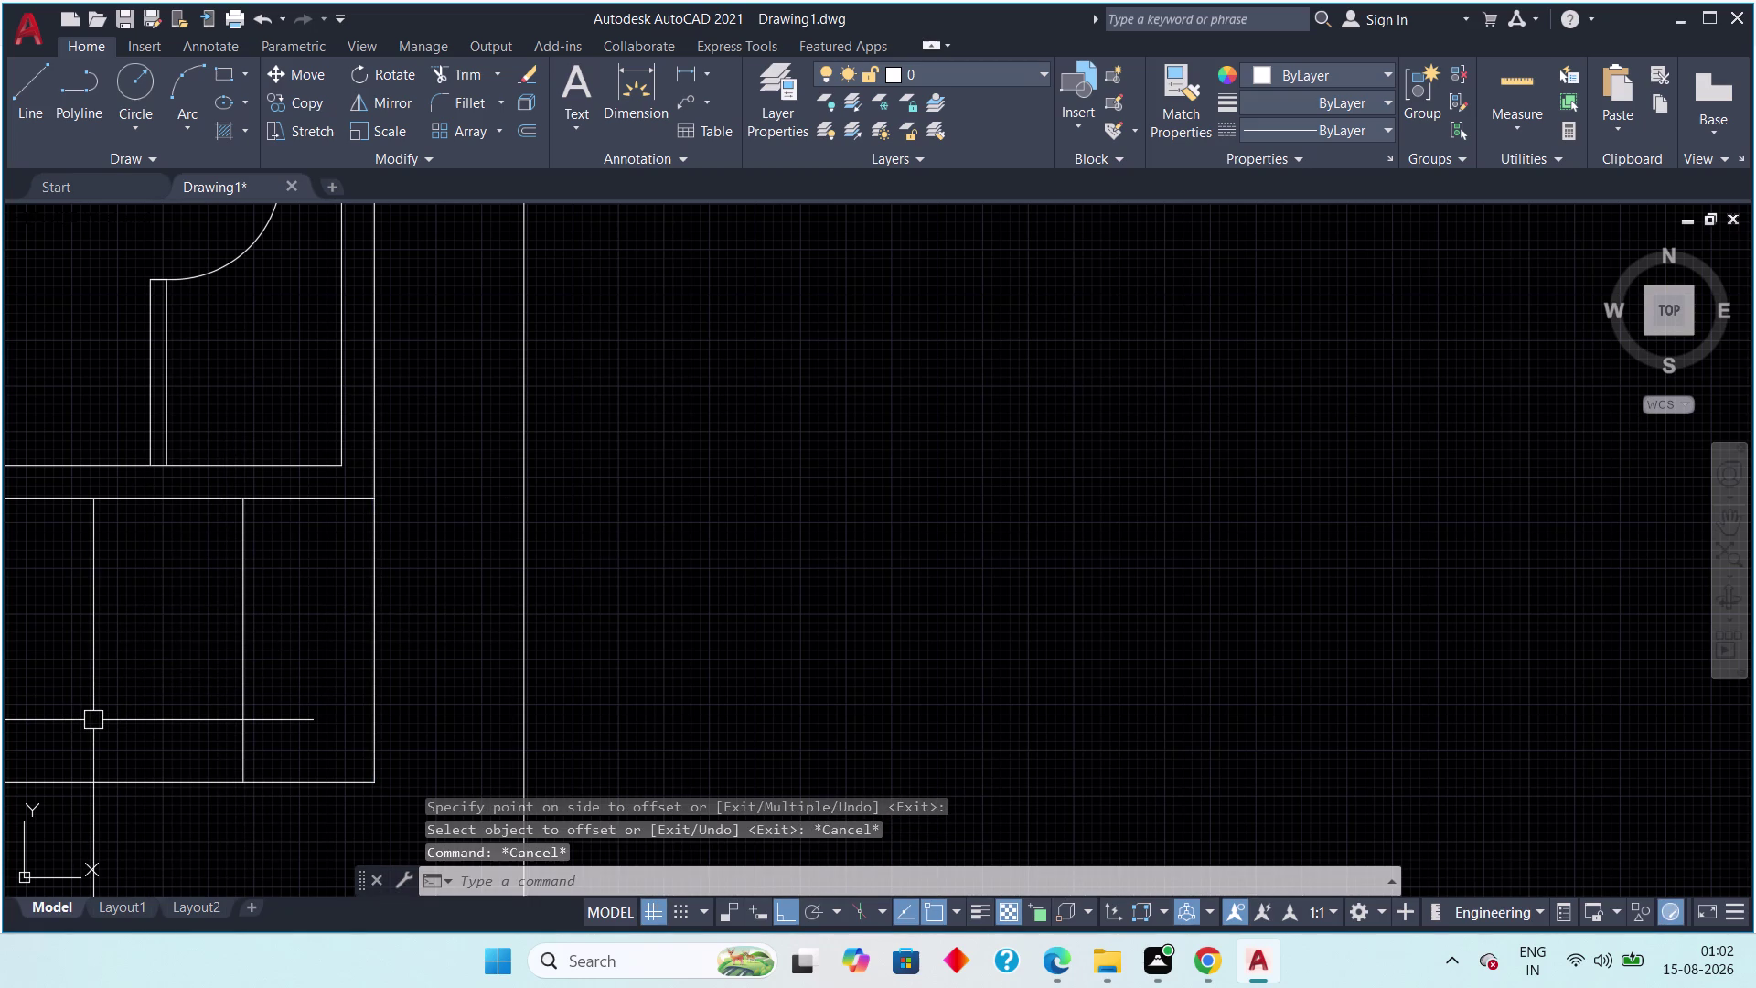
Offset a series of tread lines 10 inches apart across the staircase.
text(of)
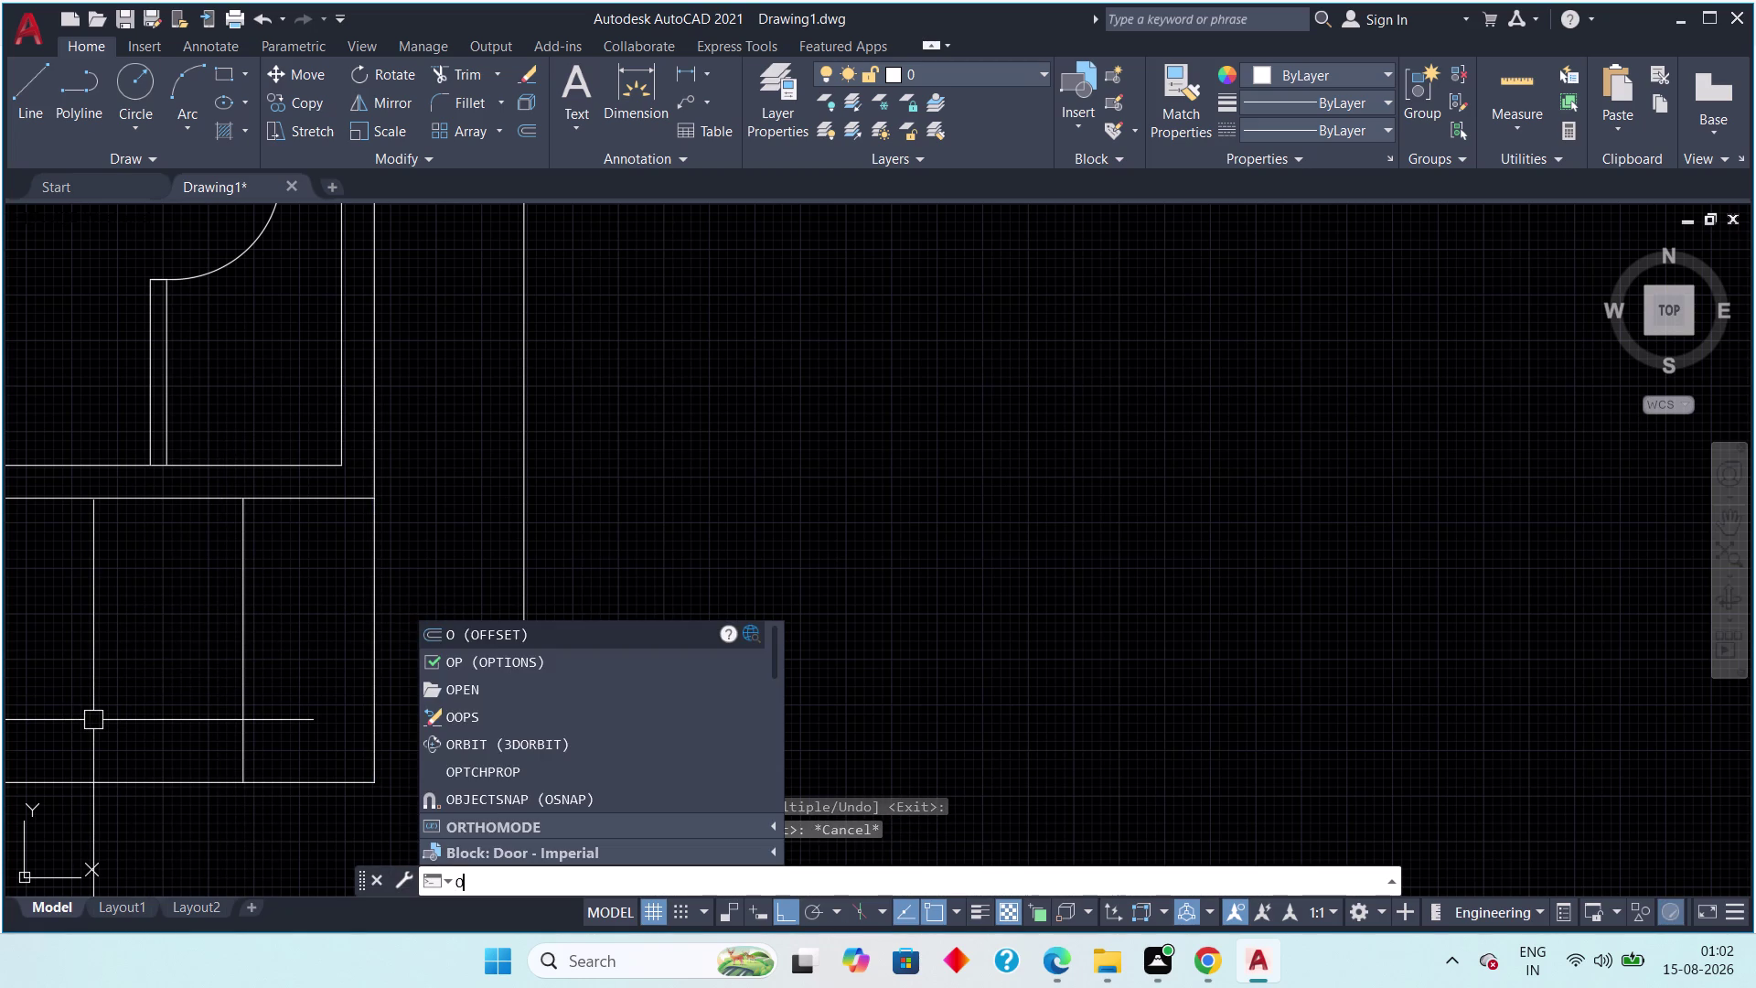
text(f 10")
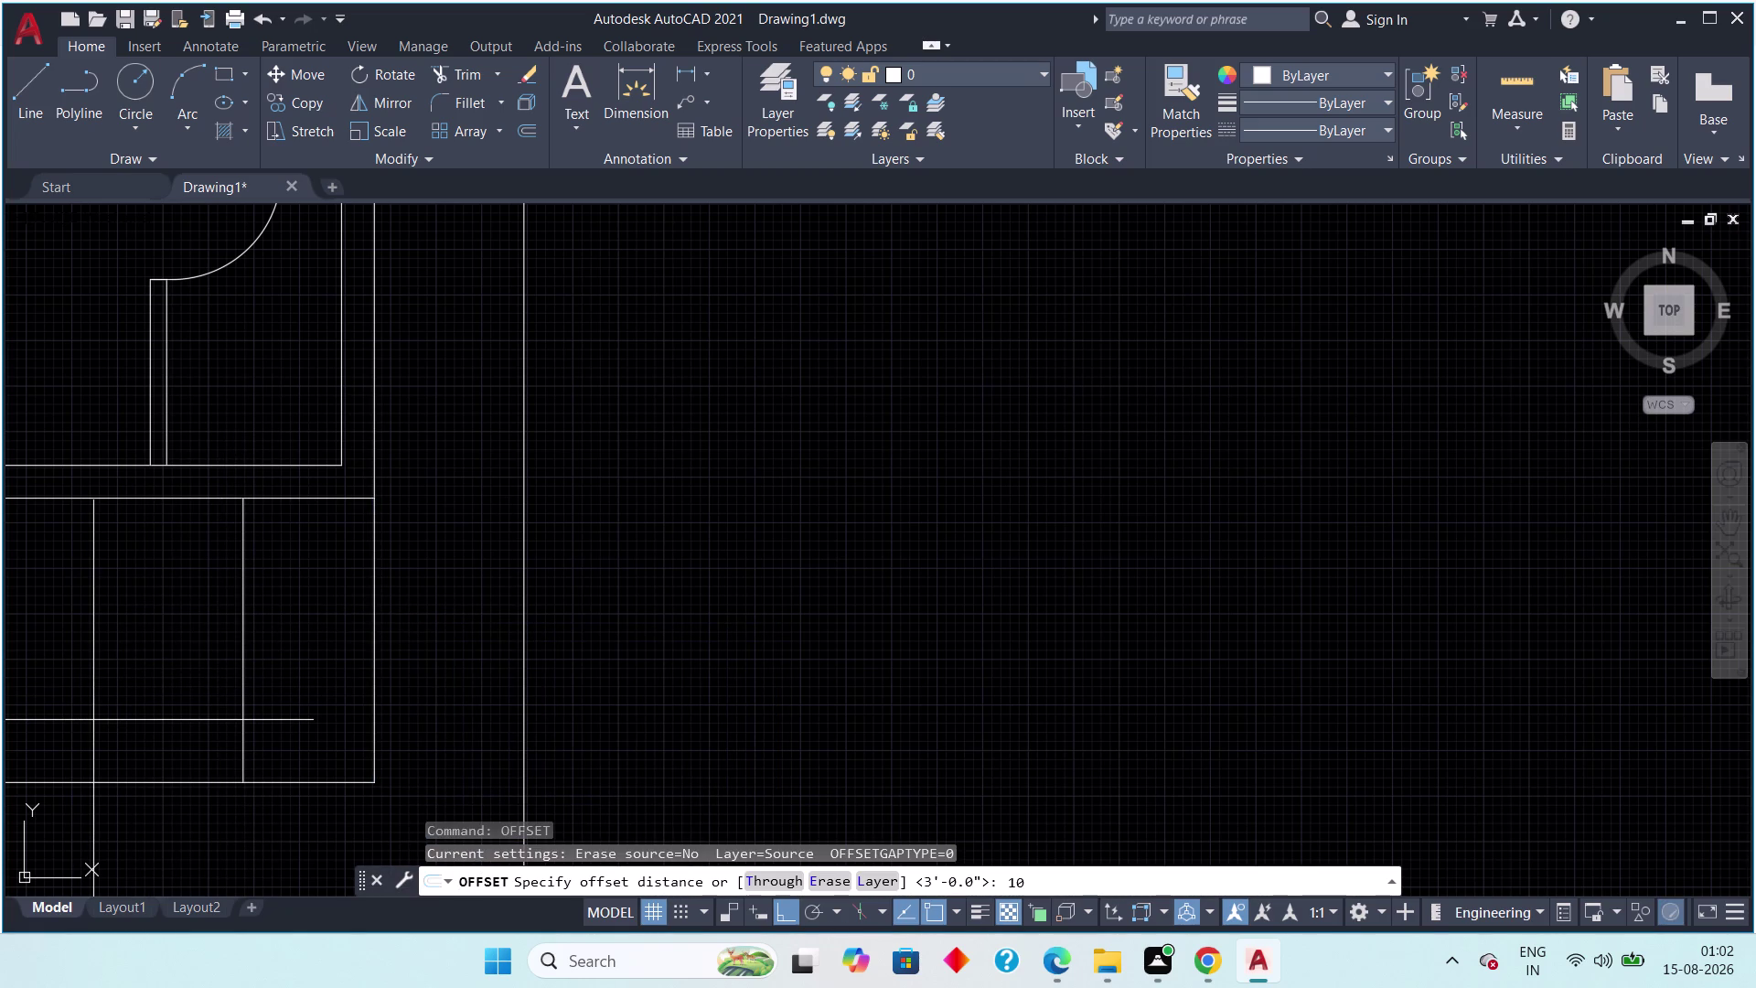
key(space)
scroll(down, 3)
middle_drag(158, 709, 275, 724)
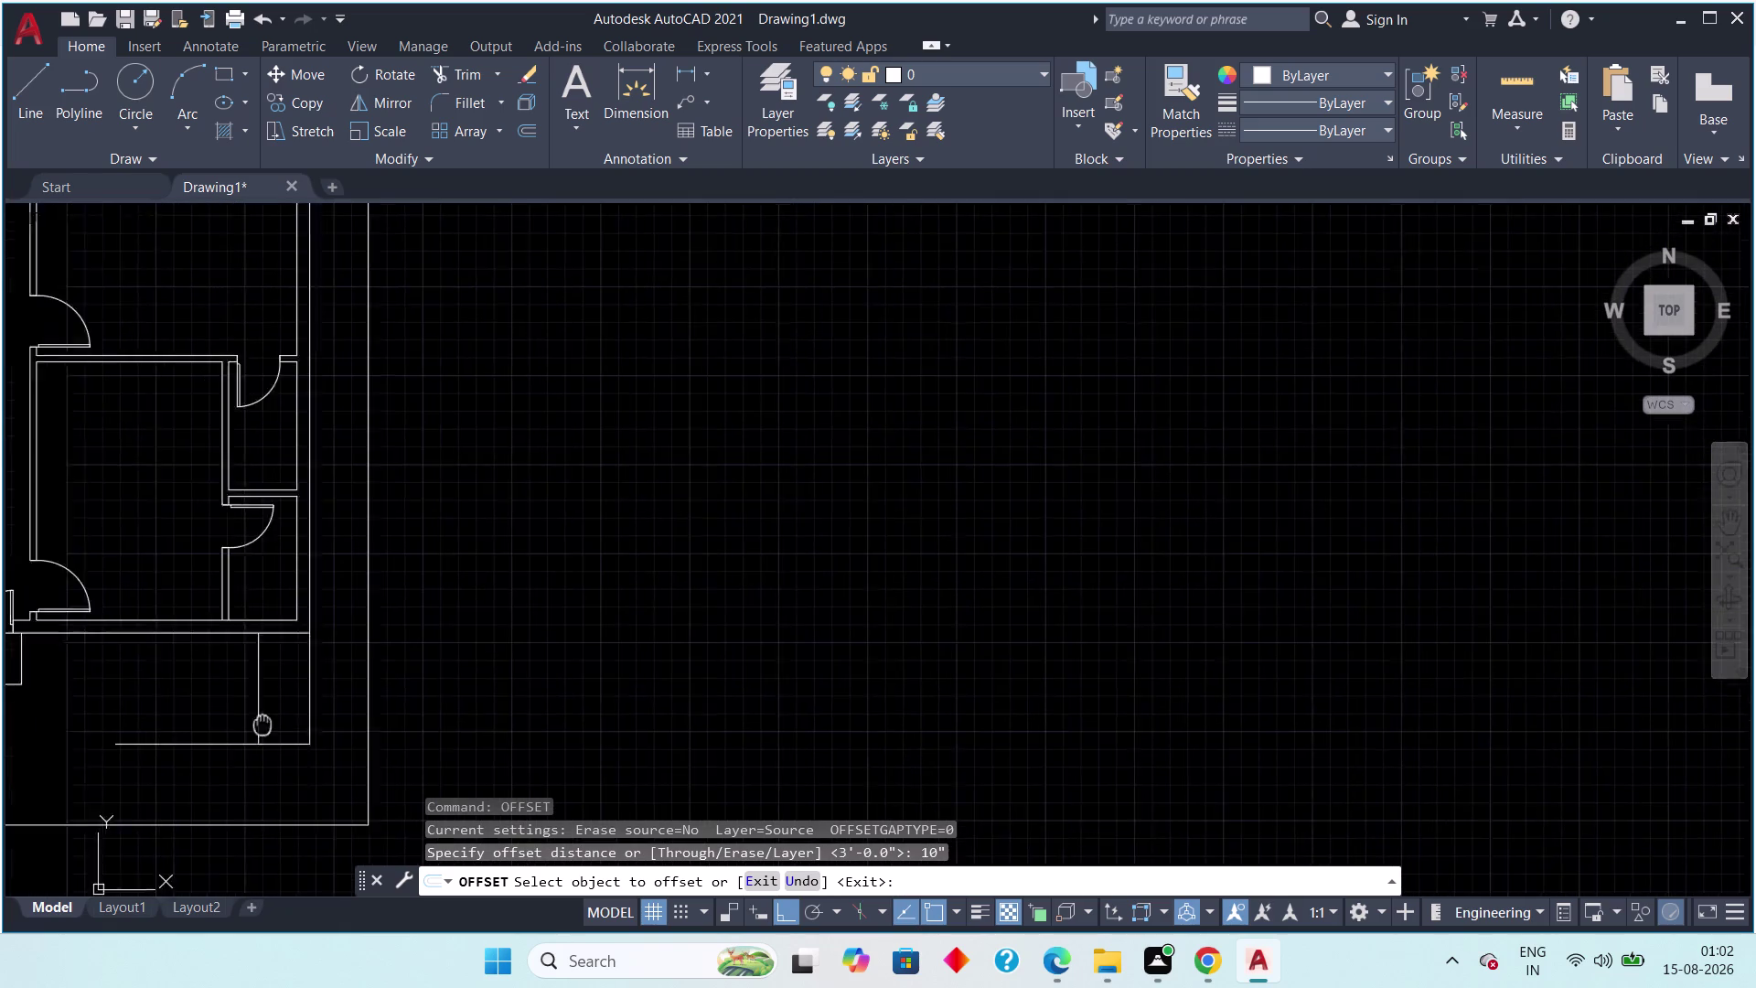
middle_drag(275, 724, 336, 719)
scroll(up, 3)
click(371, 690)
click(315, 701)
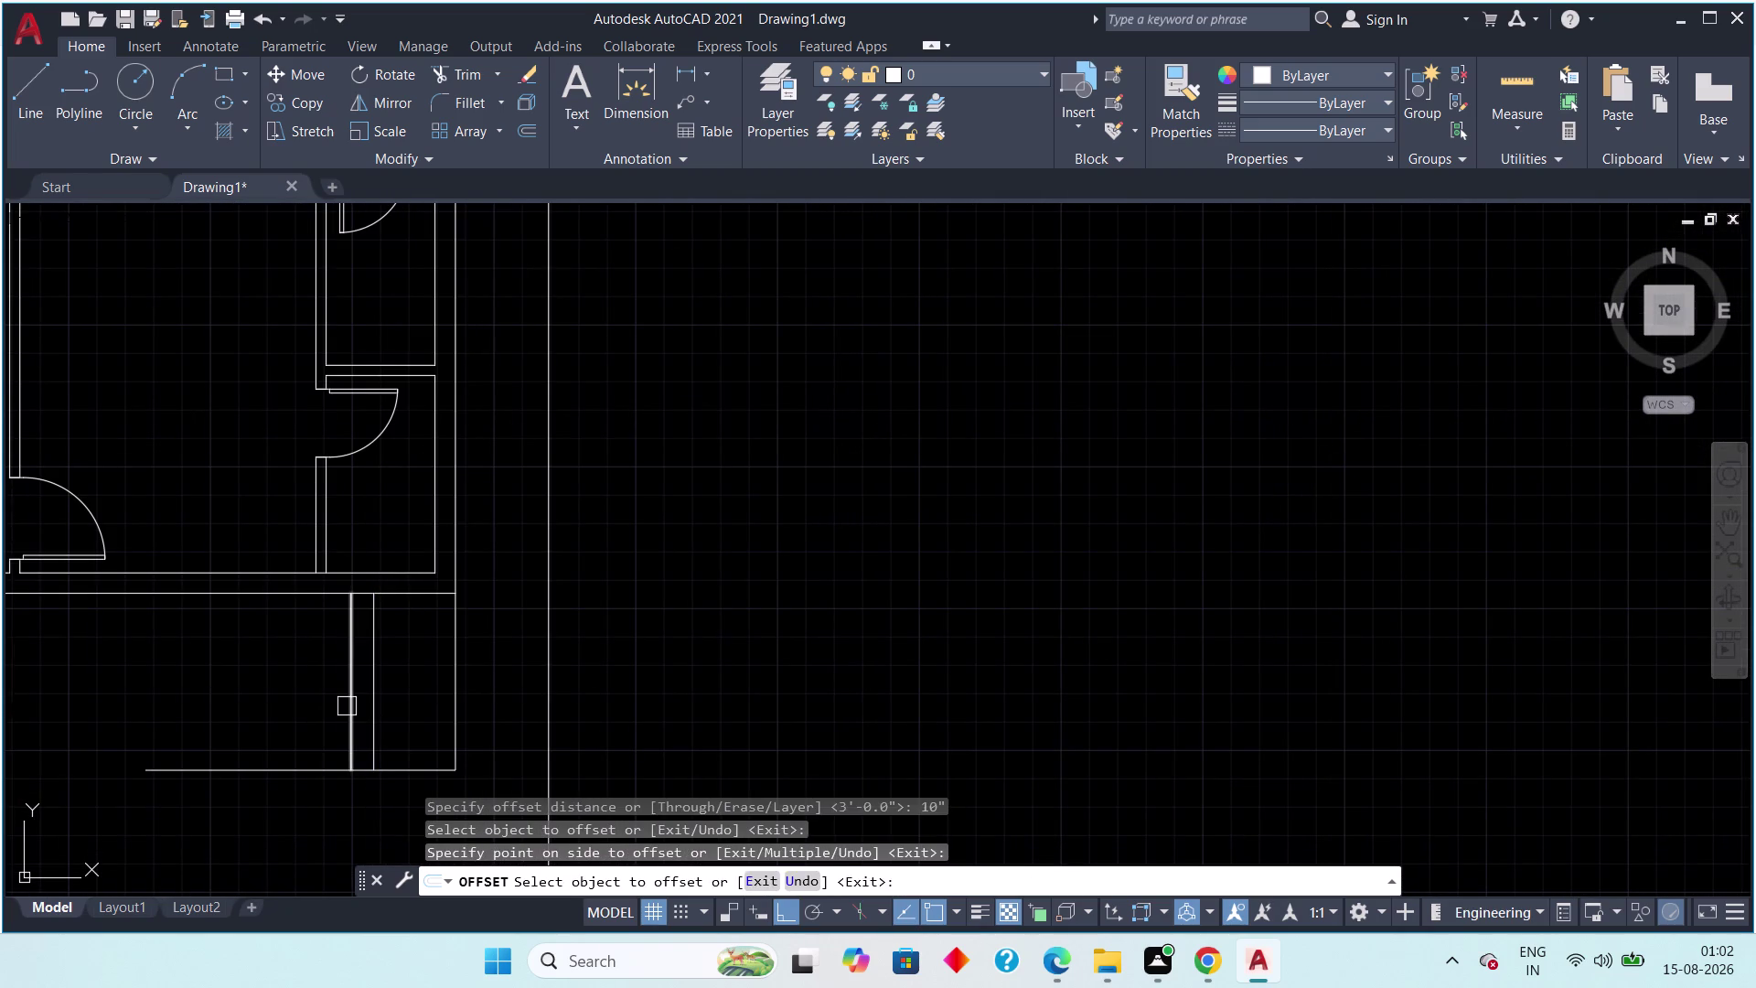
drag(347, 706, 288, 714)
click(266, 715)
drag(321, 705, 306, 708)
click(291, 709)
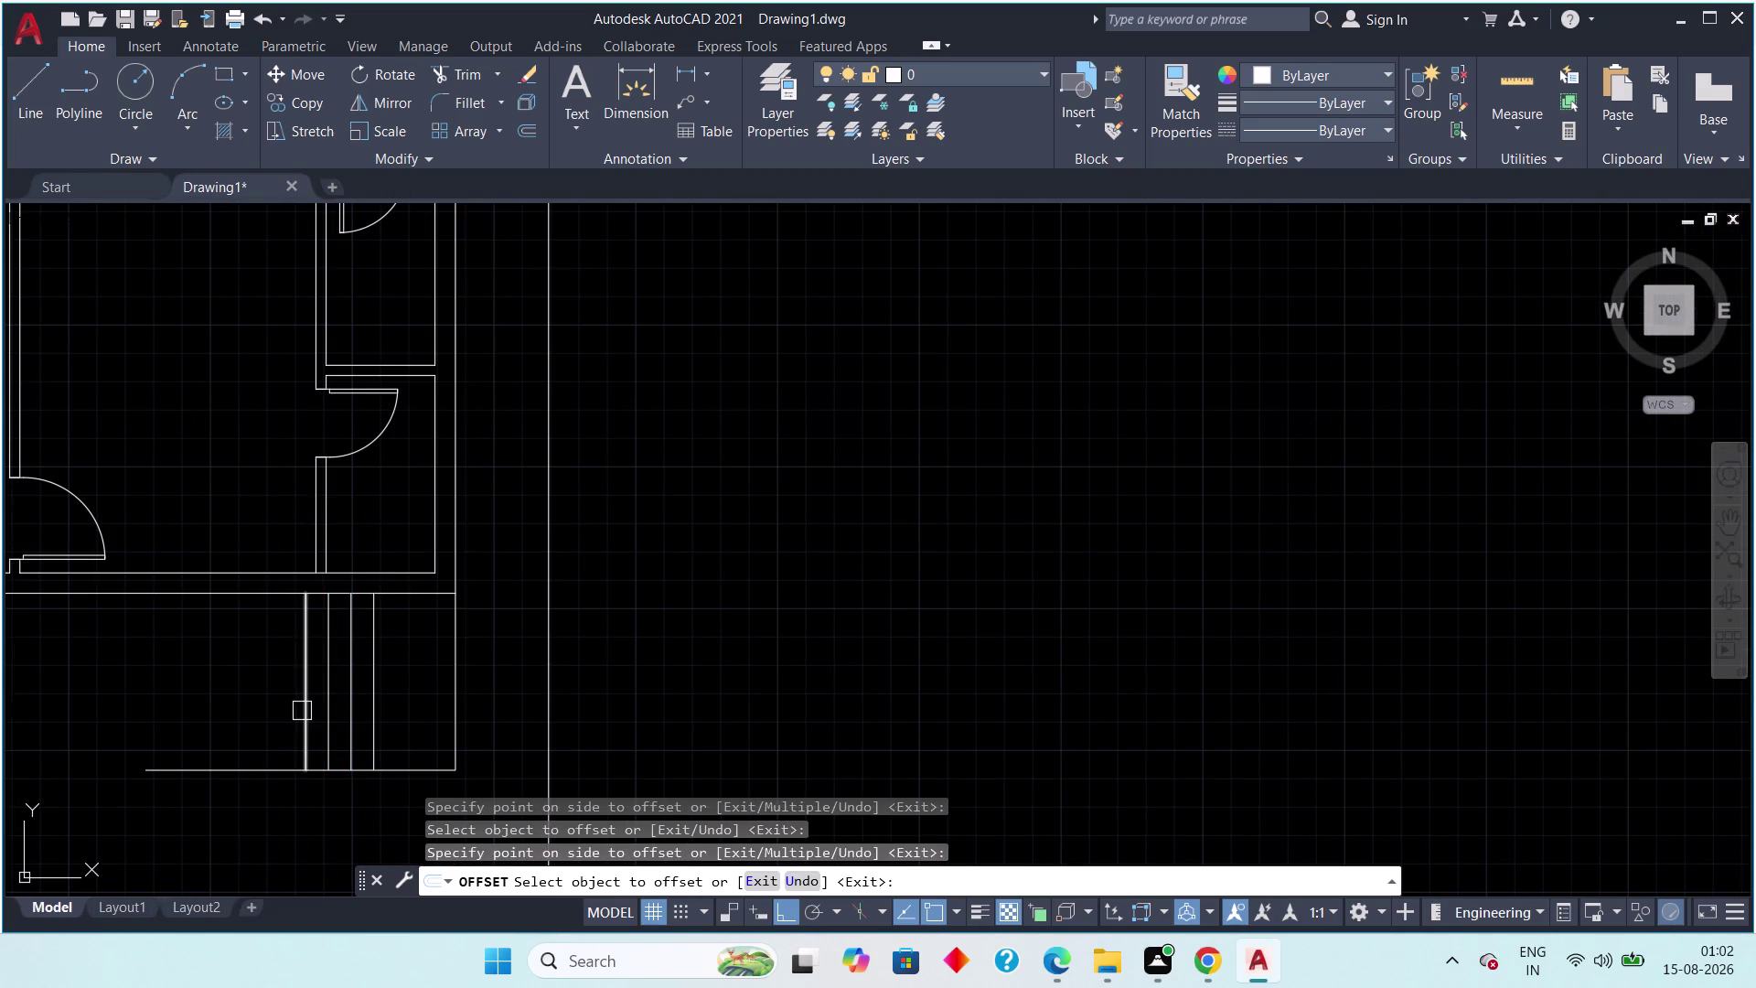
drag(303, 710, 244, 713)
click(215, 713)
drag(282, 706, 263, 708)
click(247, 708)
drag(262, 709, 247, 710)
click(225, 713)
drag(243, 710, 223, 711)
click(177, 714)
drag(214, 709, 175, 713)
click(131, 715)
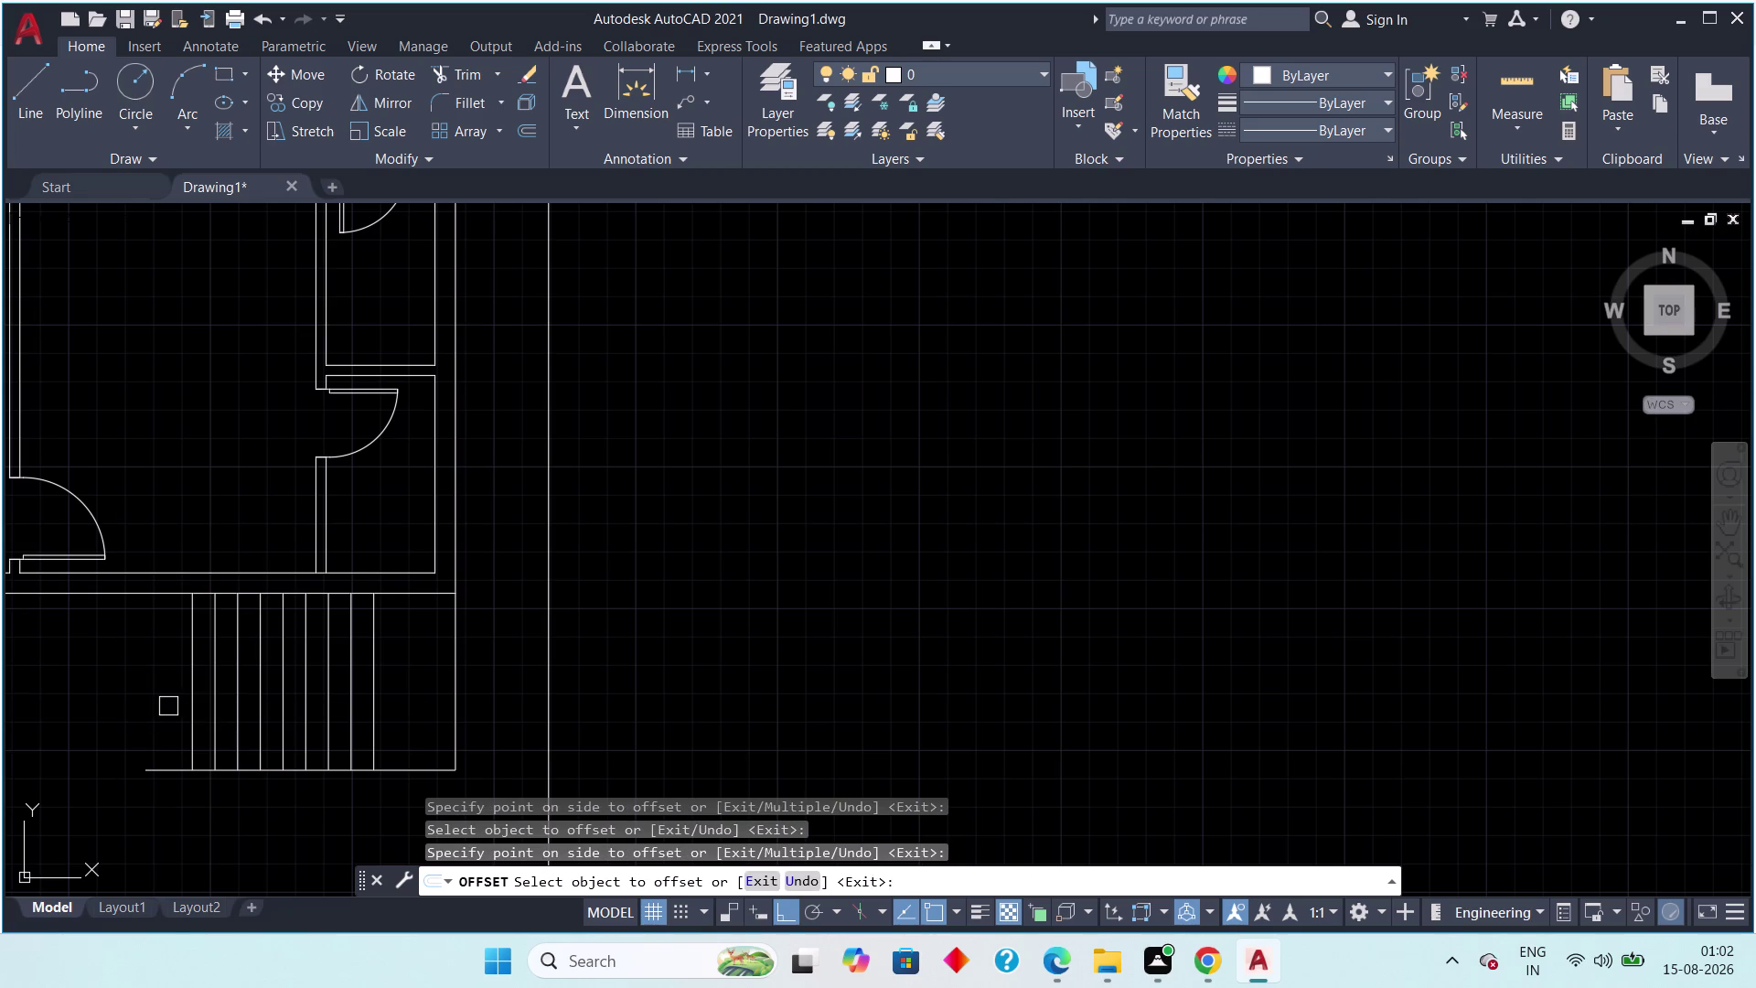
click(188, 697)
click(172, 705)
key(Escape)
key(Escape)
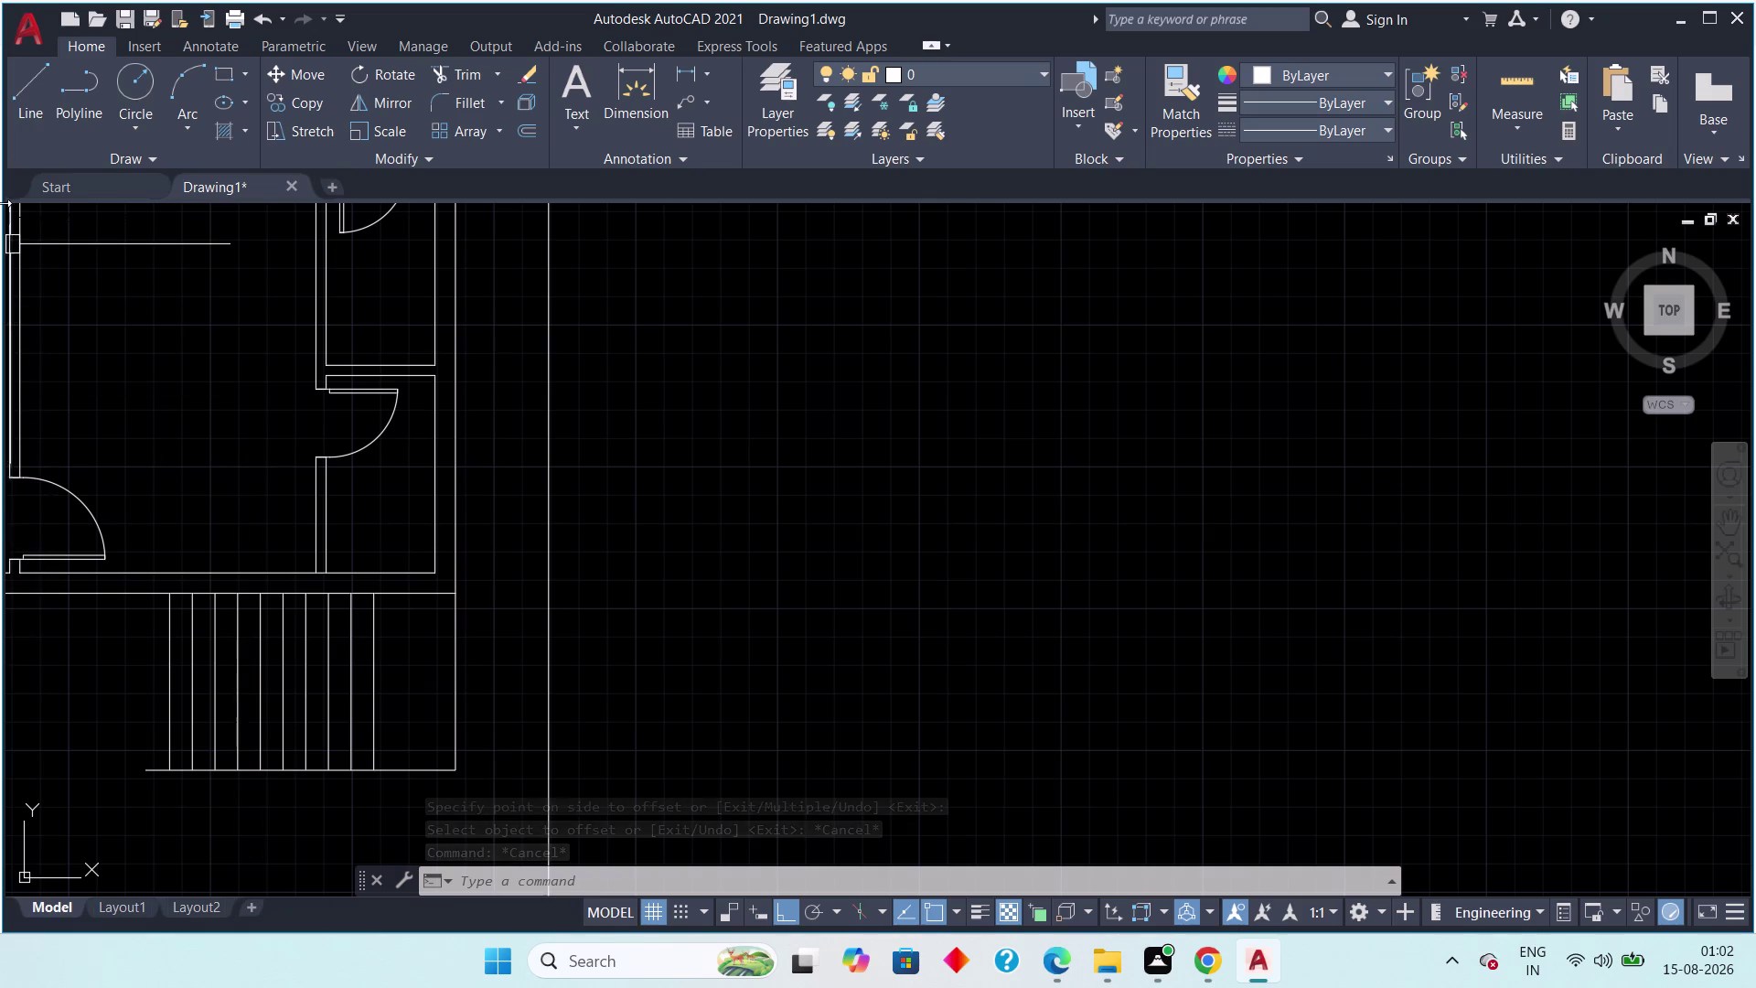
Draw a landing line across the tread lines.
click(18, 103)
scroll(up, 3)
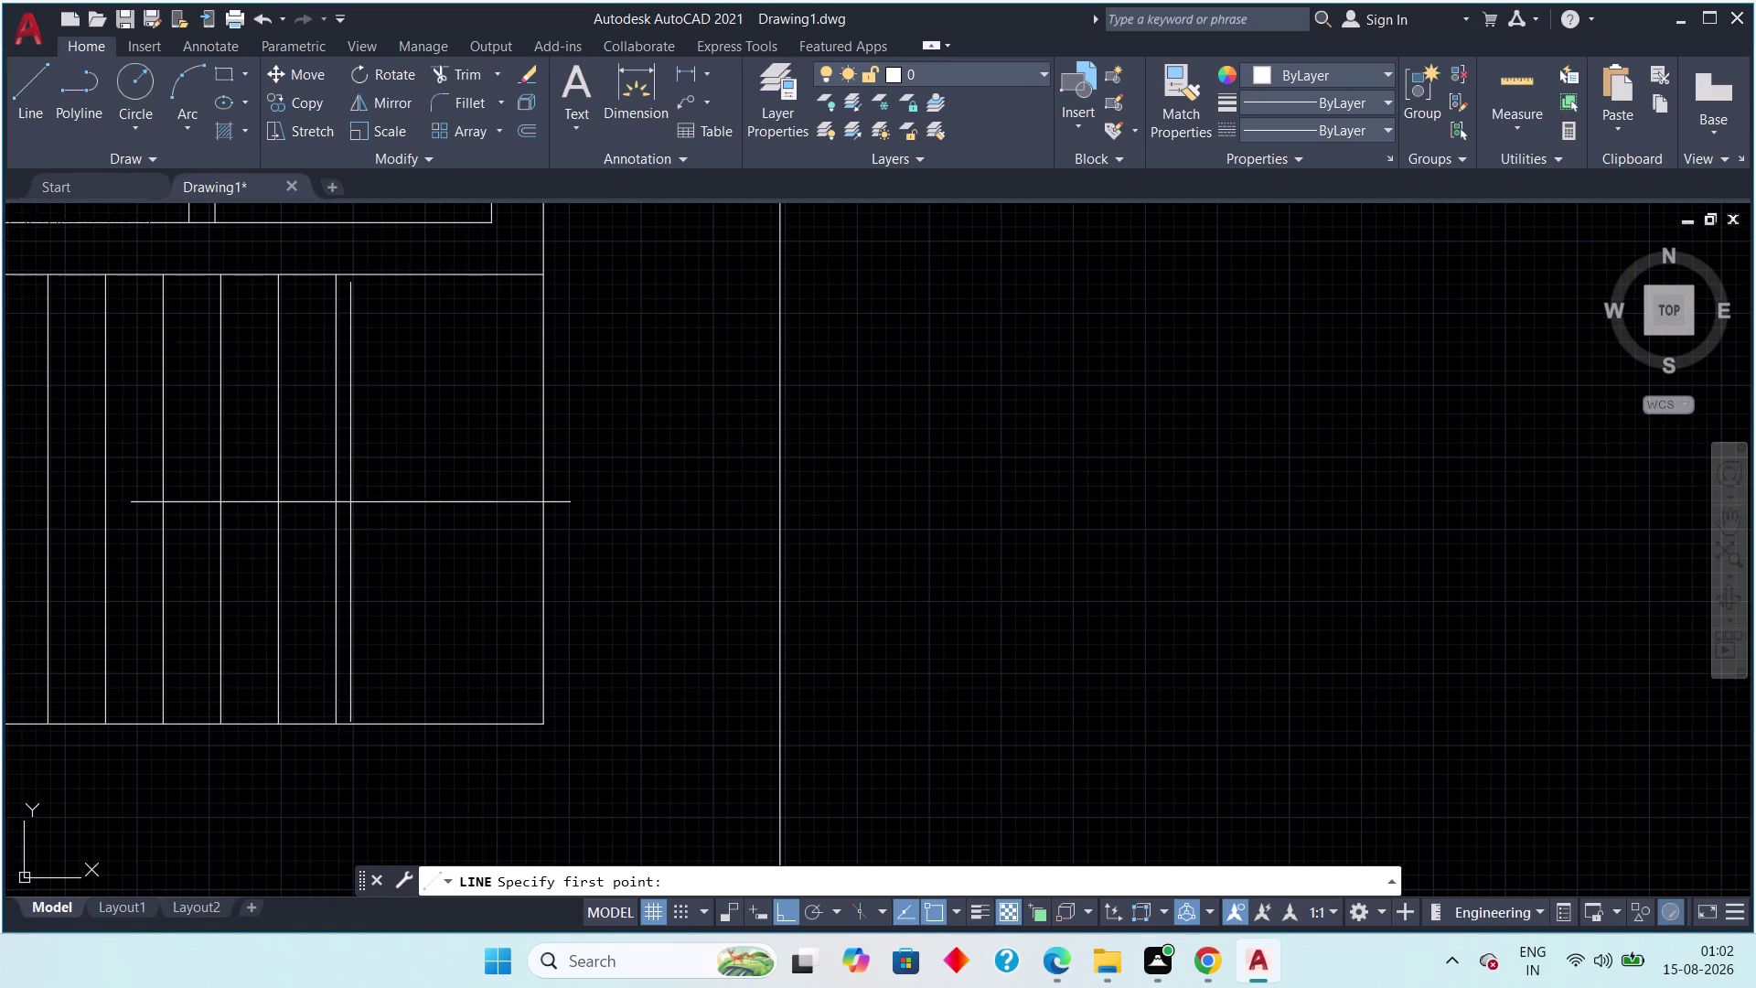
click(334, 503)
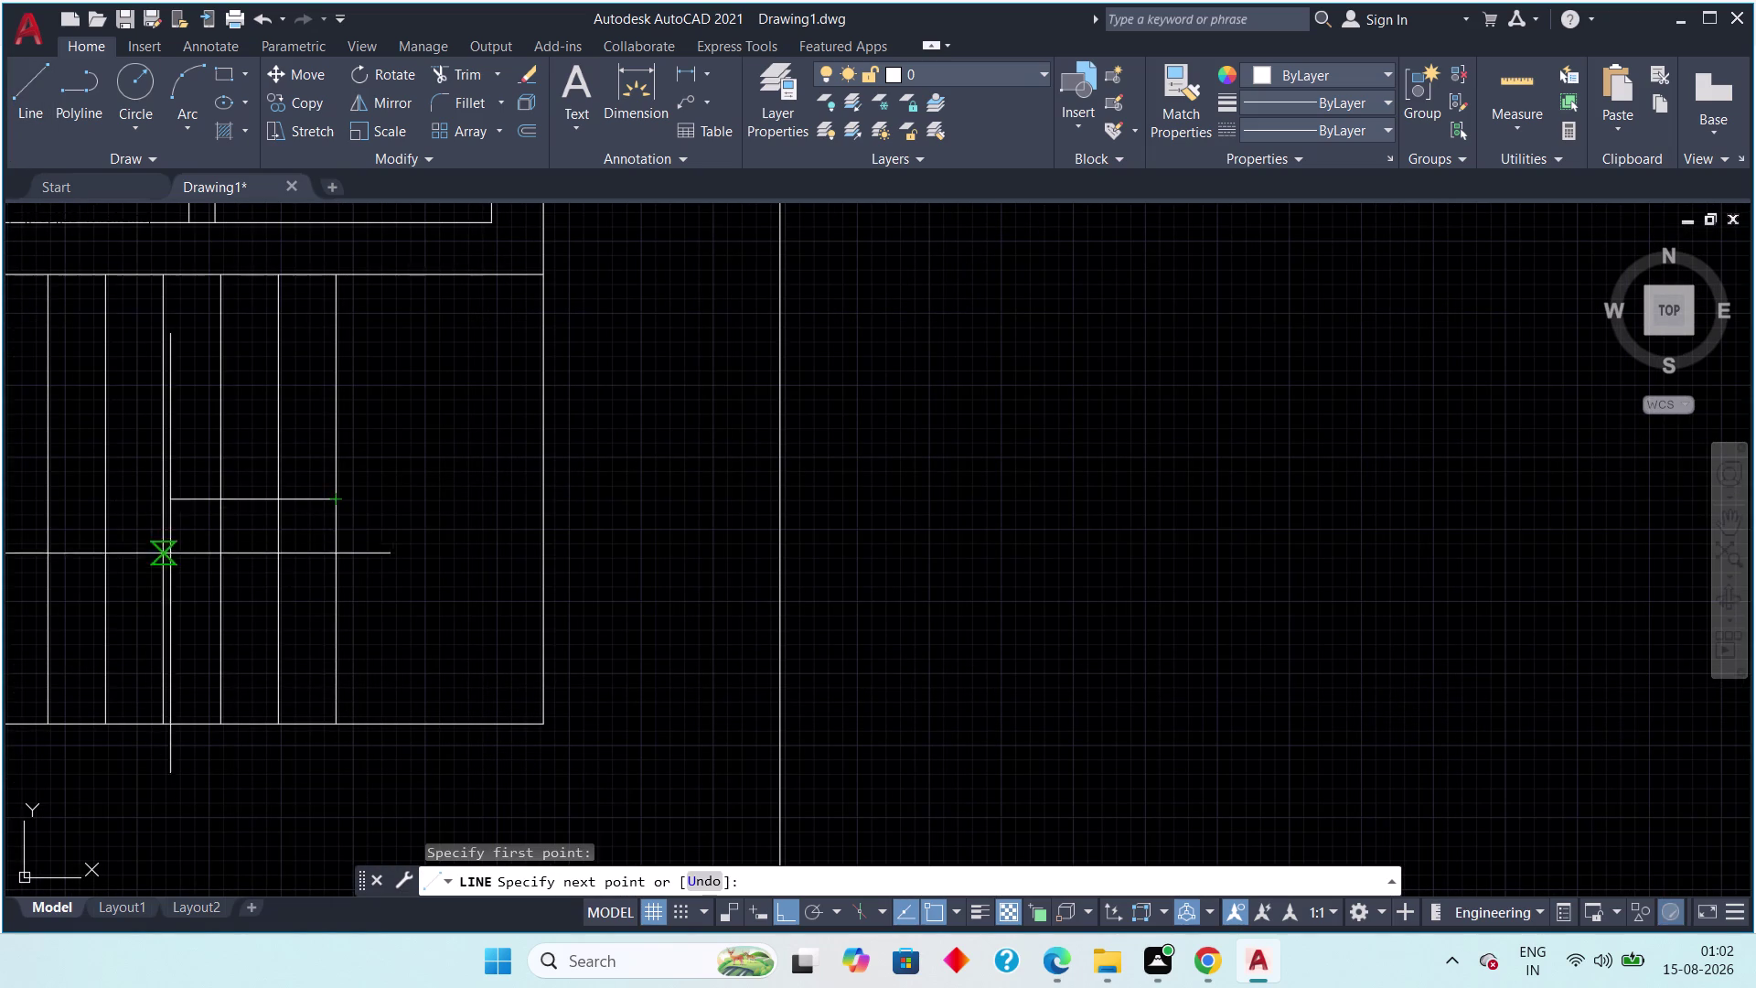
middle_drag(205, 578, 866, 669)
click(481, 601)
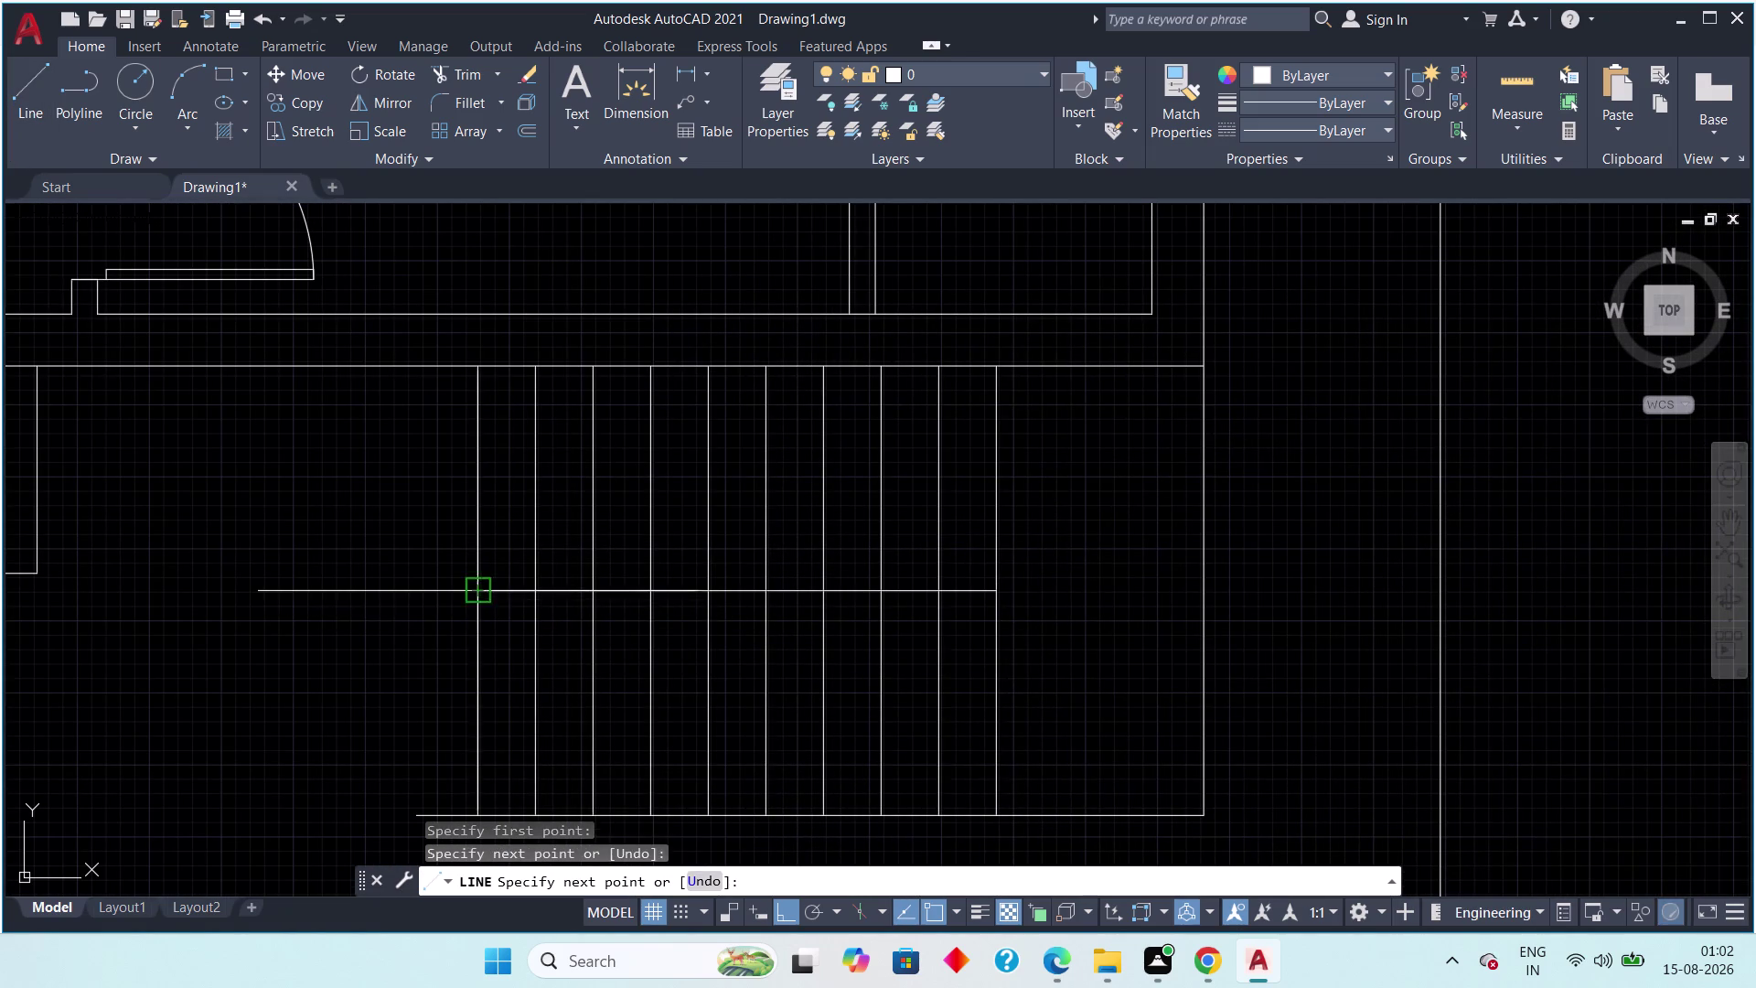
key(Escape)
key(Escape)
scroll(down, 3)
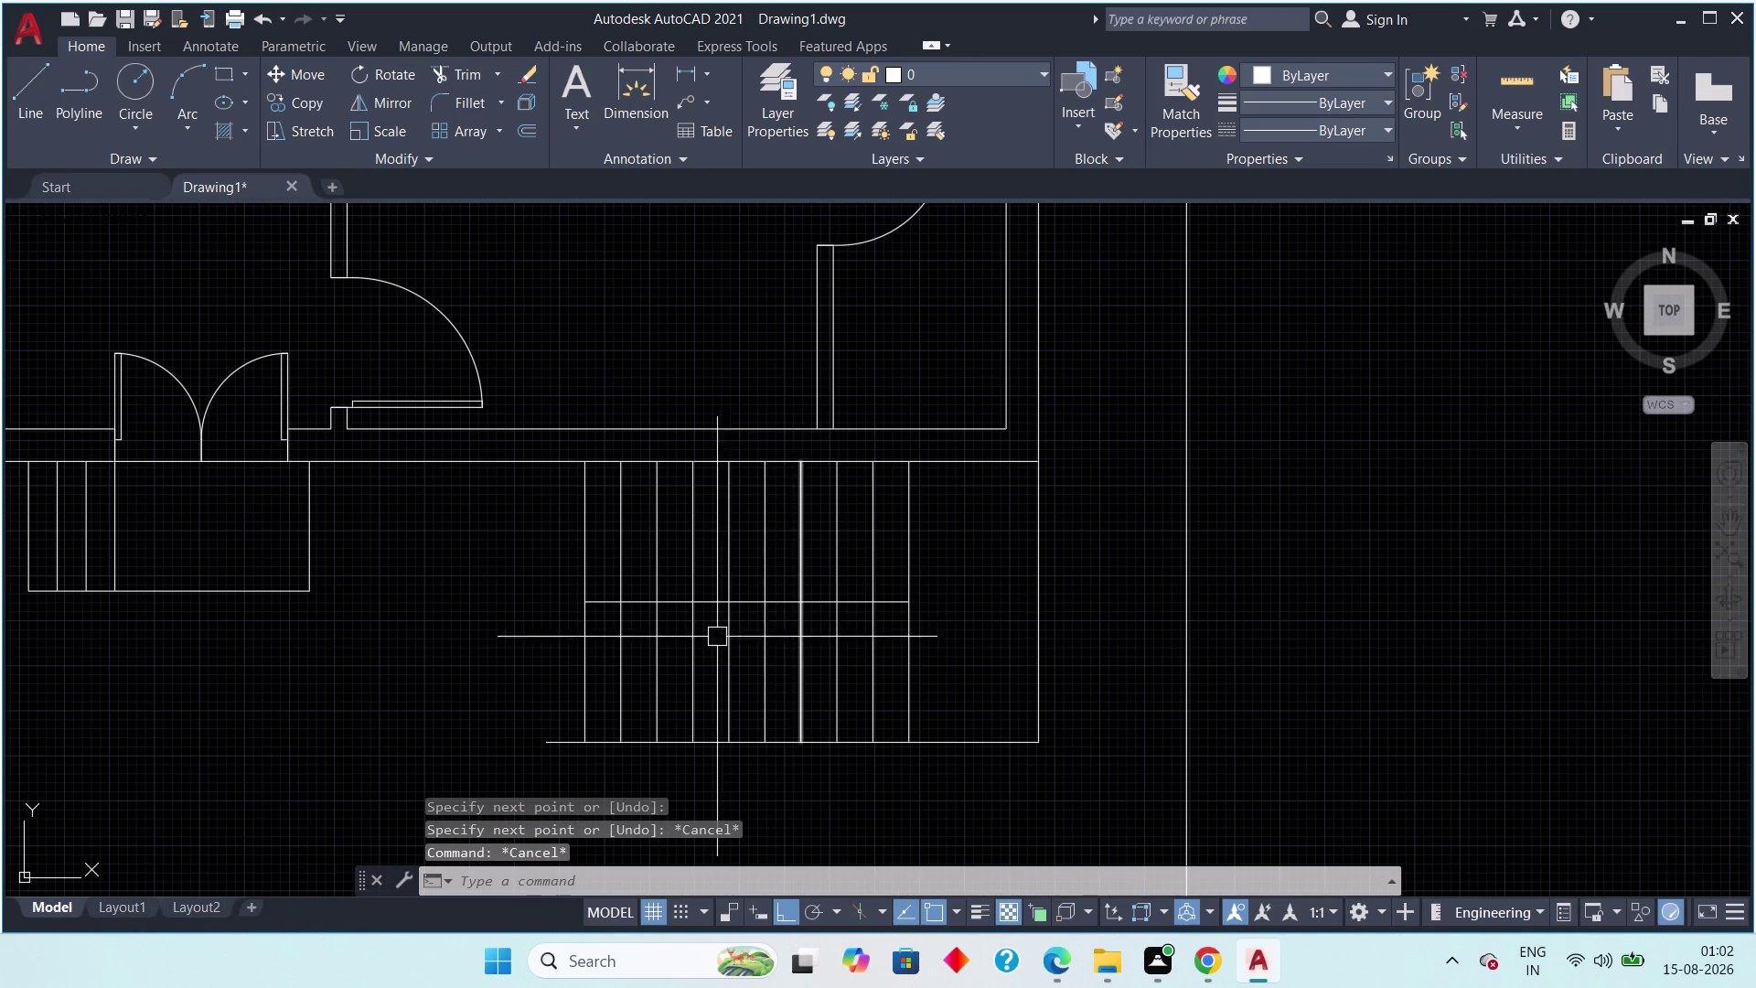
scroll(up, 3)
Offset the landing line 3 inches to each side.
text(o)
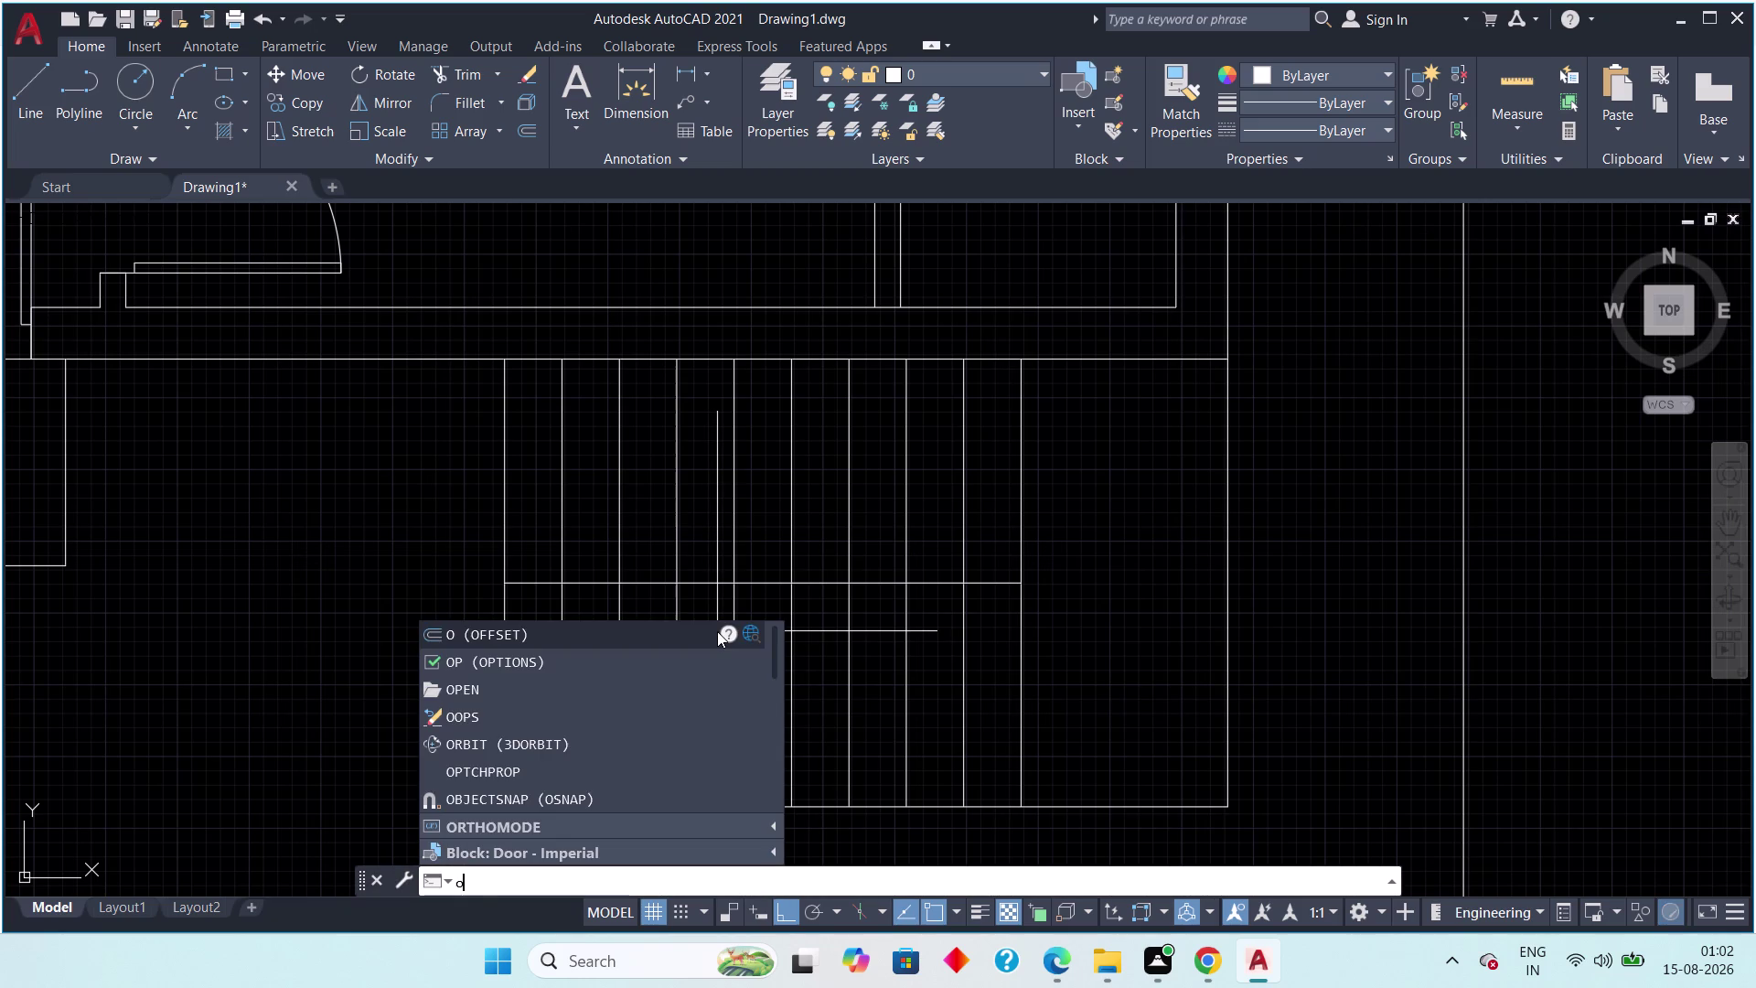
text(ff)
key(space)
key(3)
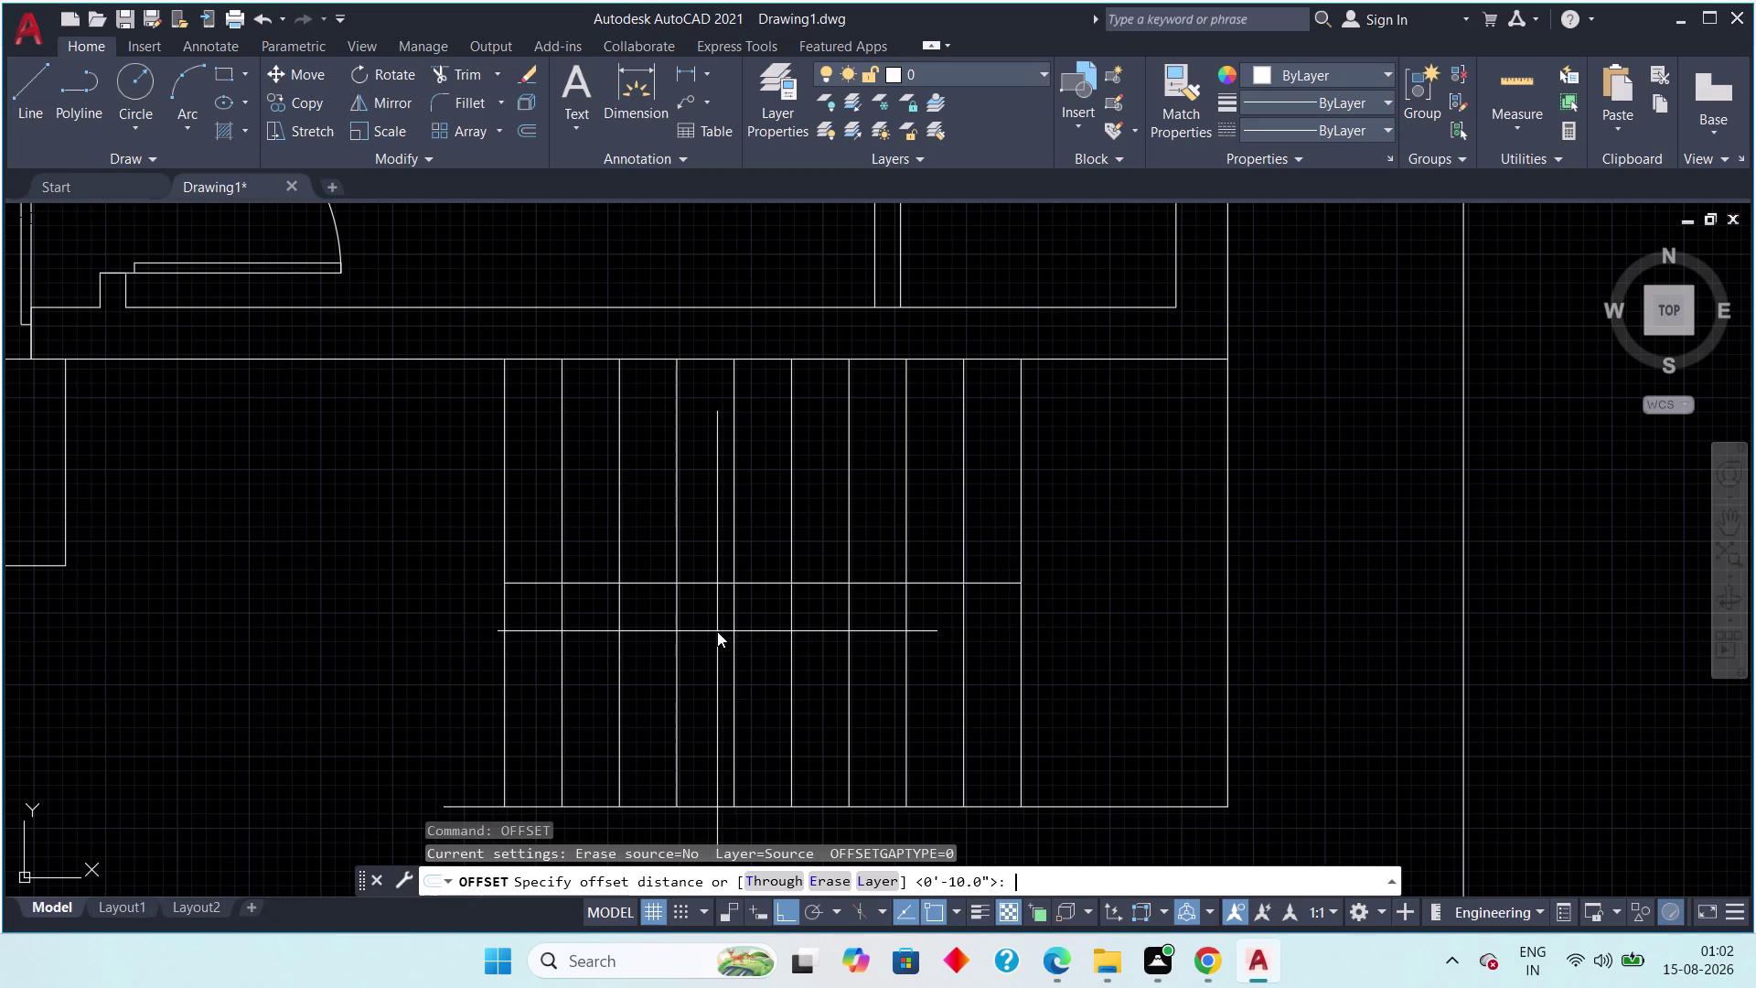
text(")
key(space)
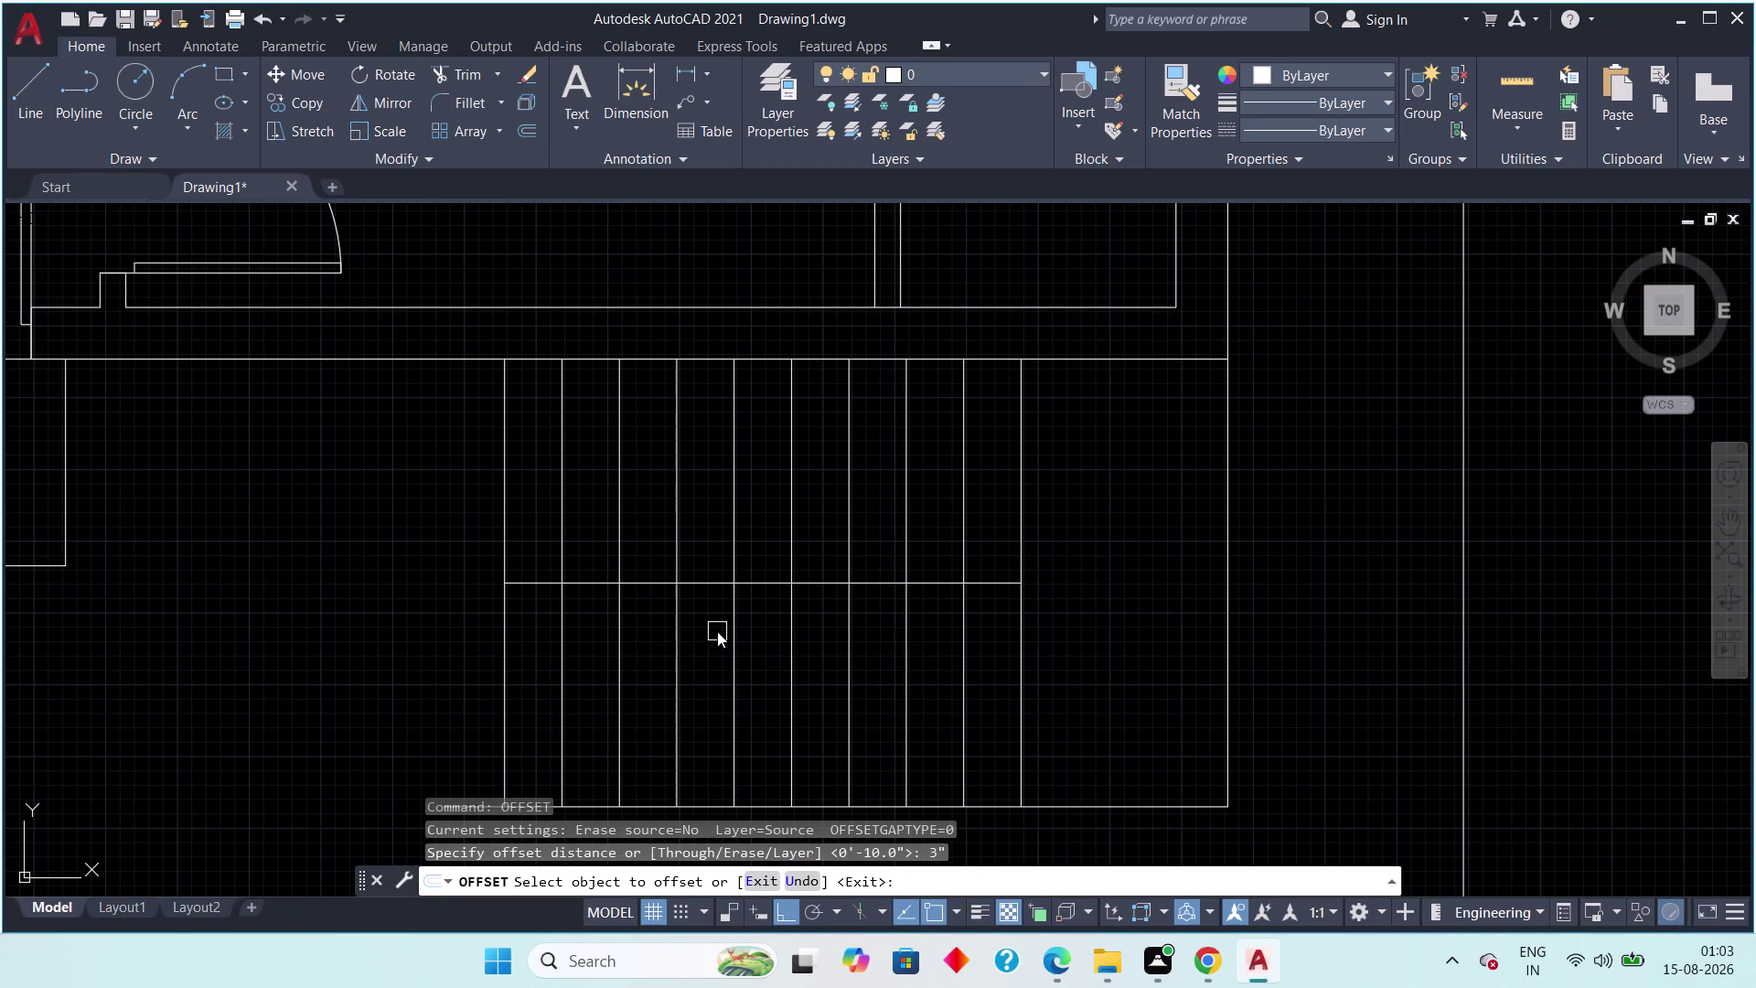
click(703, 582)
click(697, 544)
click(705, 589)
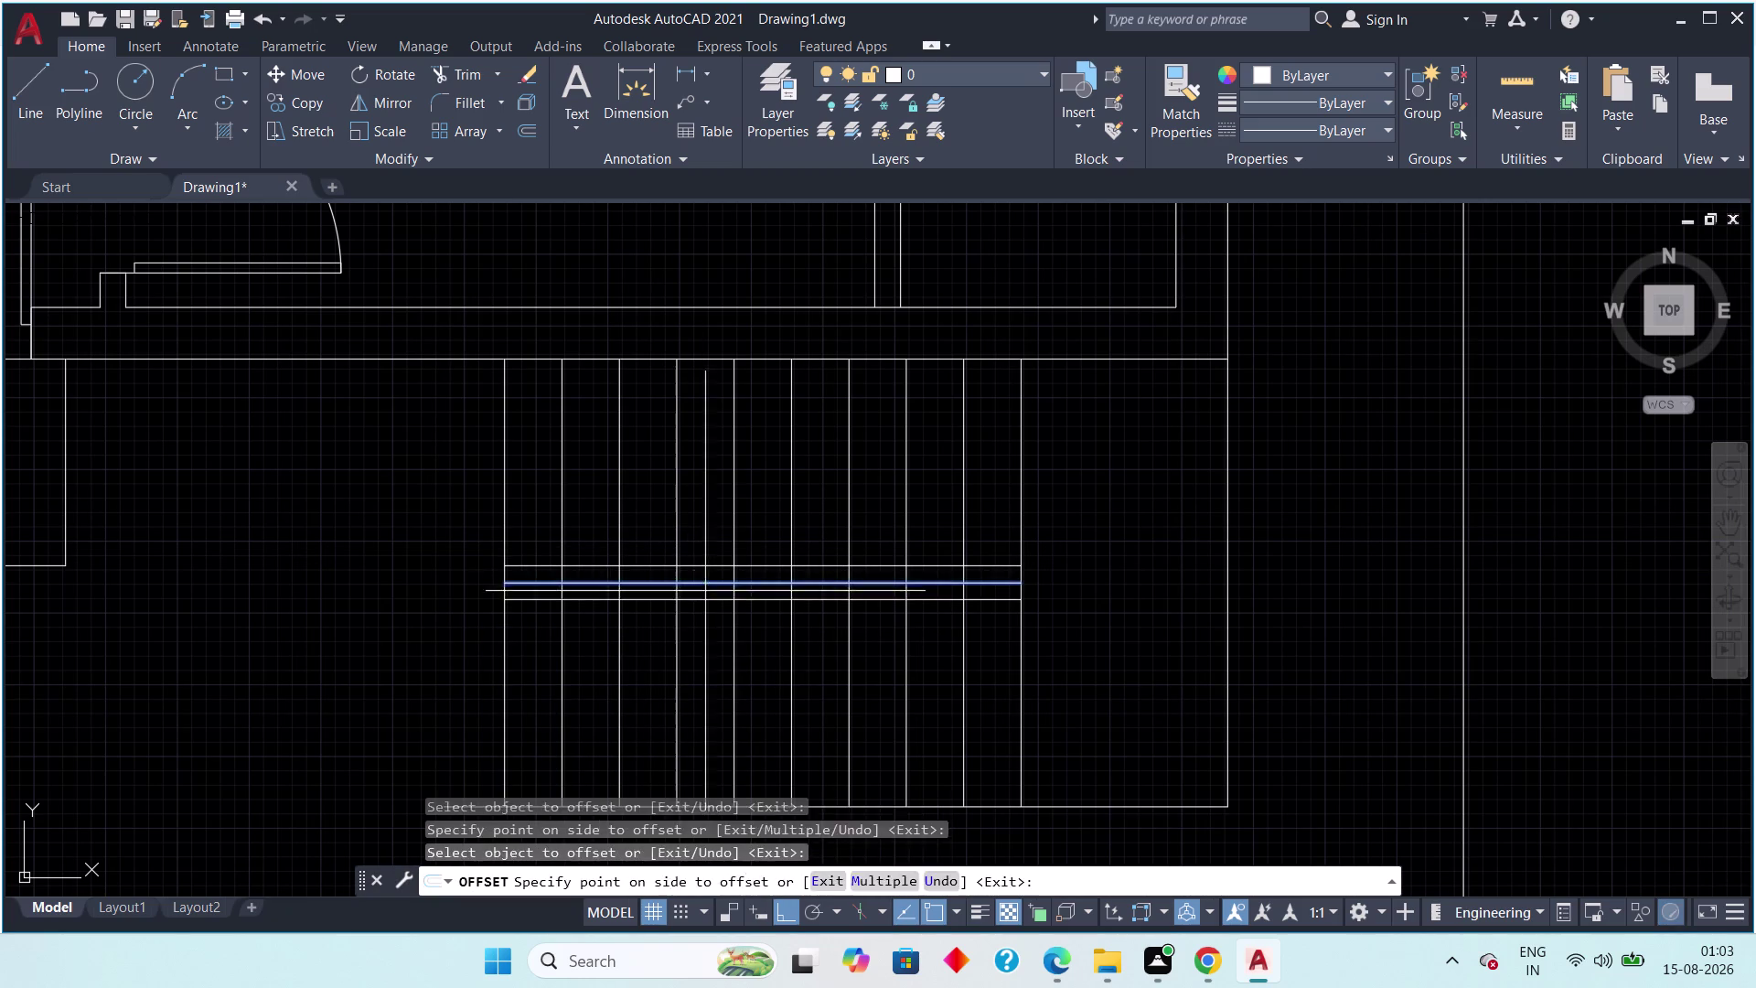
click(702, 627)
key(Escape)
key(Escape)
Delete the extra landing line copy.
click(712, 584)
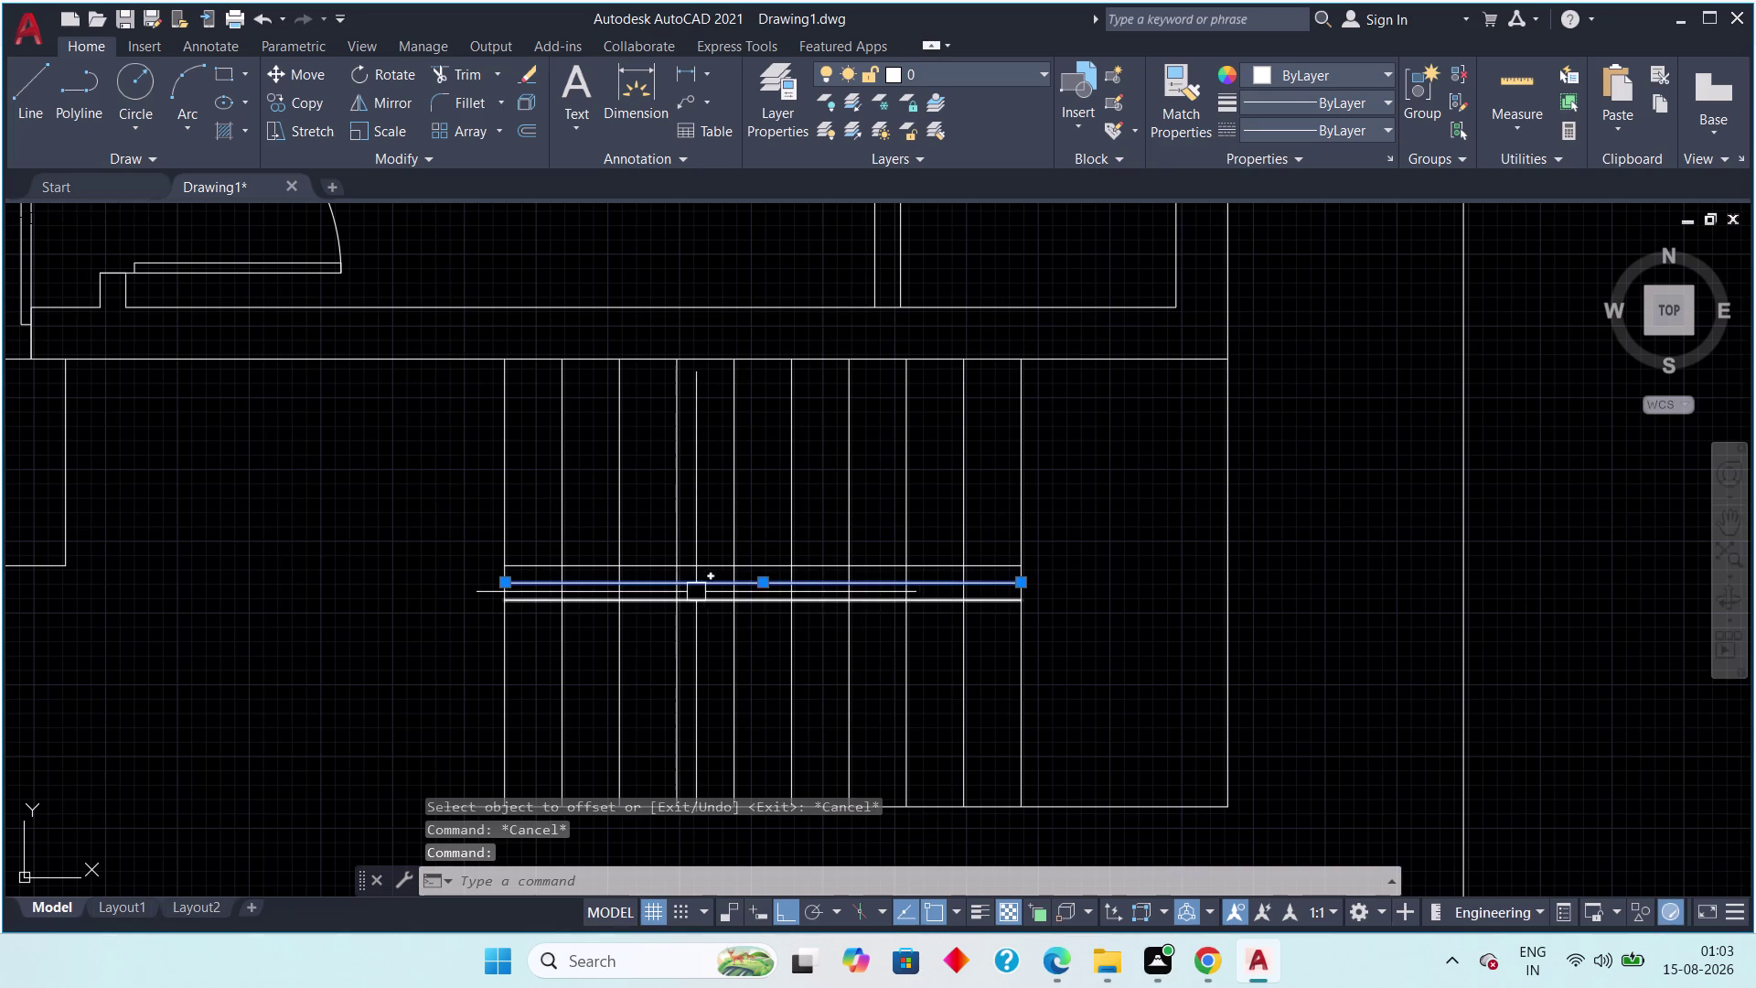
key(Delete)
key(backslash)
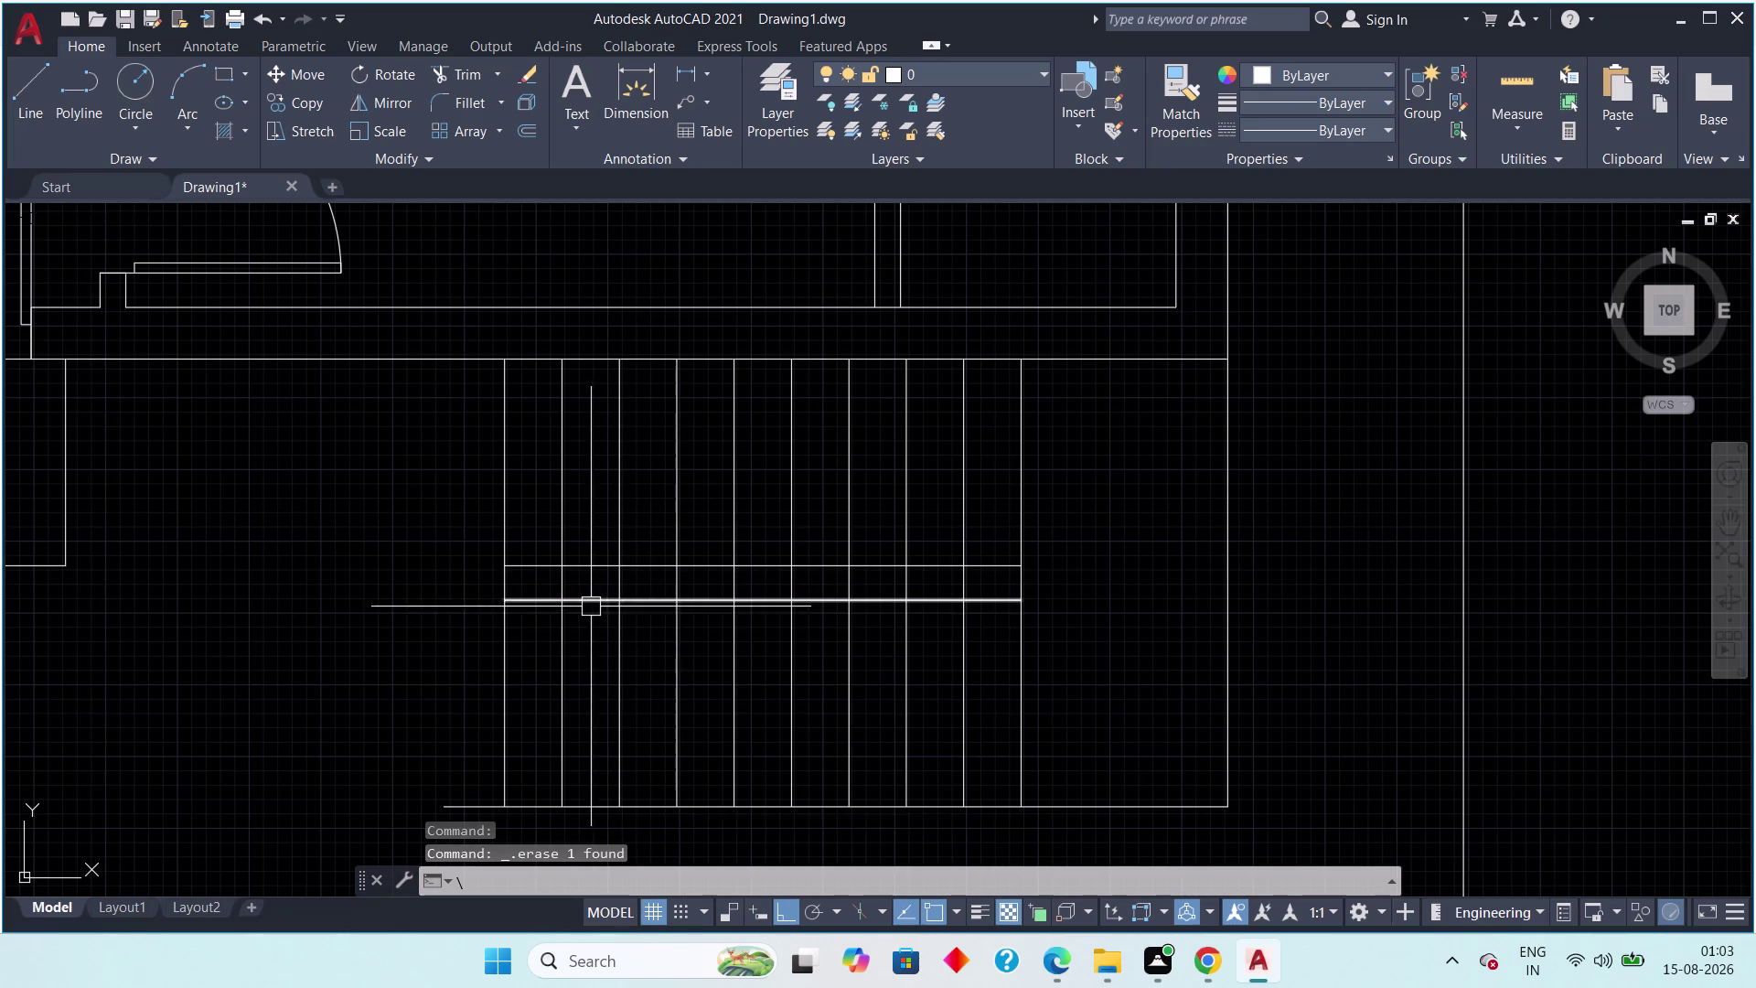
key(Escape)
key(Escape)
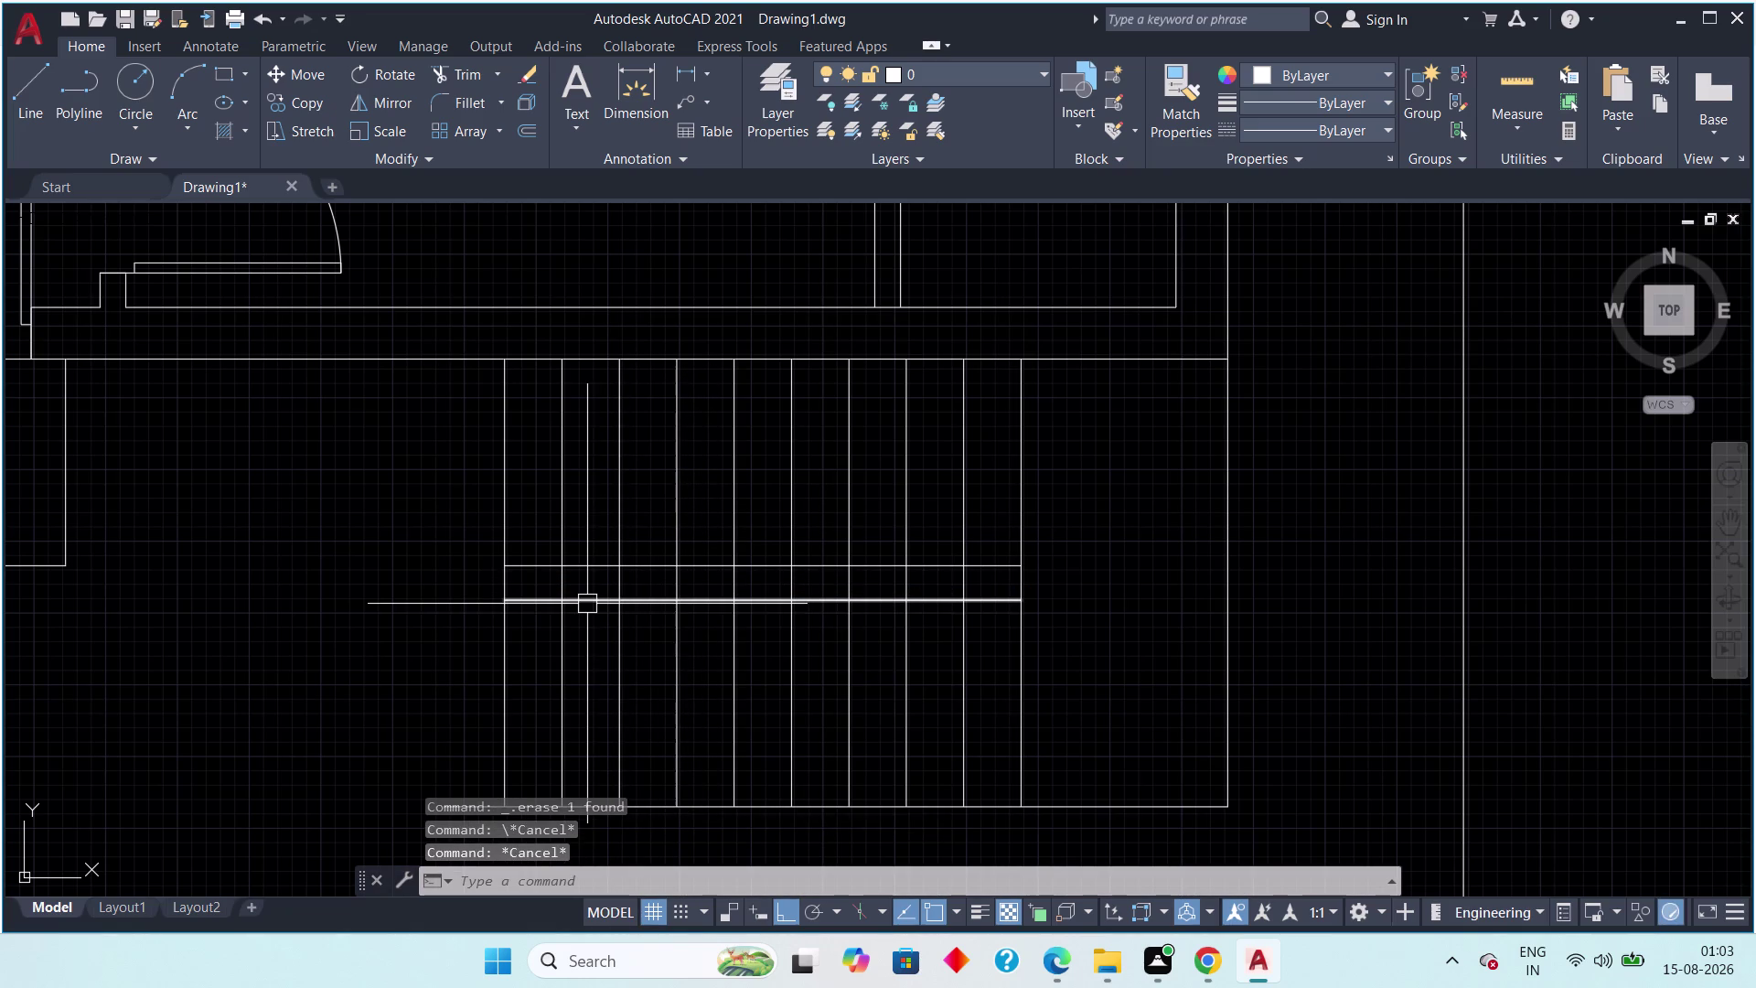
text(tr)
key(space)
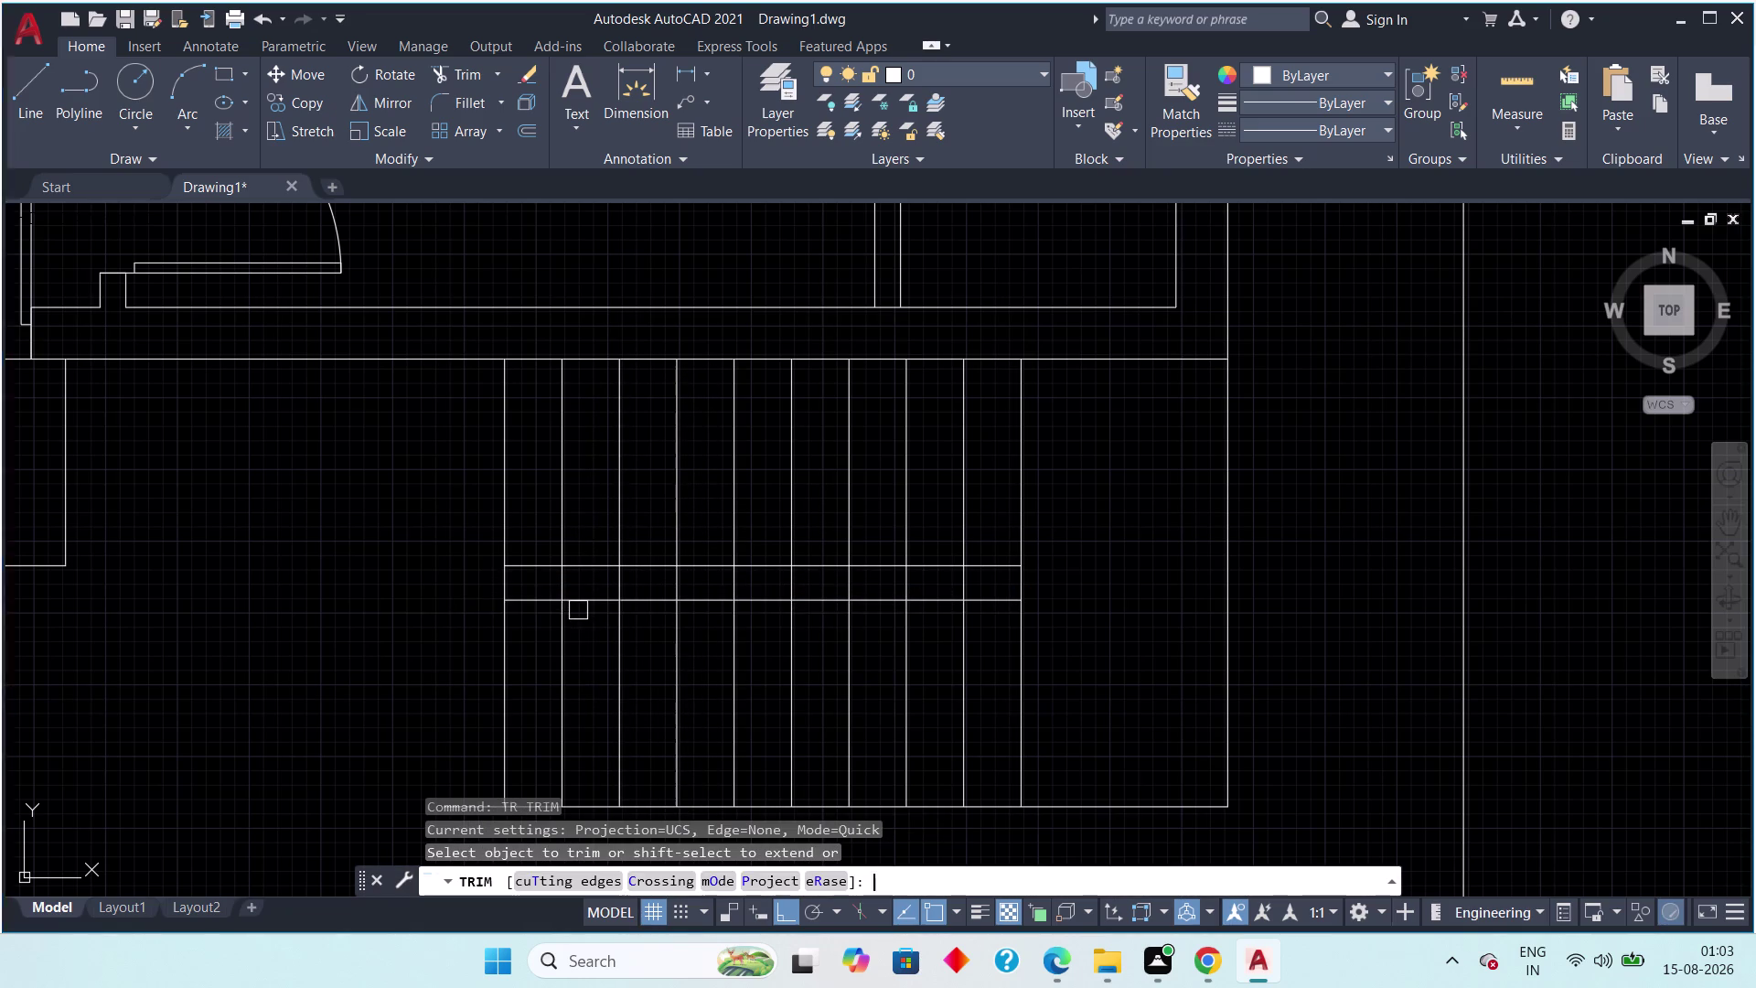
Trim away the tread line segments crossing the landing.
scroll(up, 3)
click(485, 585)
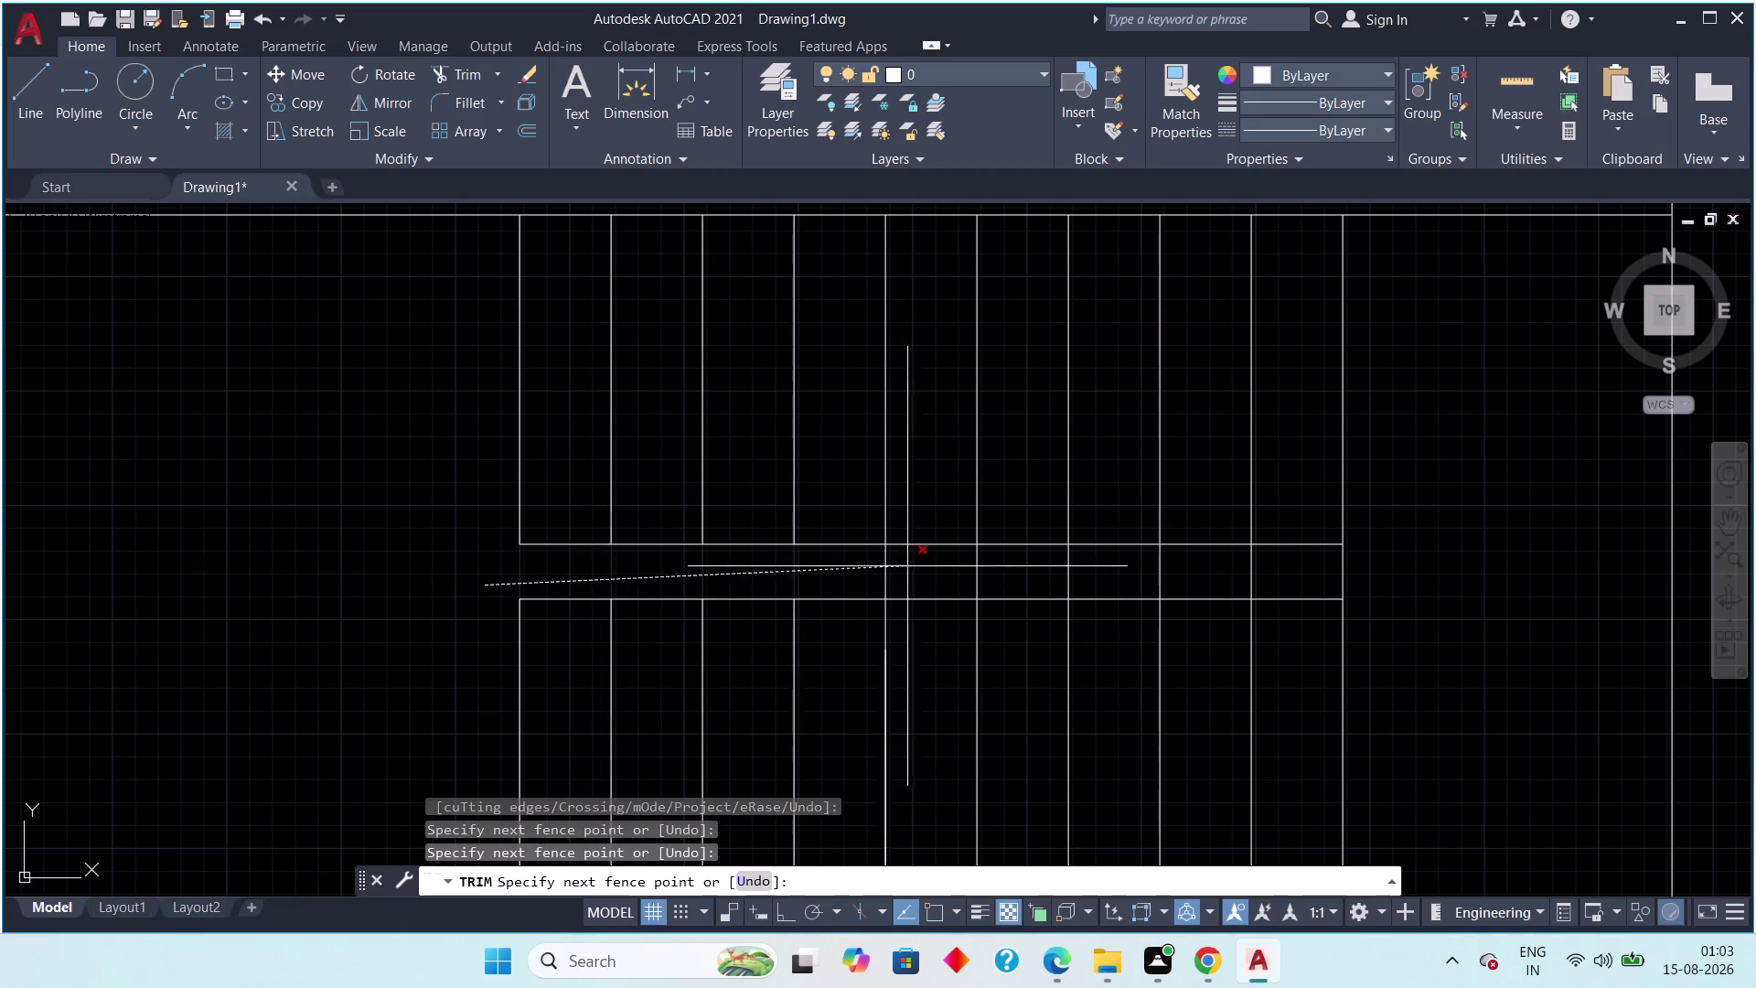
click(1284, 573)
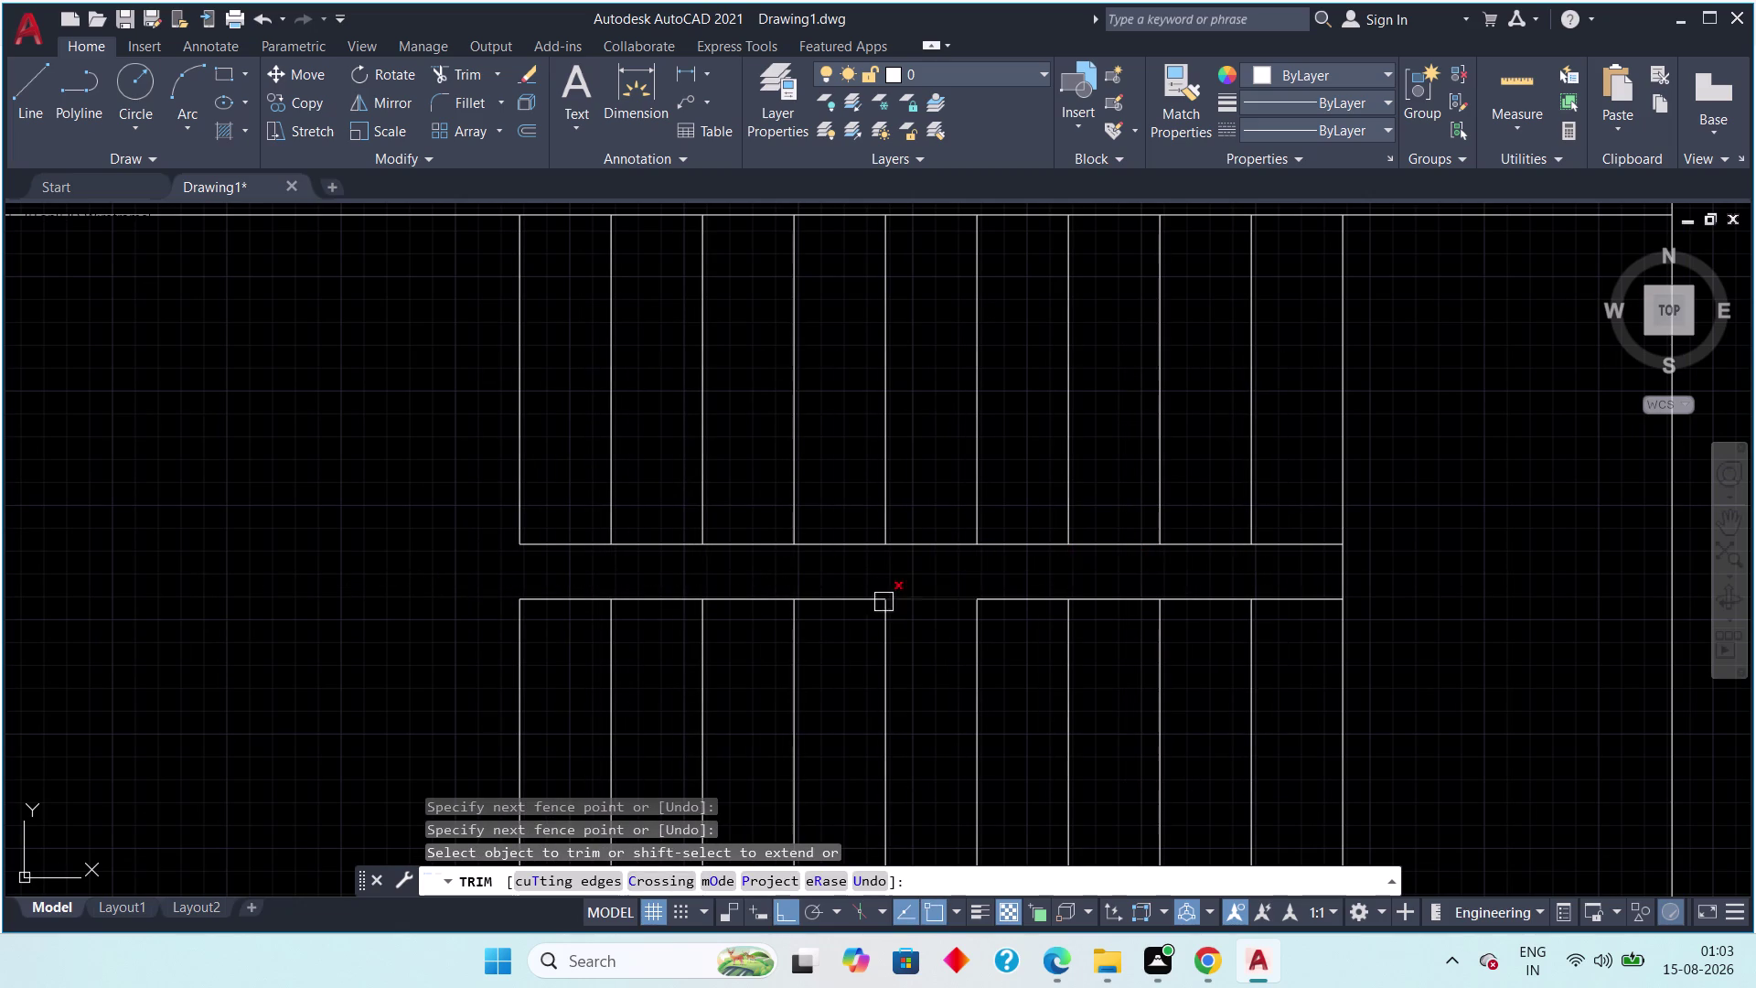
click(541, 546)
click(519, 505)
scroll(down, 3)
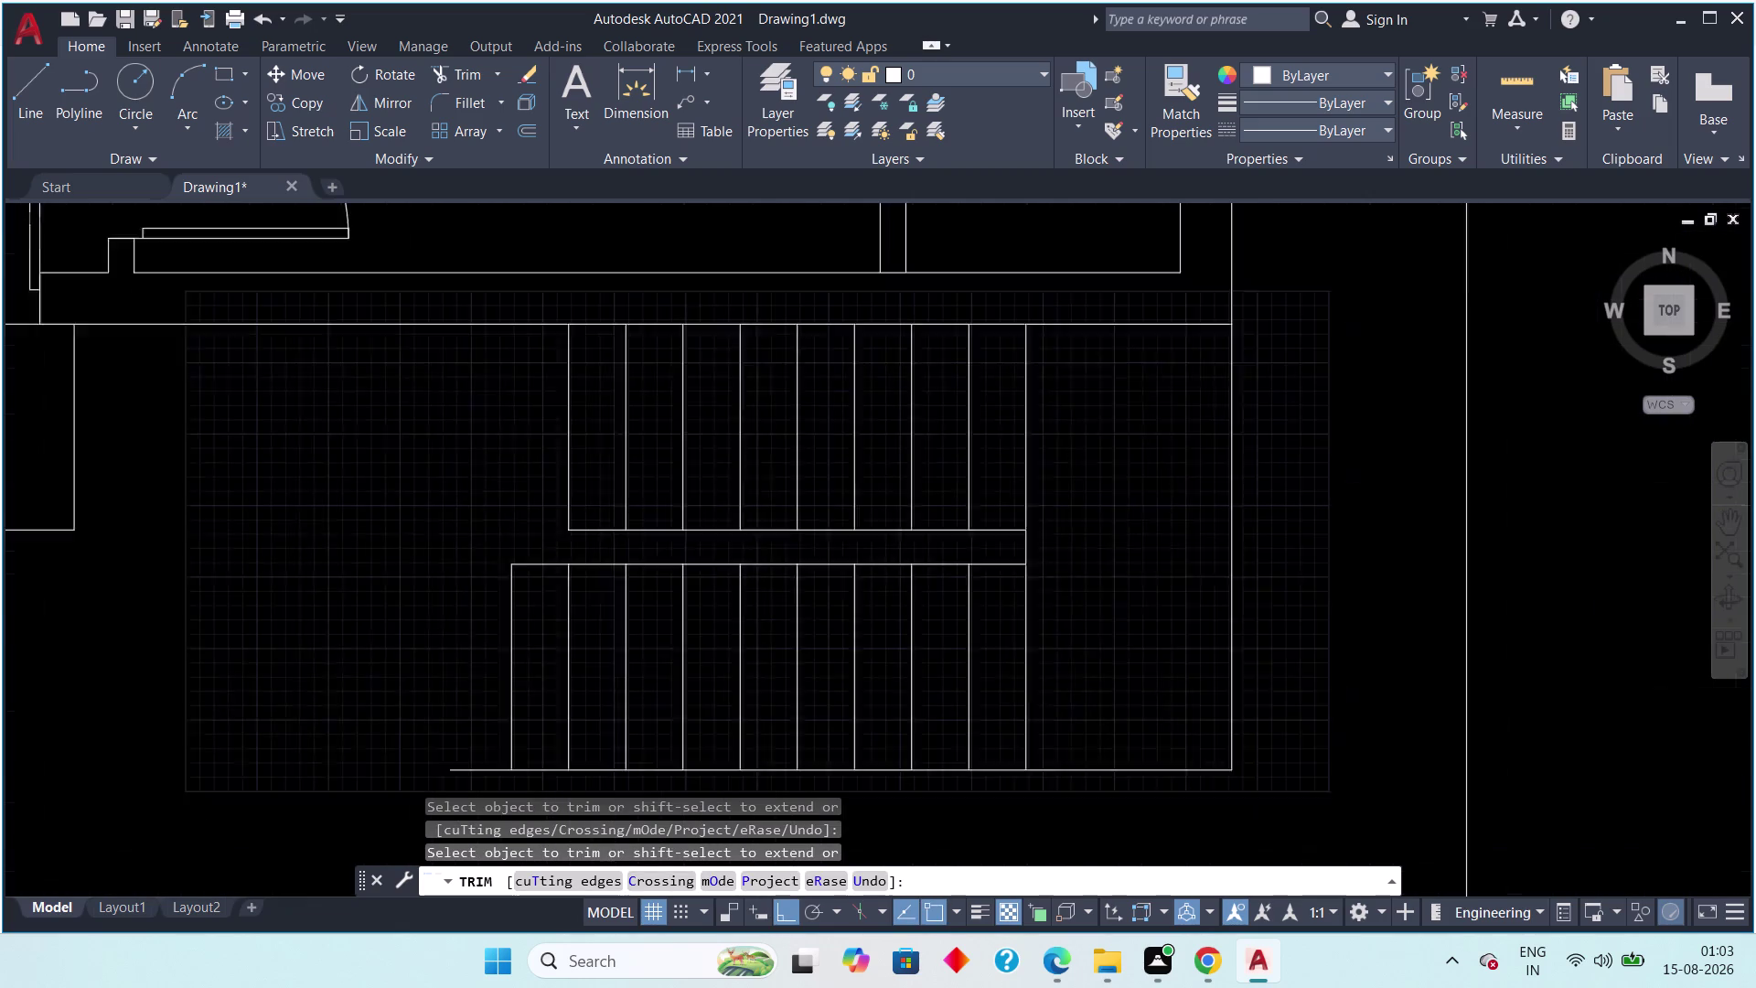
scroll(down, 3)
key(Escape)
key(Escape)
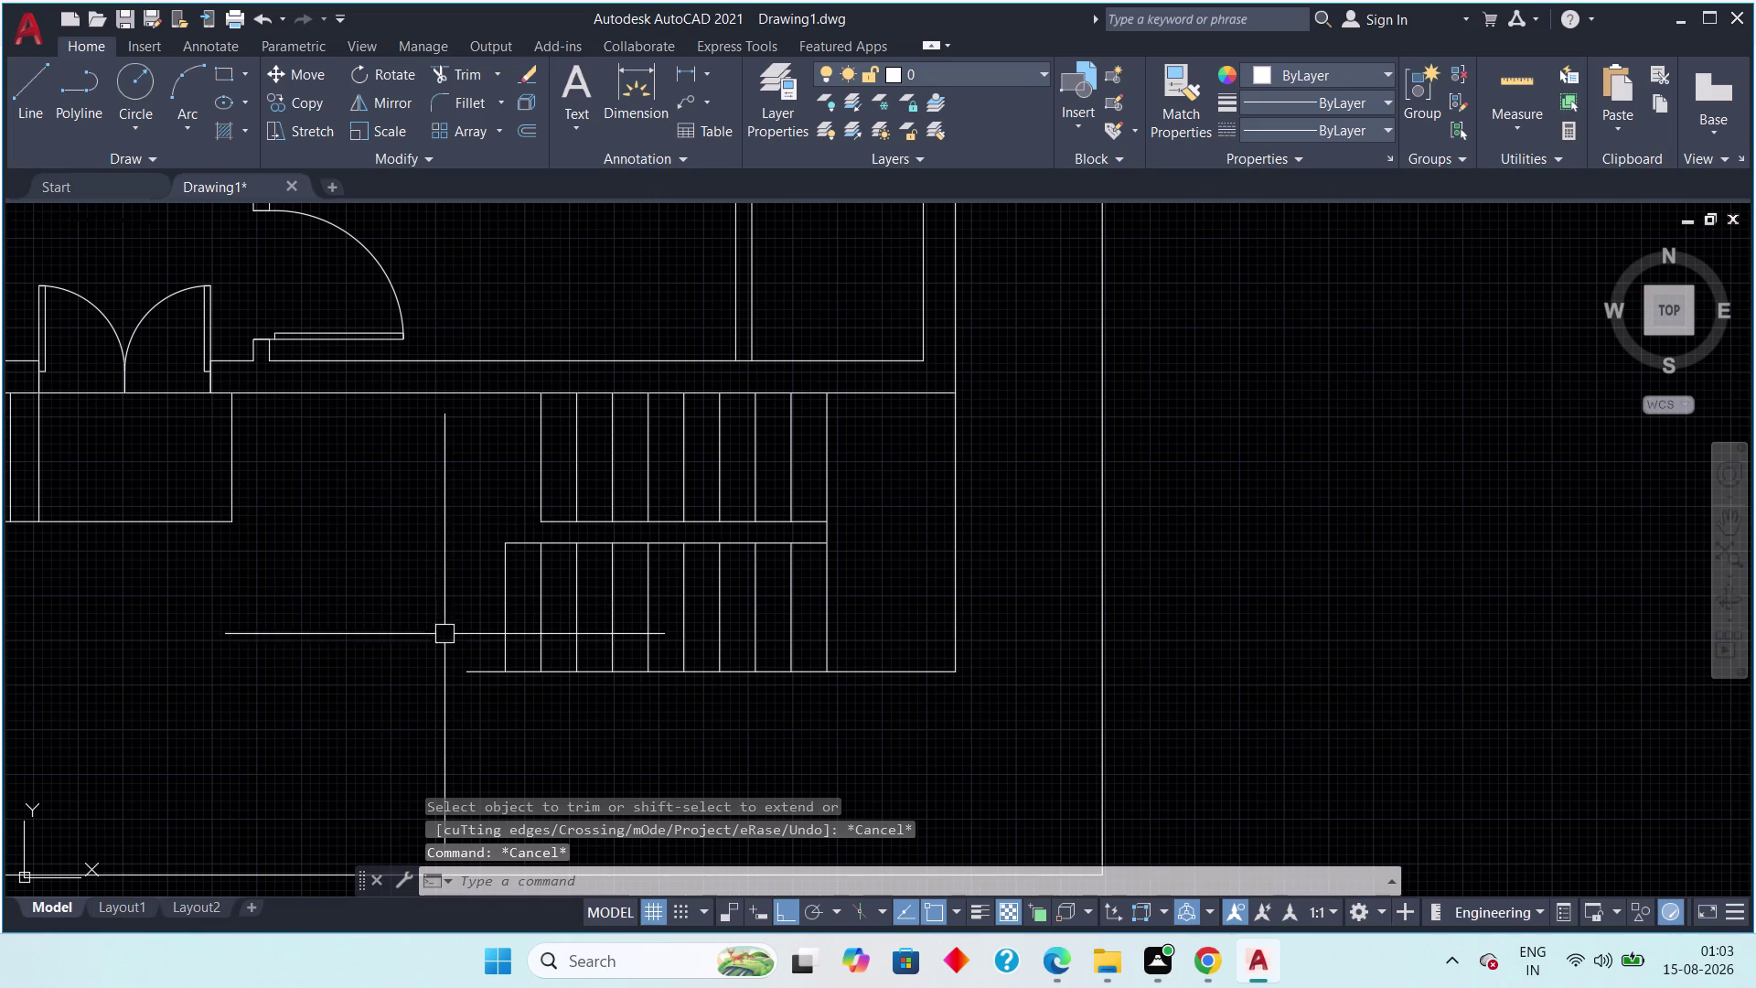
Stretch the bottom staircase line's end to the staircase edge.
click(477, 674)
click(469, 669)
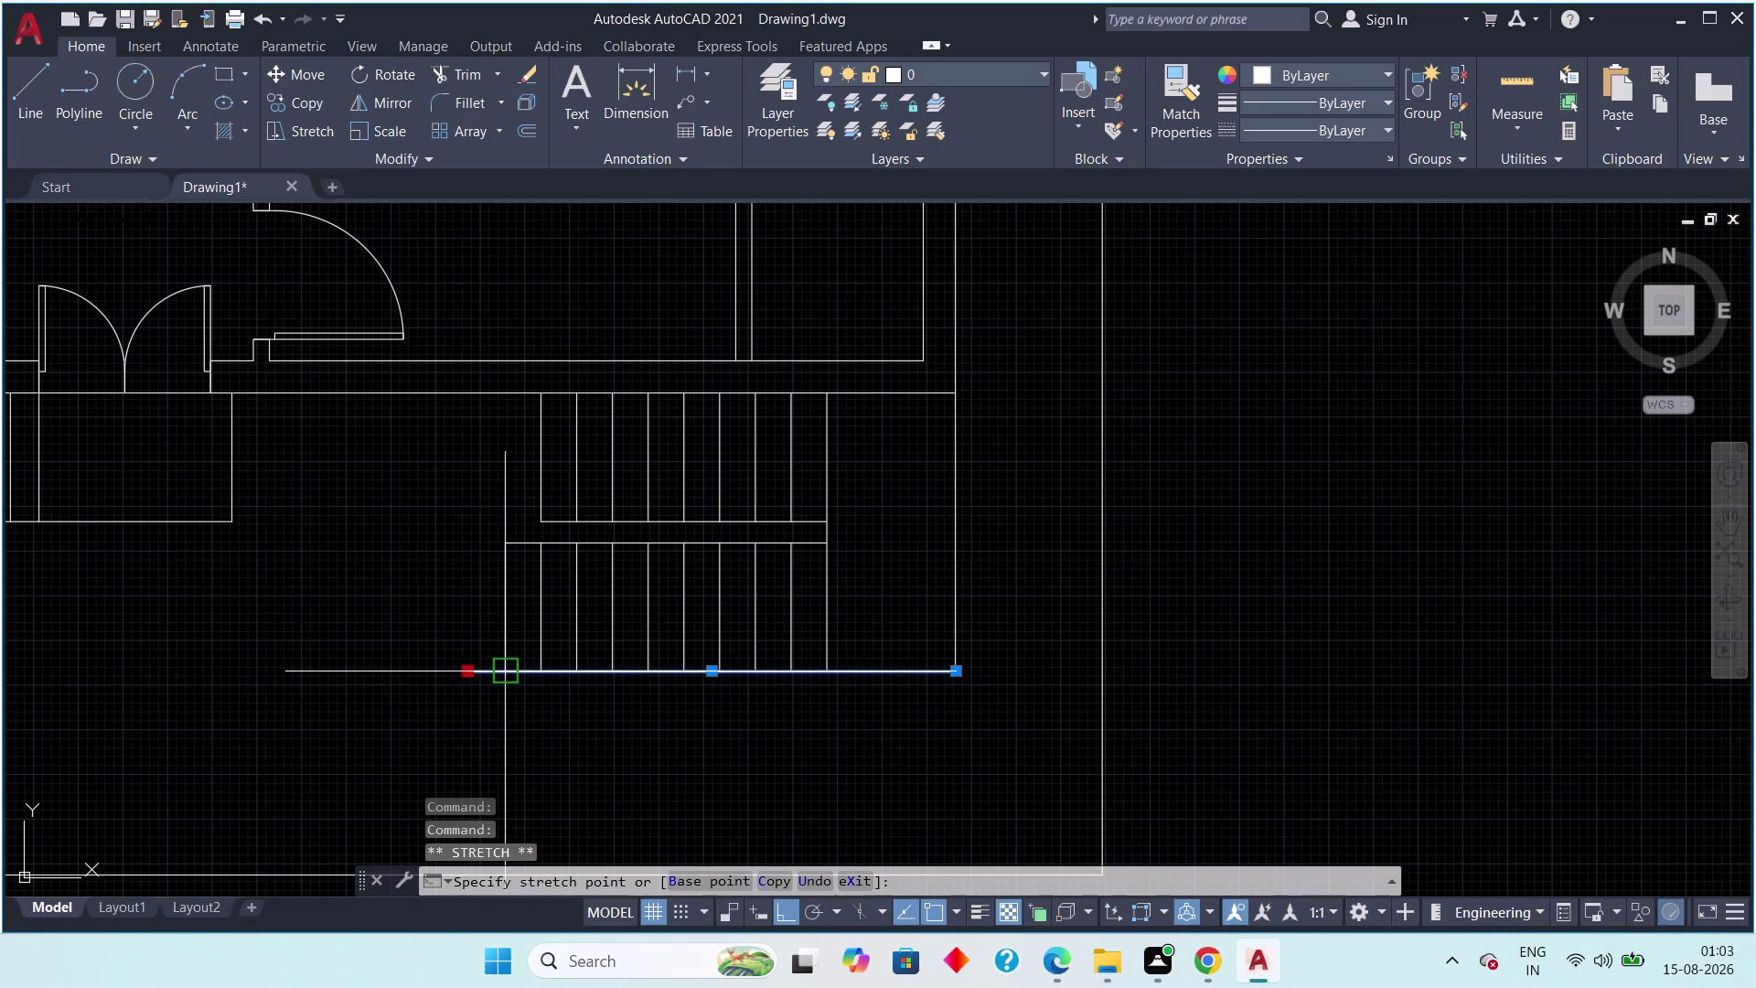
click(515, 669)
key(Escape)
scroll(down, 3)
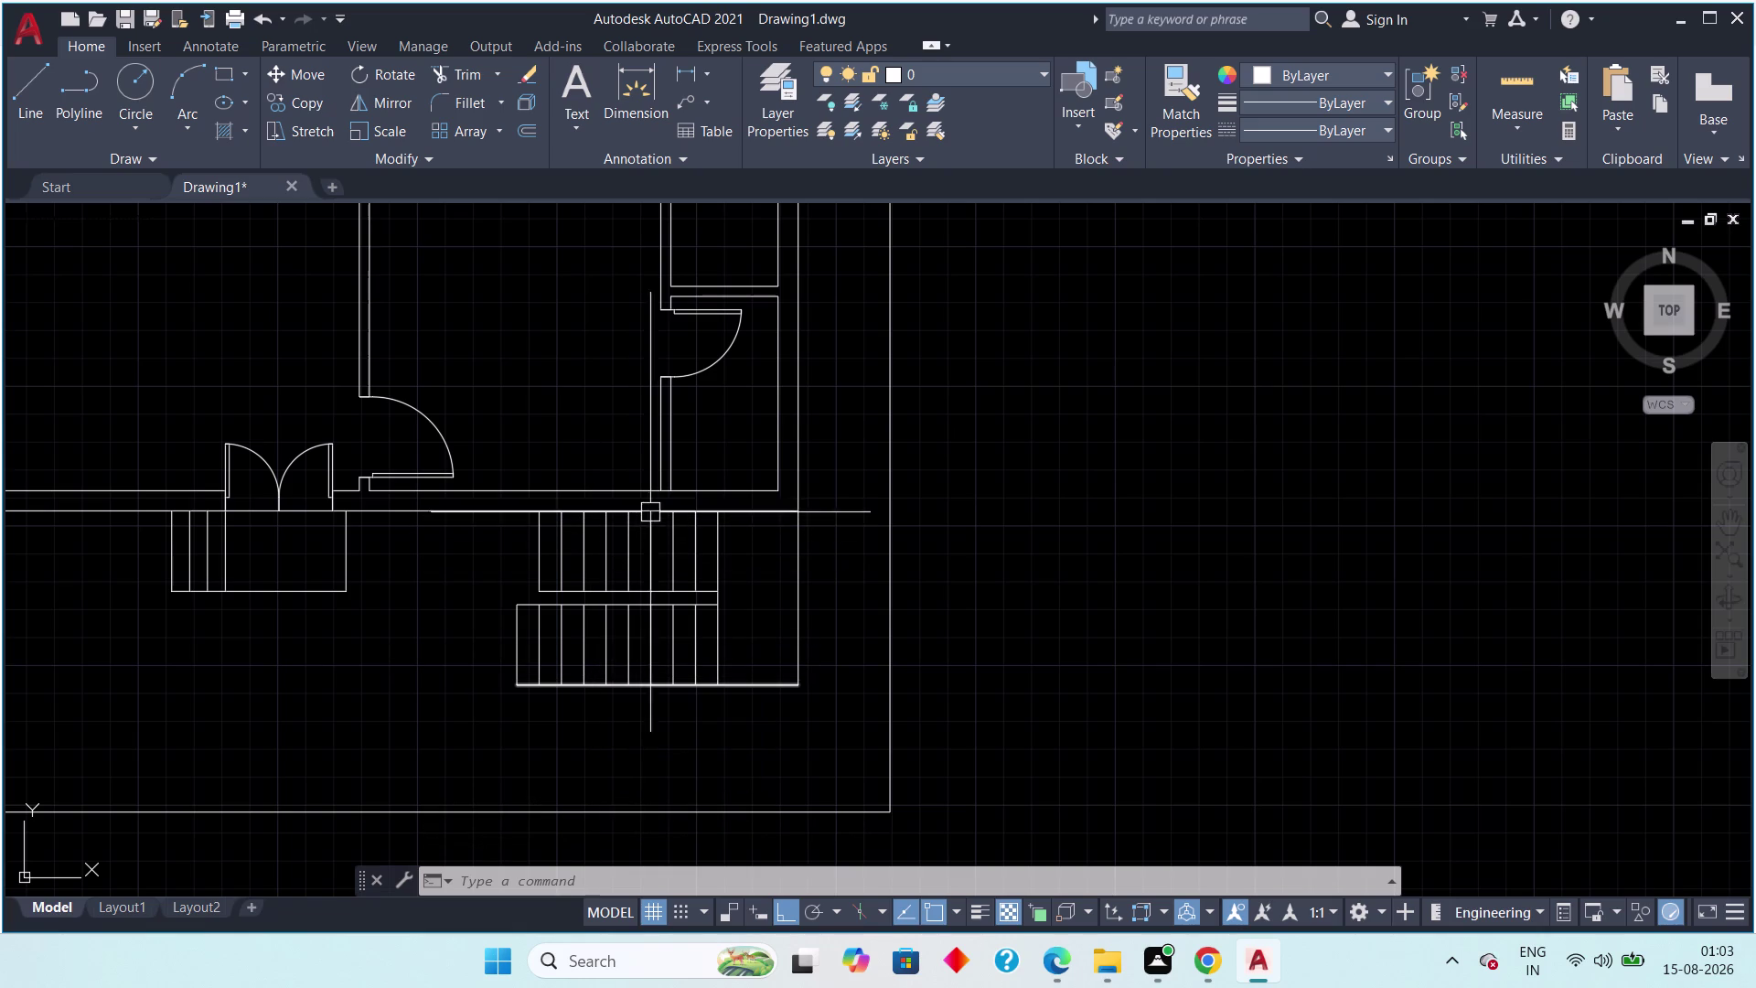
click(36, 82)
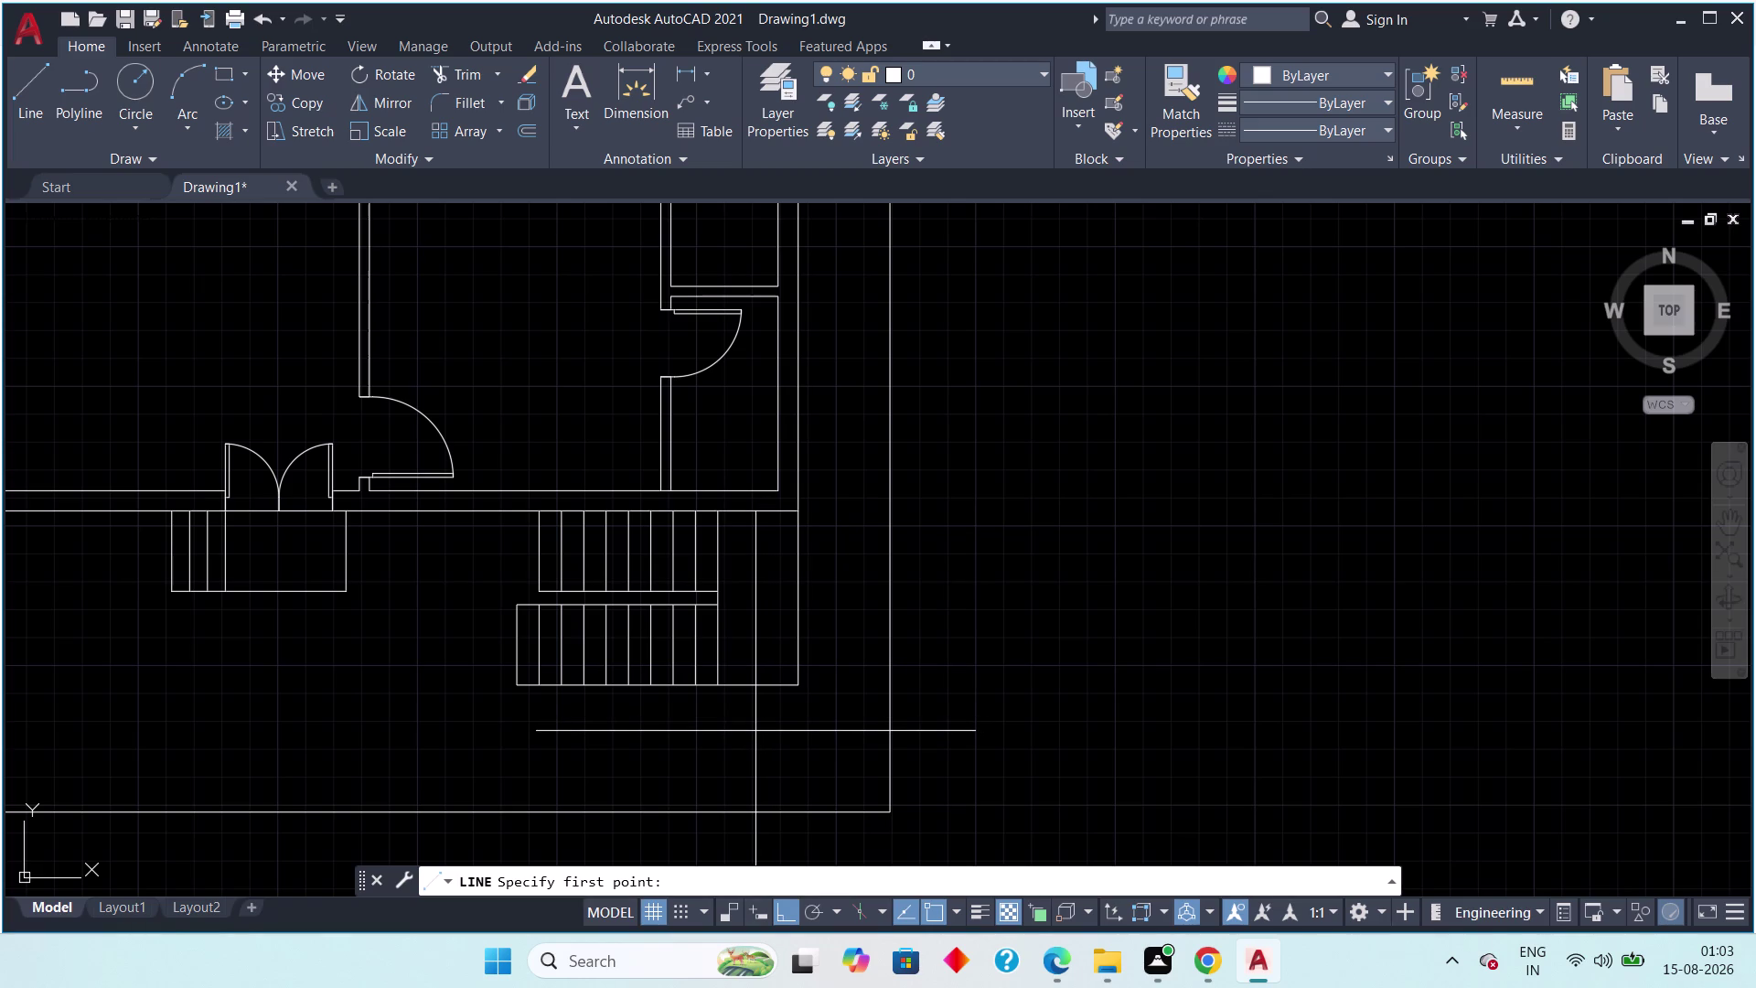
key(Escape)
key(Escape)
scroll(up, 3)
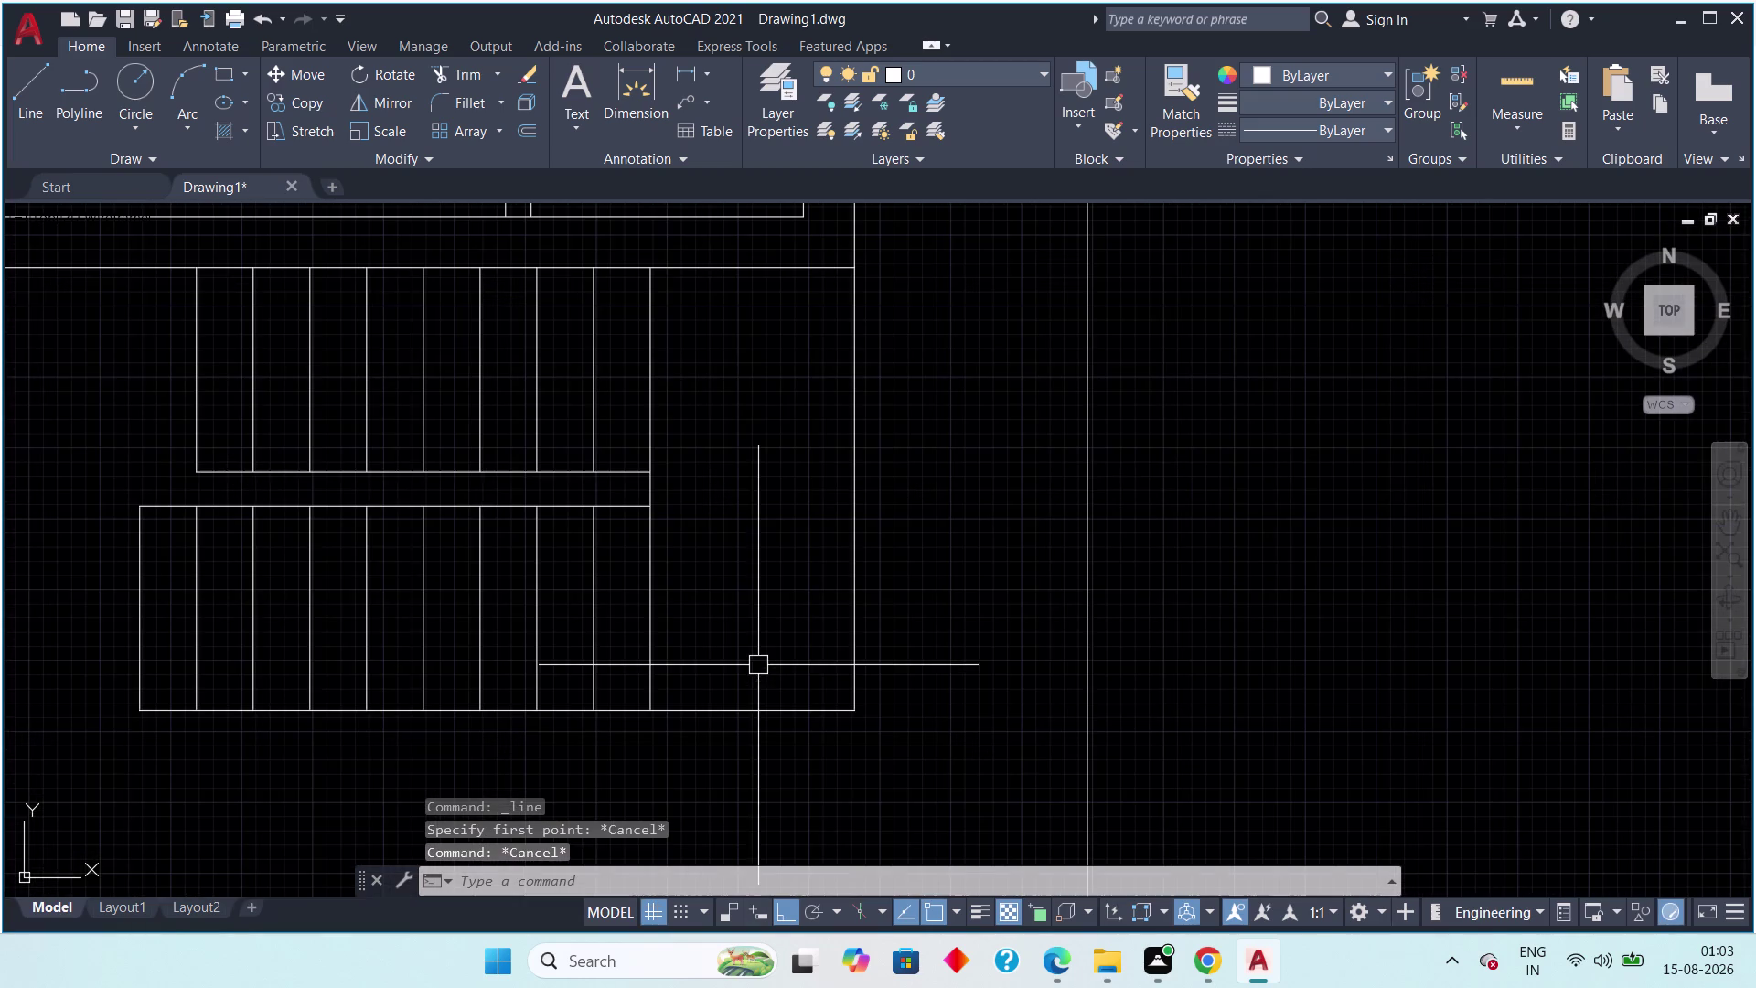
scroll(down, 3)
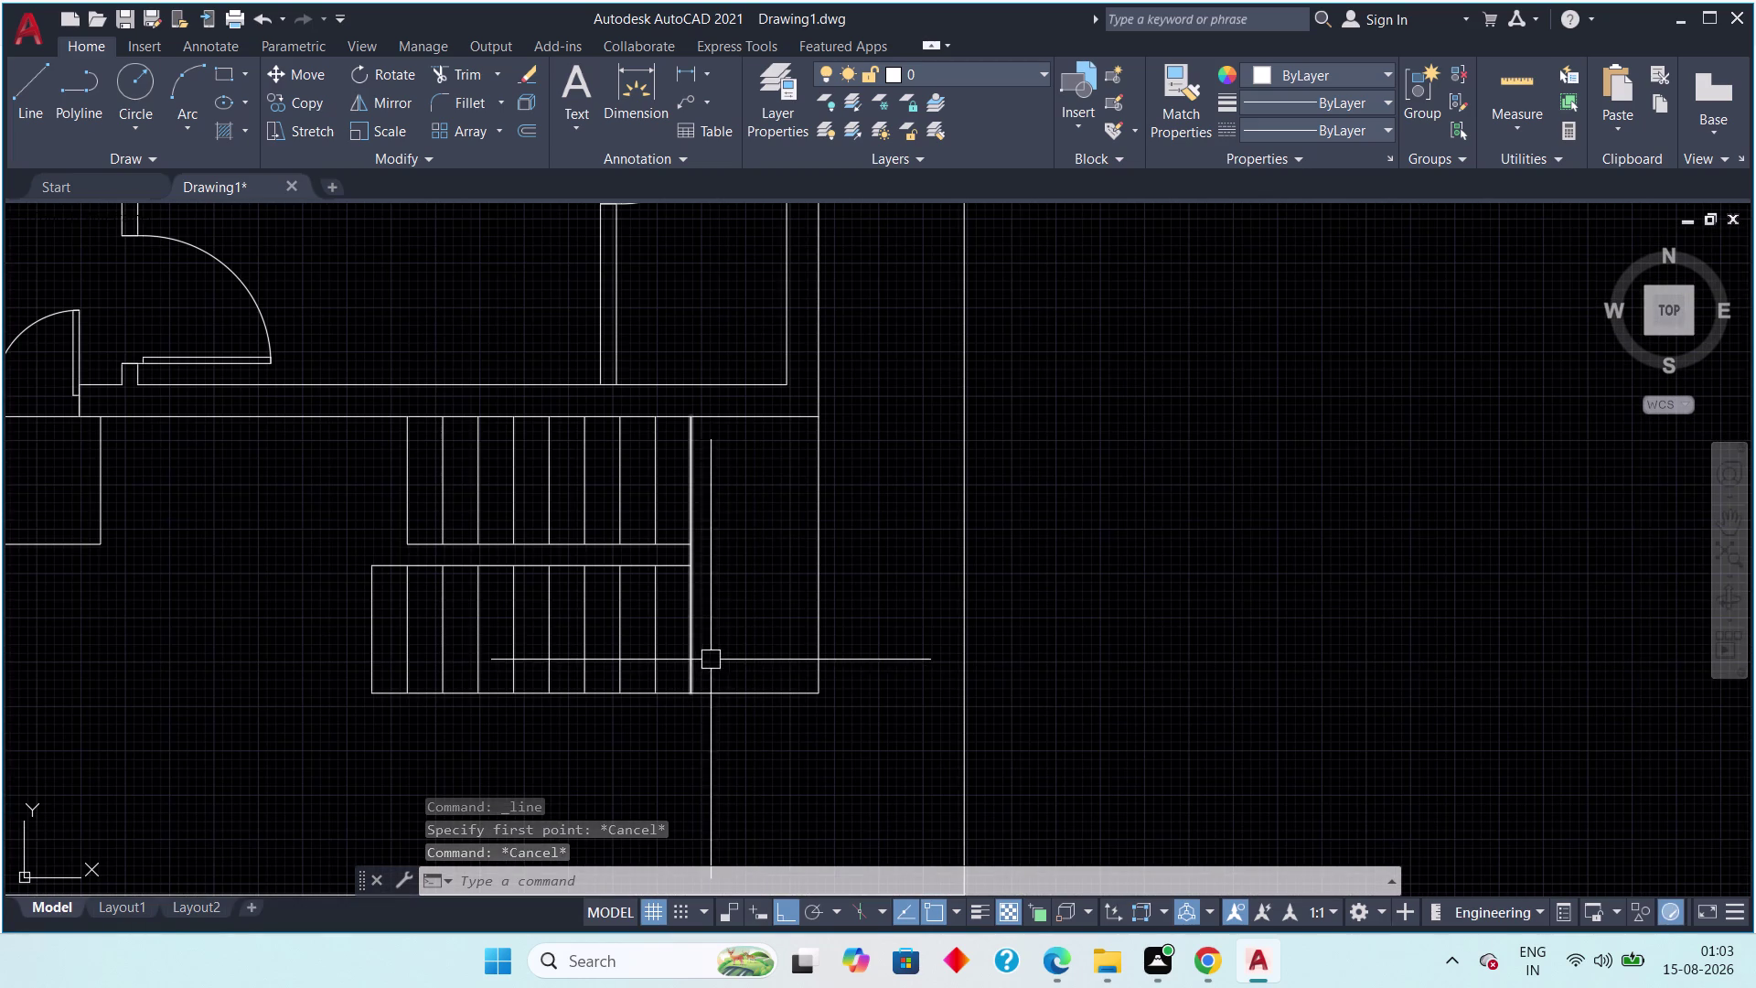
text(of)
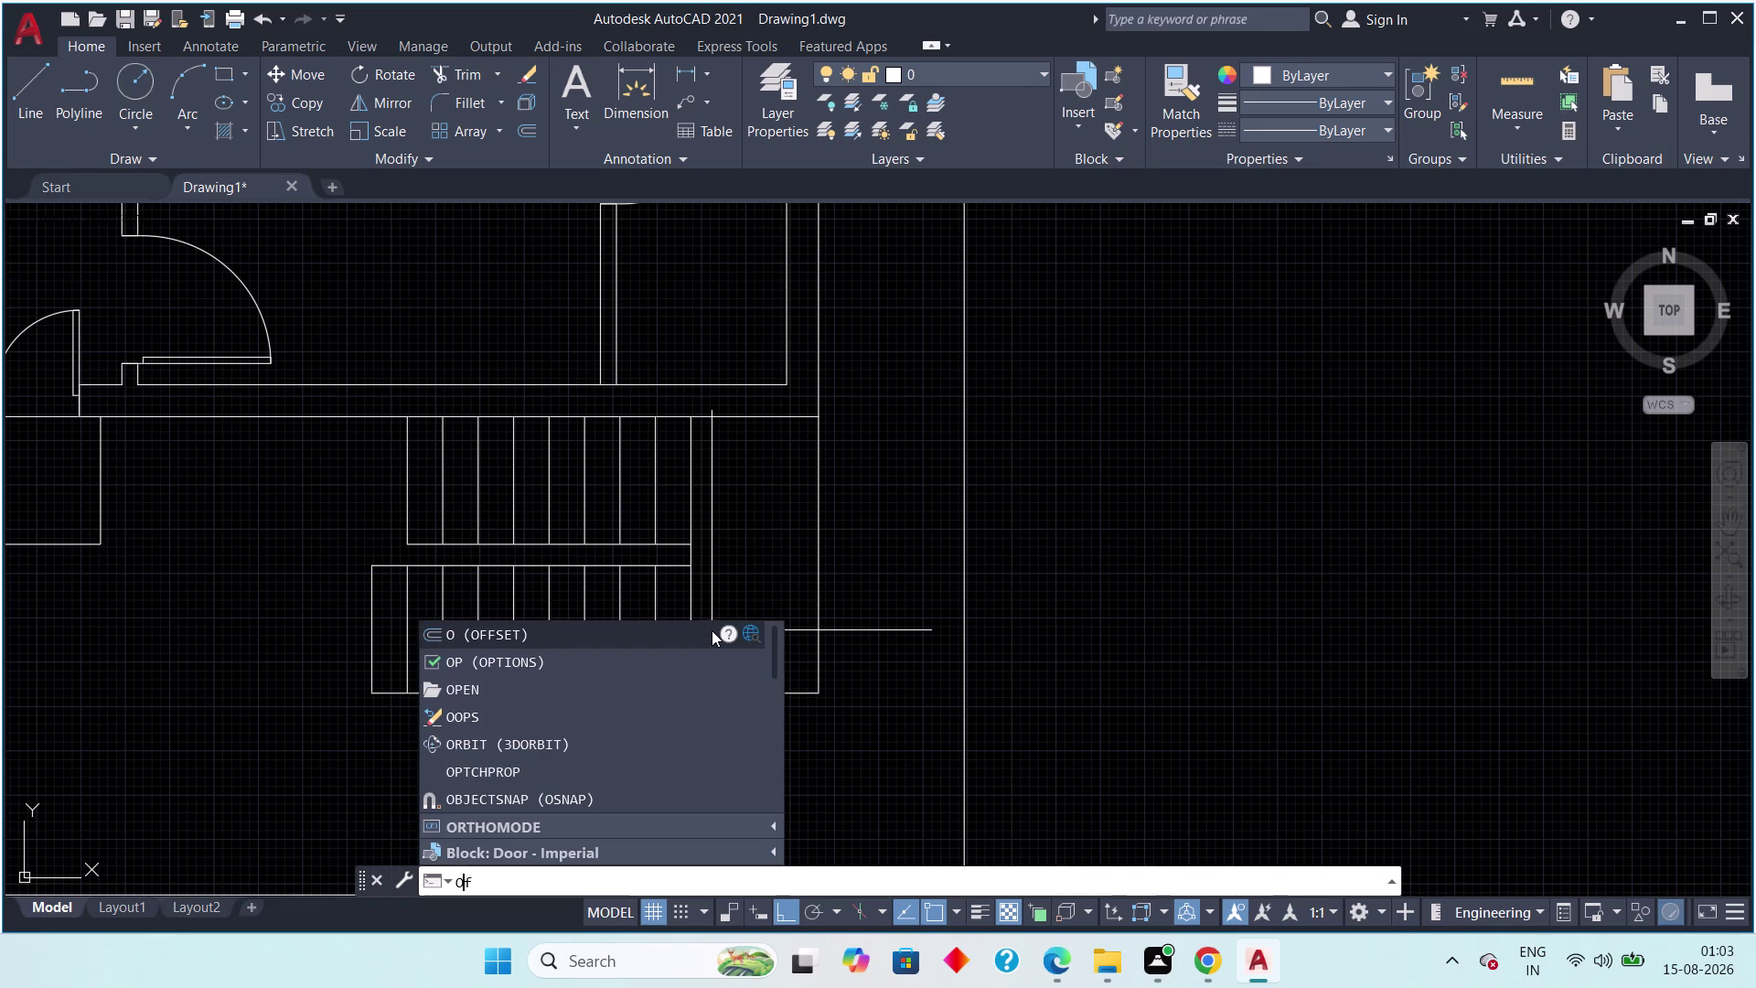
text(f)
key(space)
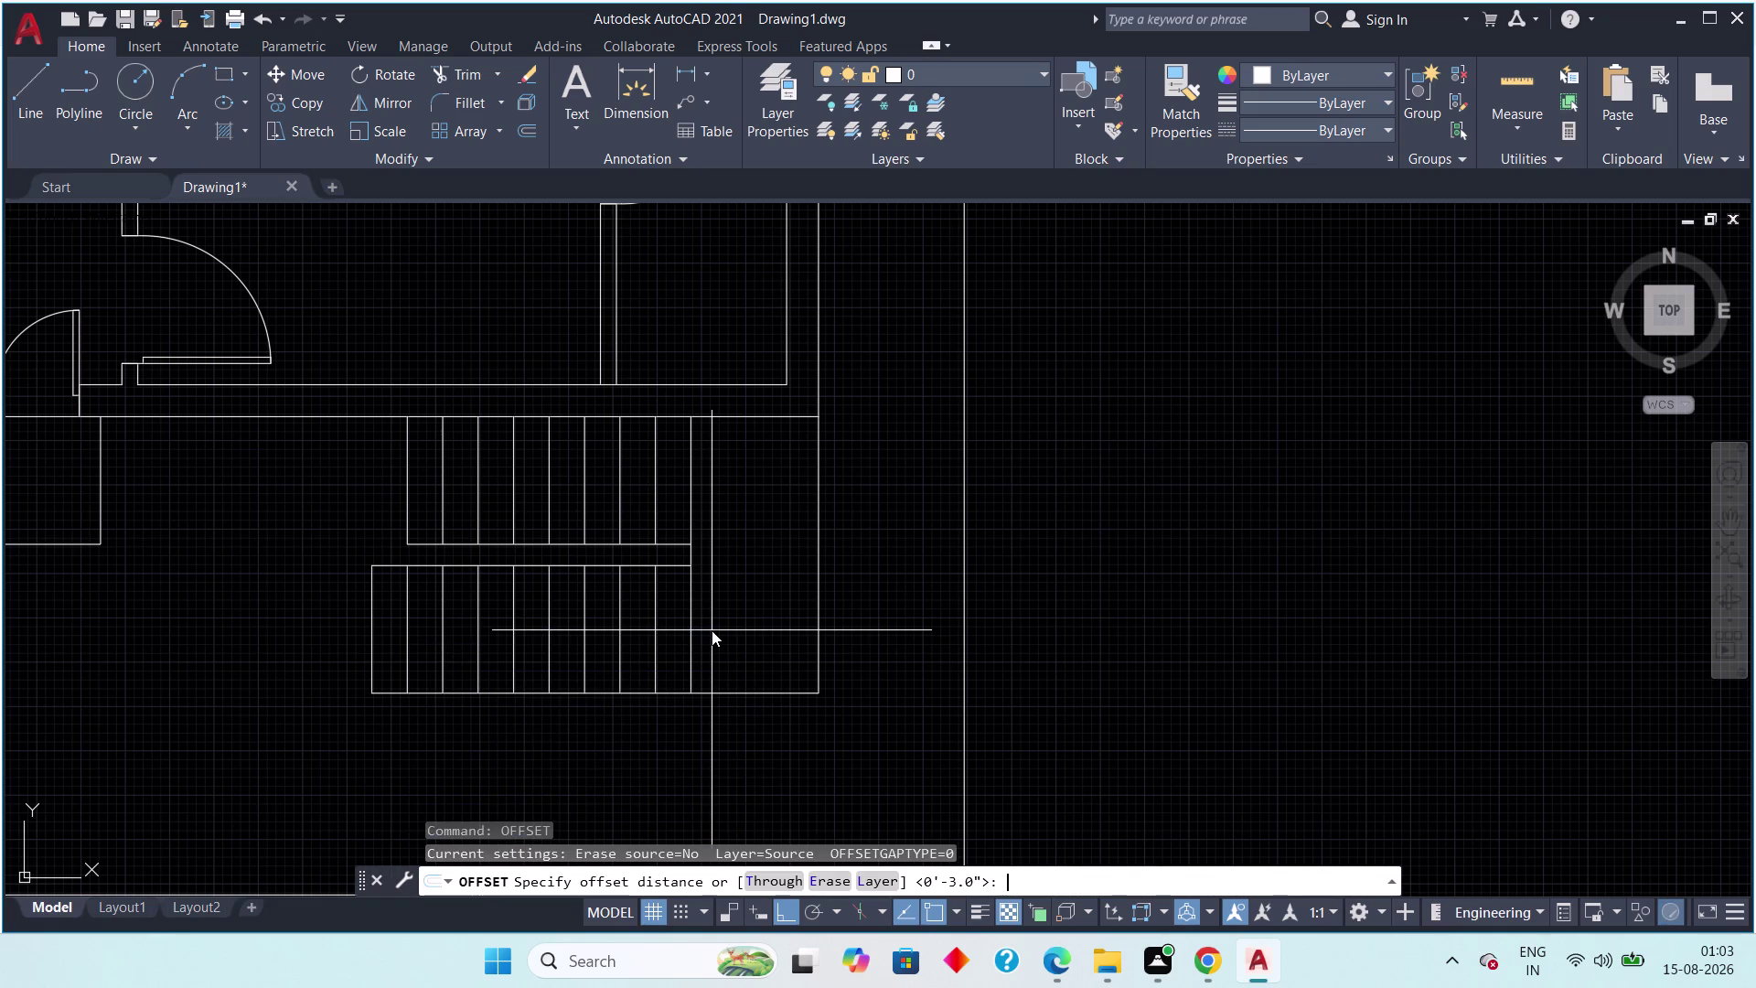
text(1'6)
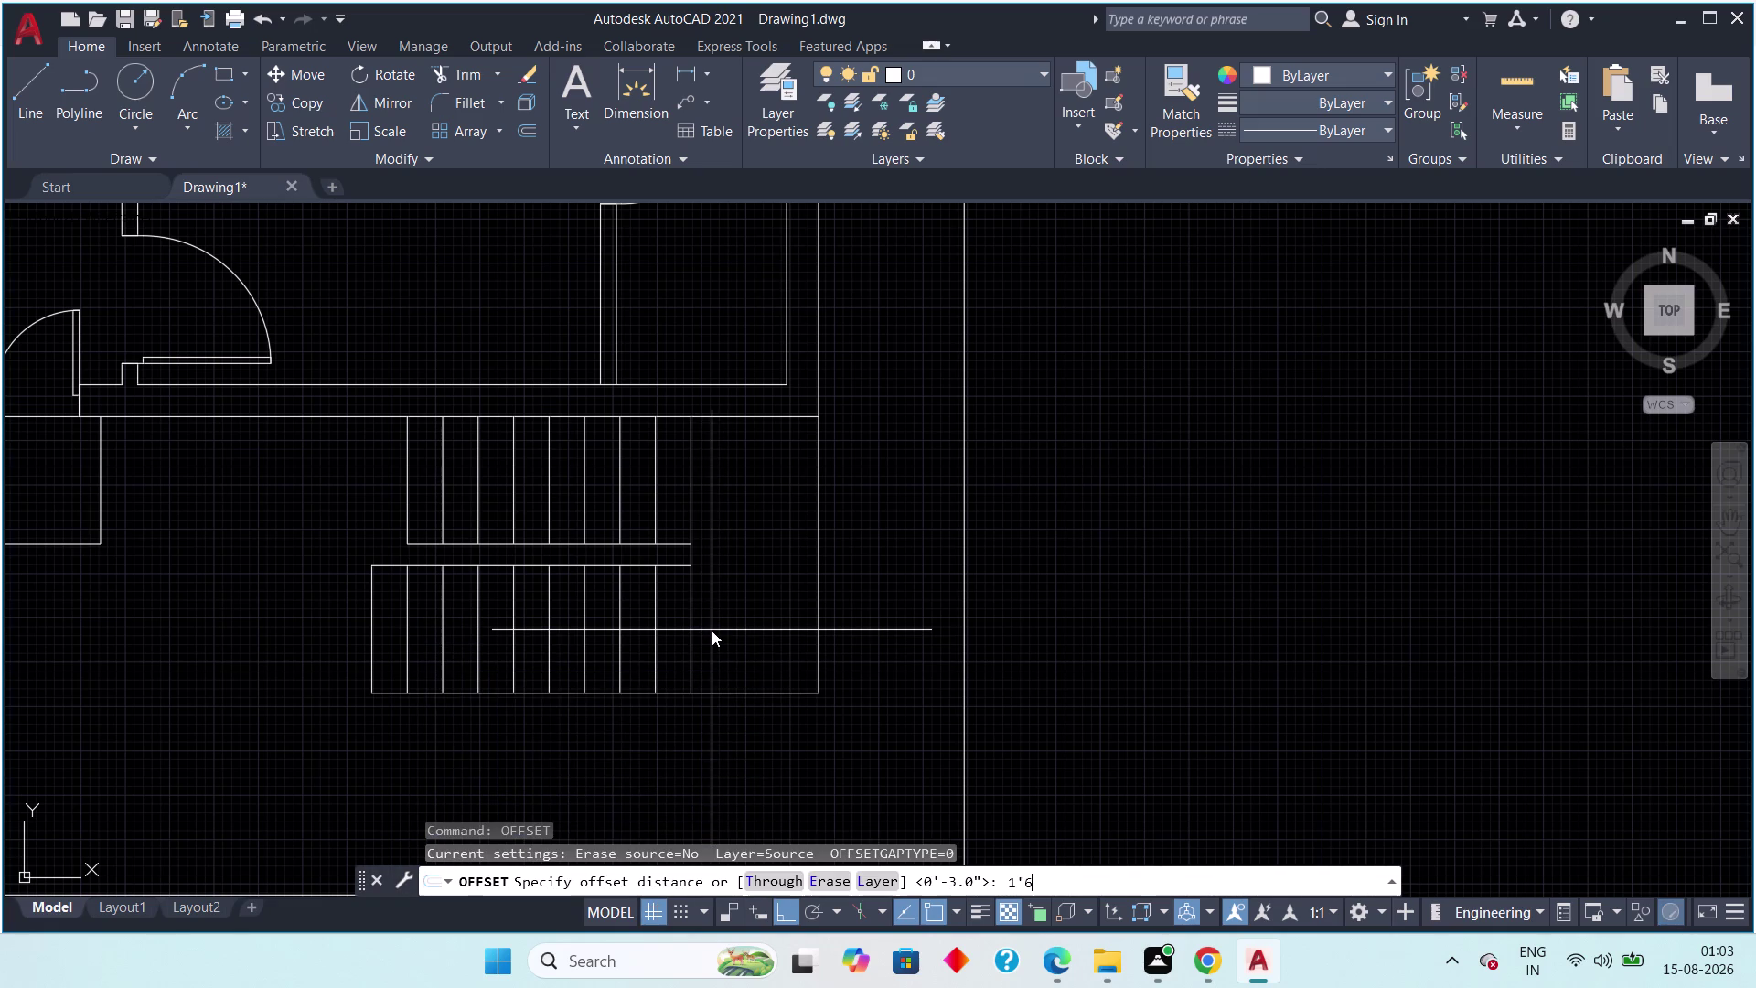
text(")
key(space)
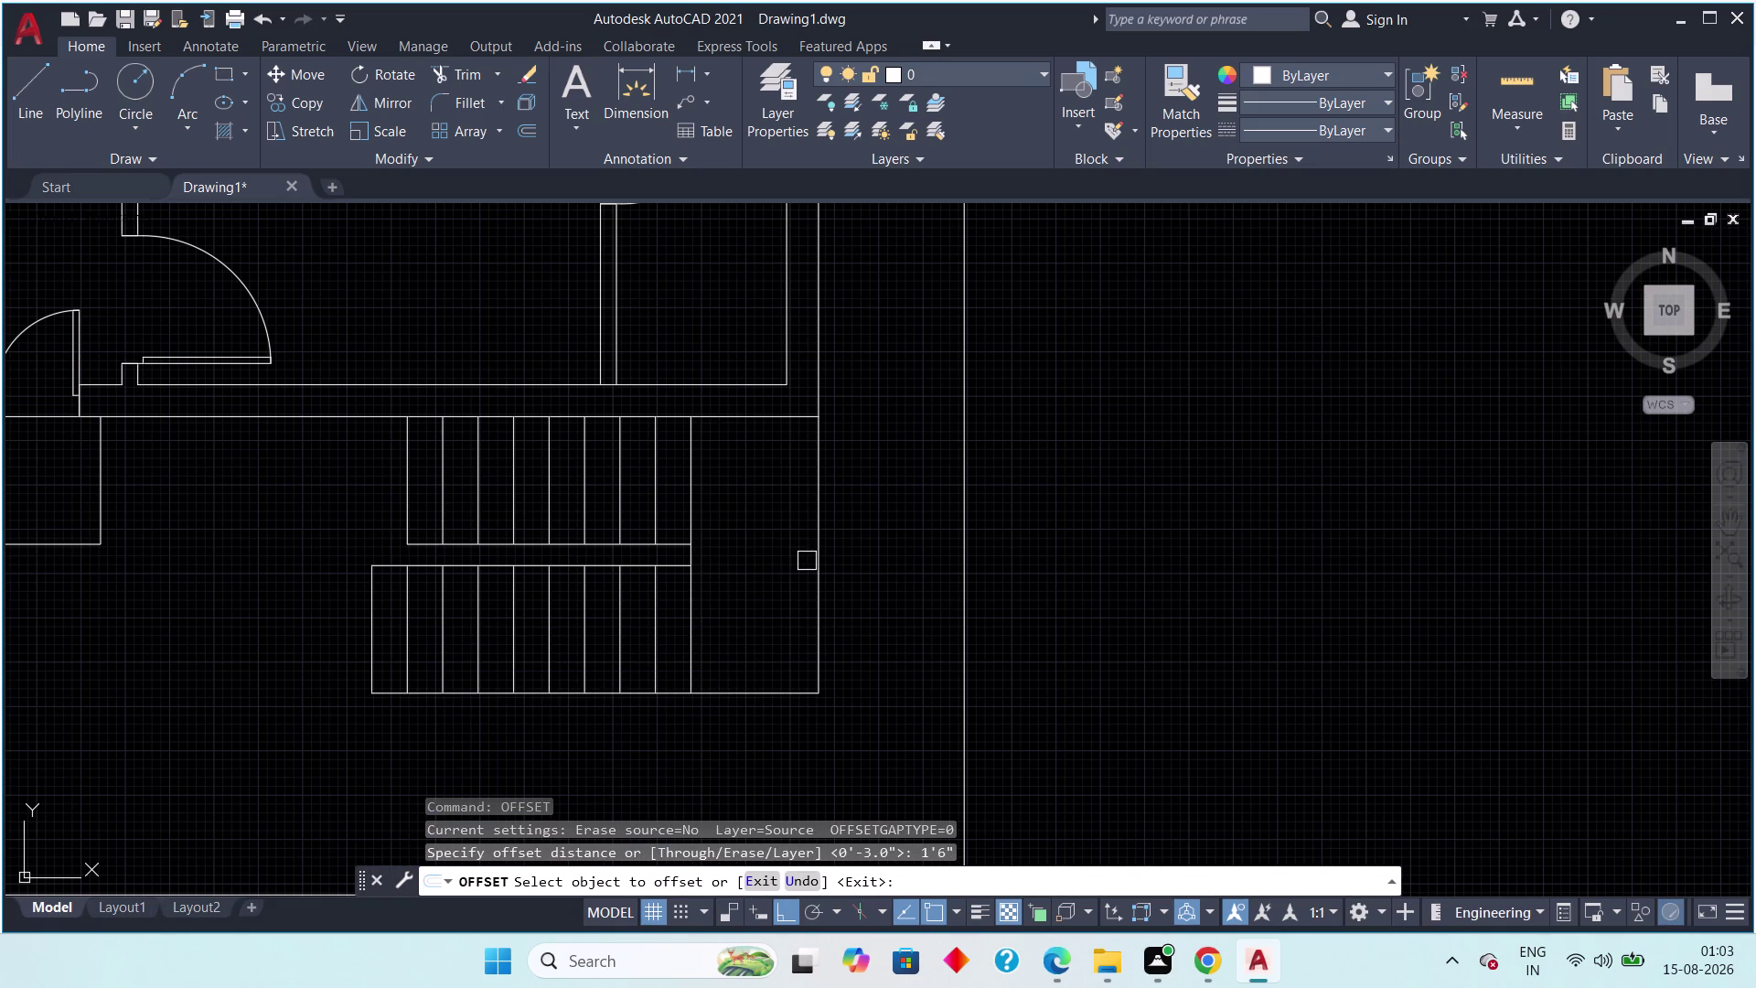
click(818, 561)
click(800, 575)
key(Escape)
key(Escape)
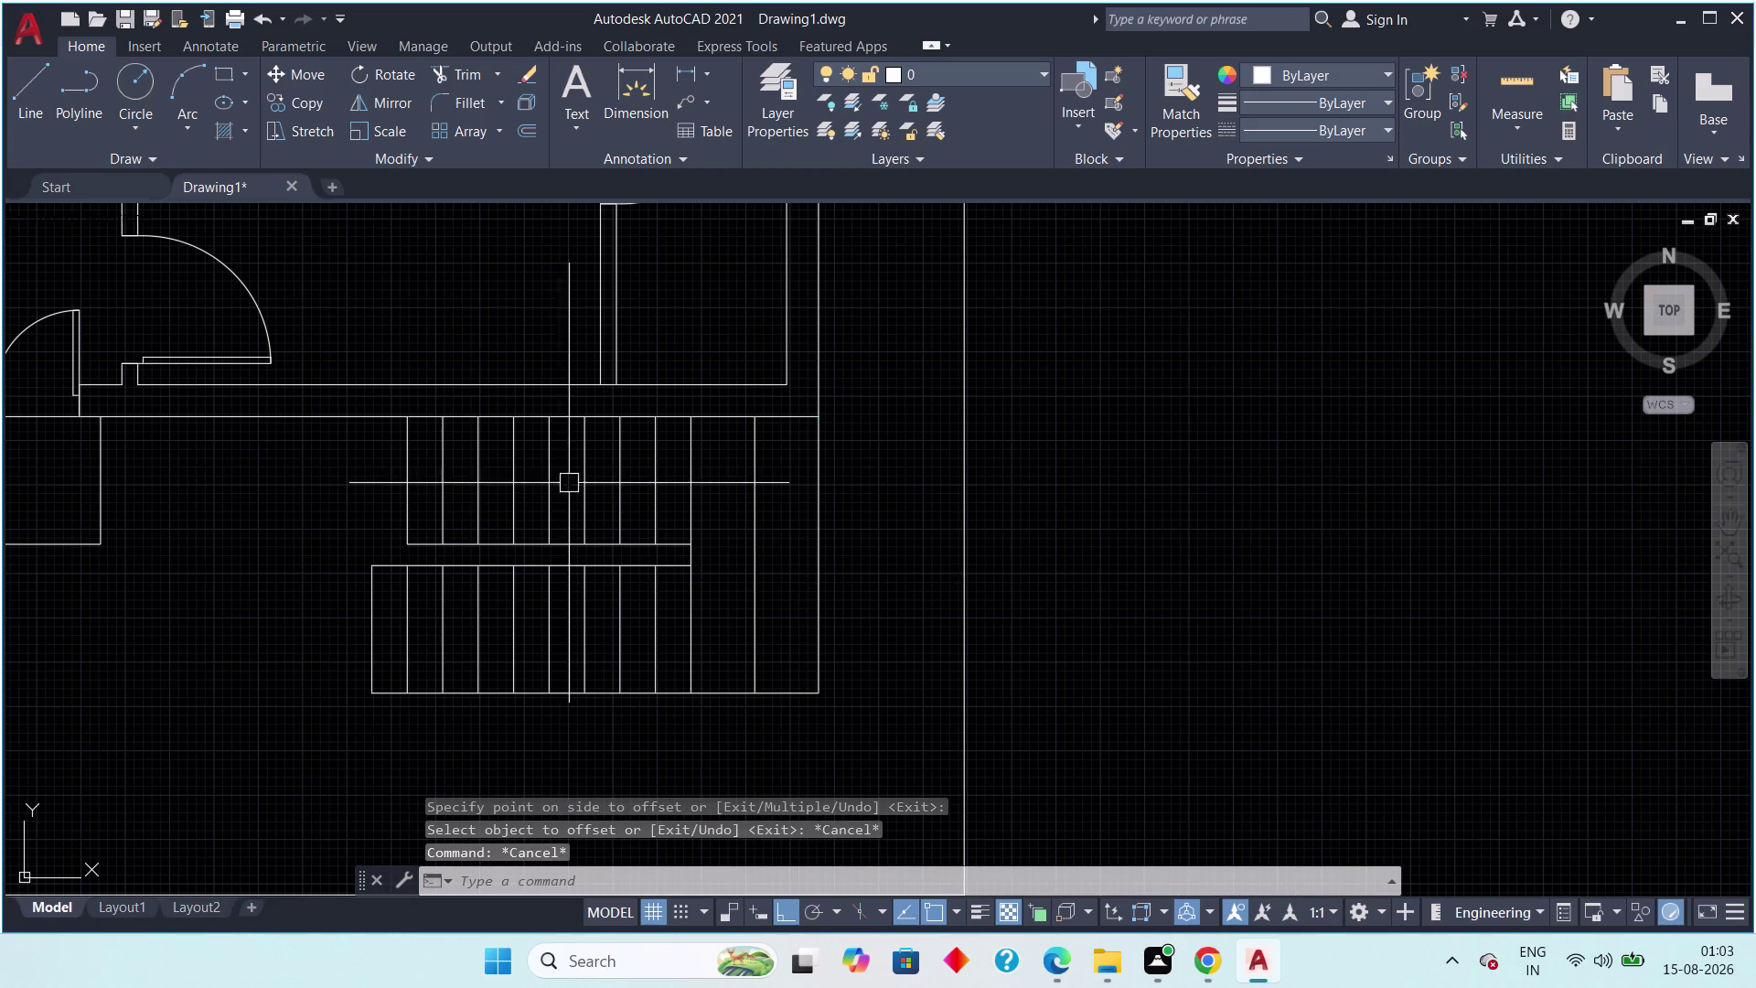
click(0, 87)
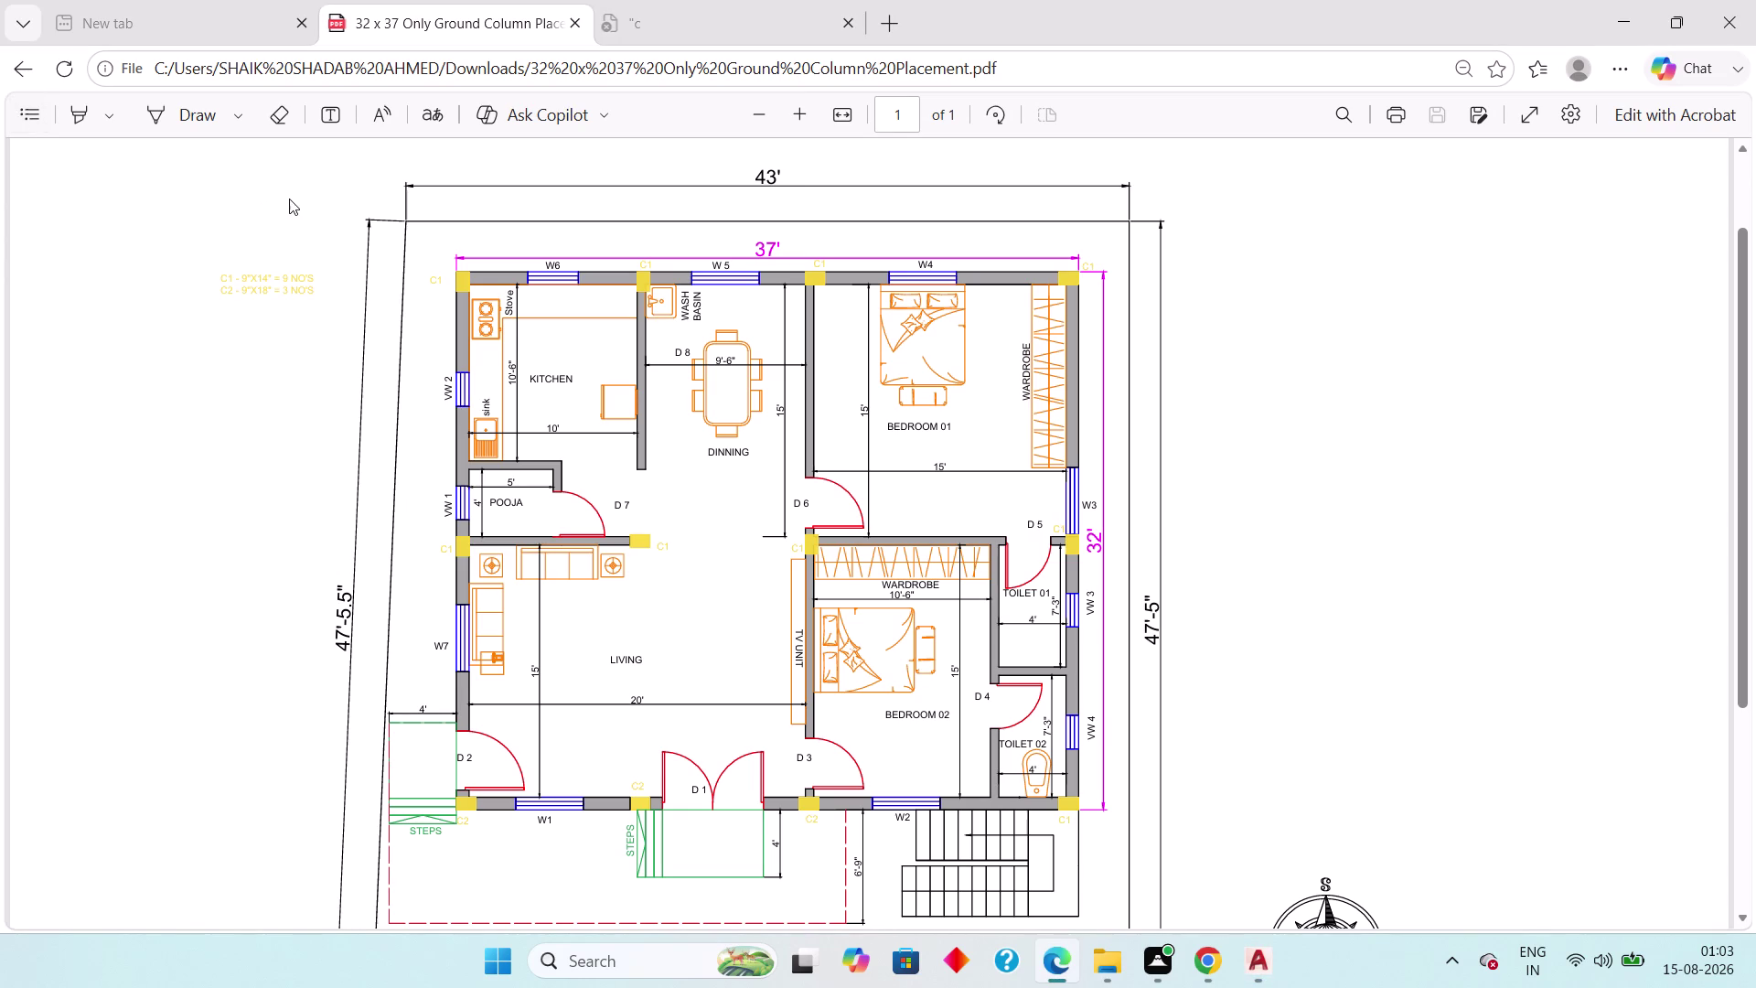
Close the new tab and the other extra Edge tab, then return to AutoCAD.
click(298, 20)
click(579, 19)
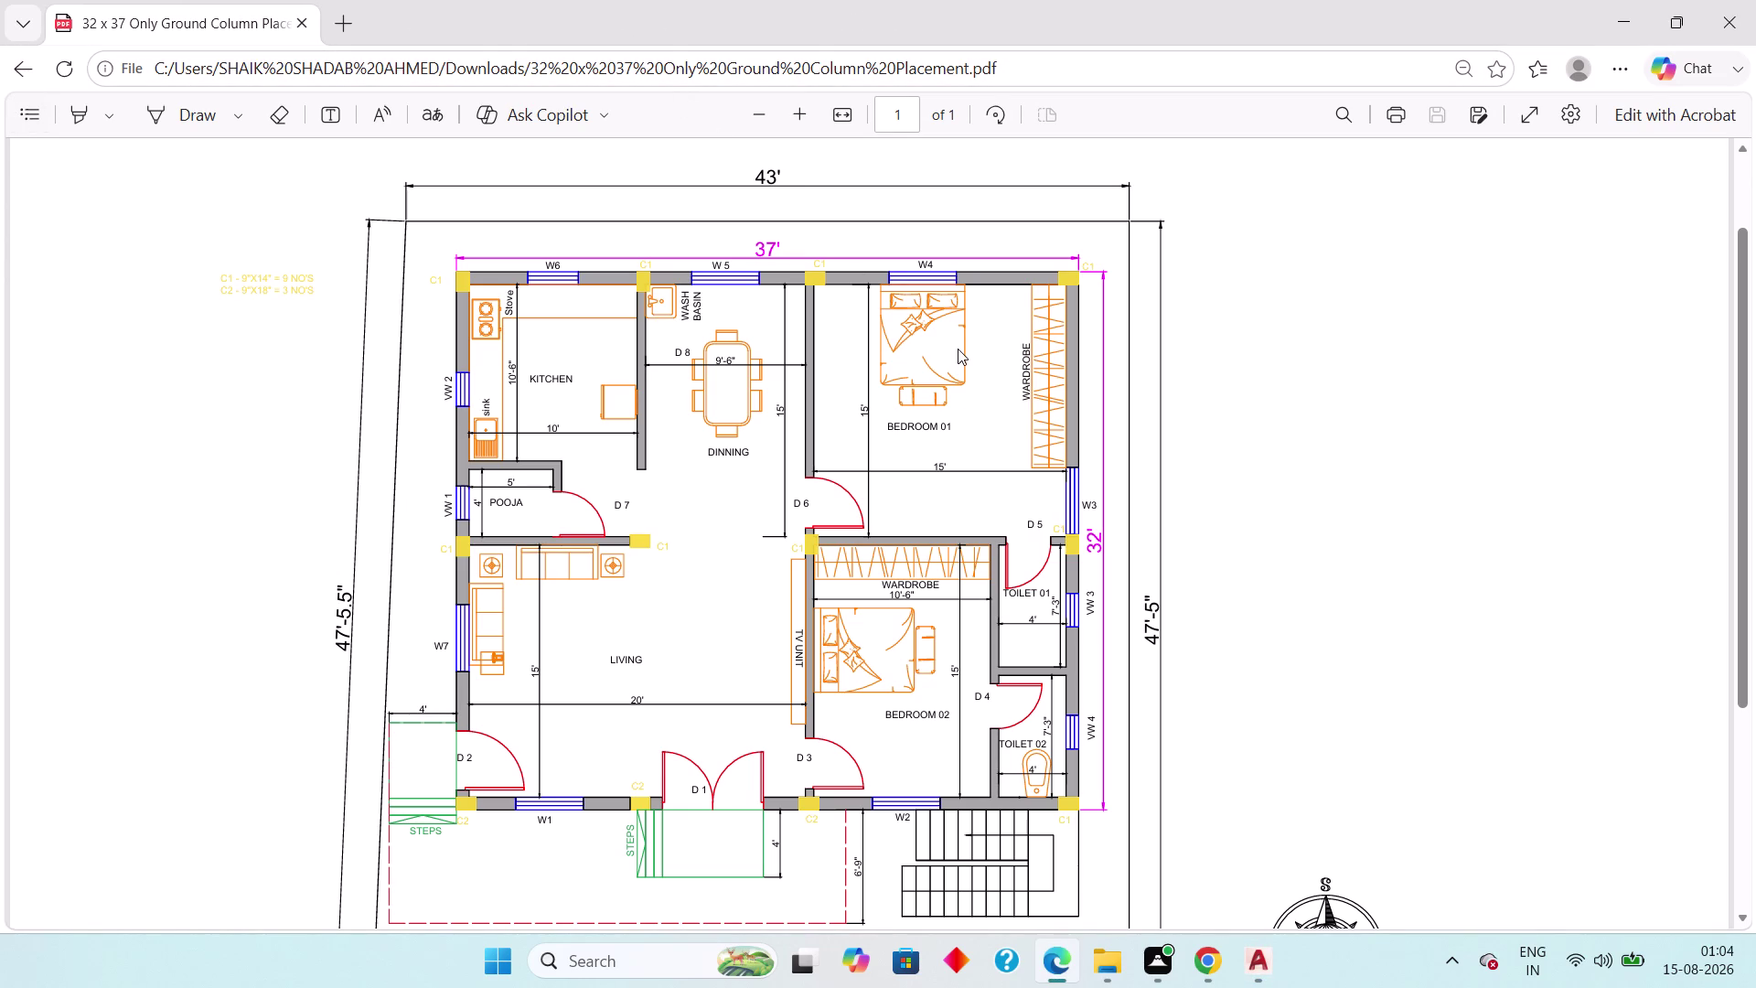
key(alt+Tab)
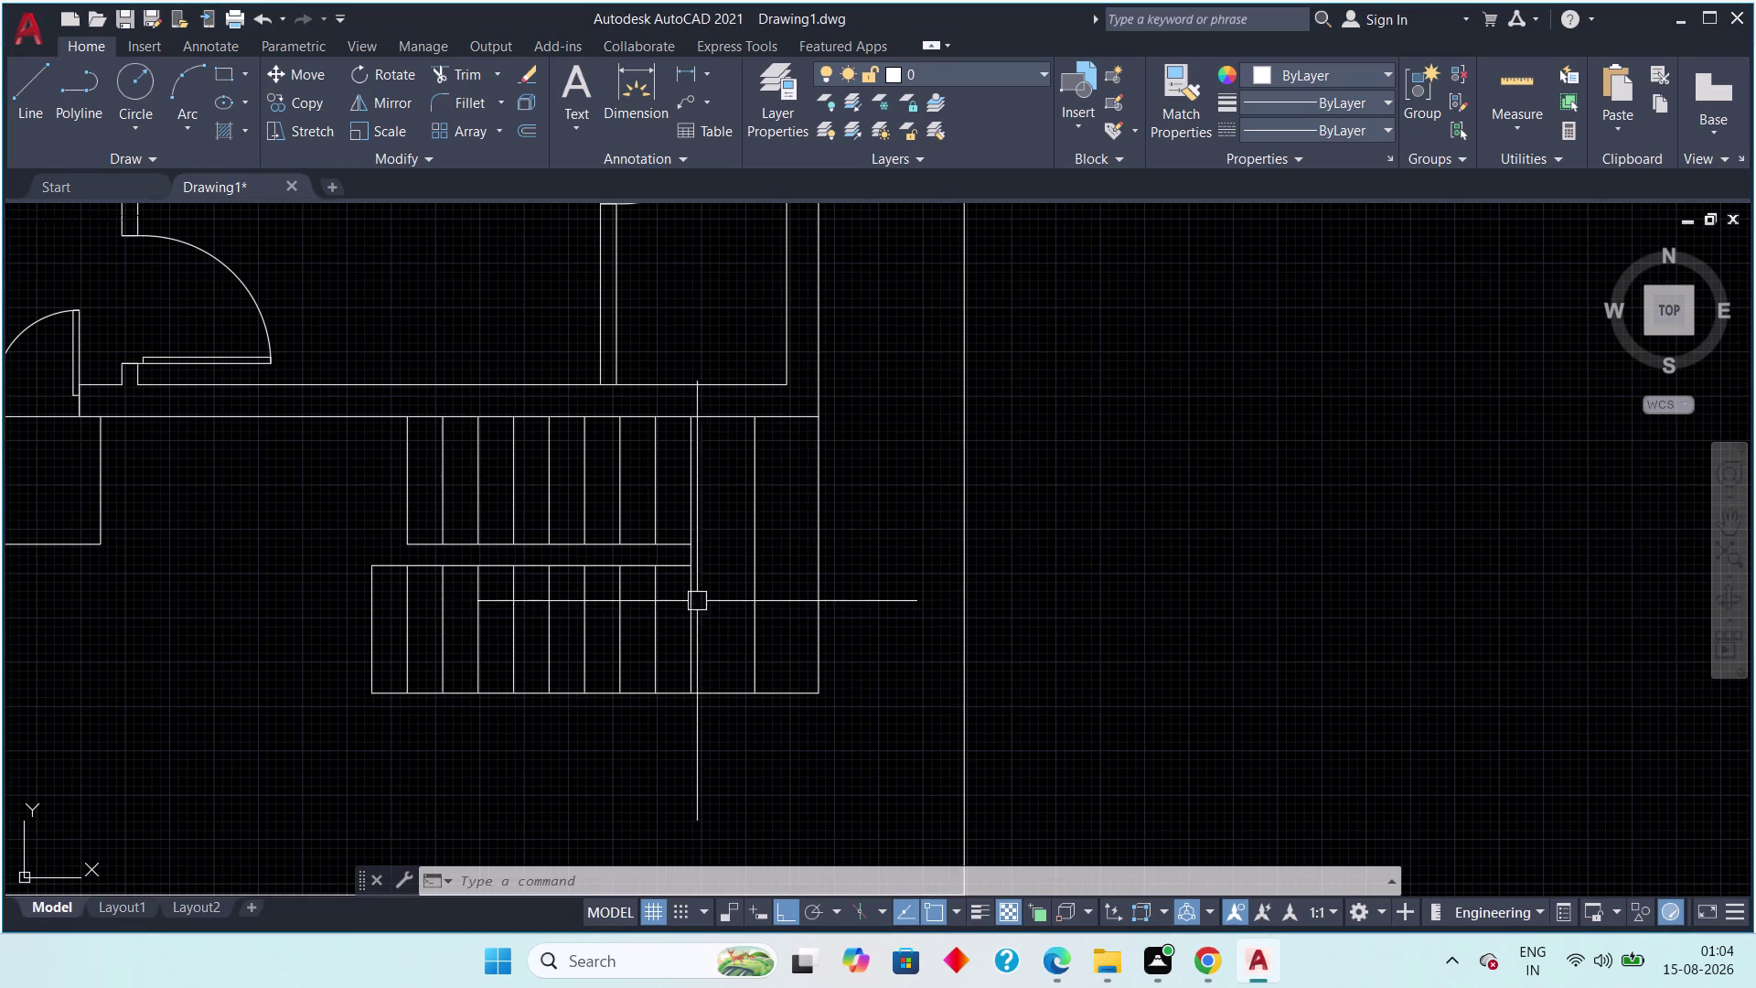
Draw a mid-line across the lower stair flight and another across the upper flight.
click(27, 89)
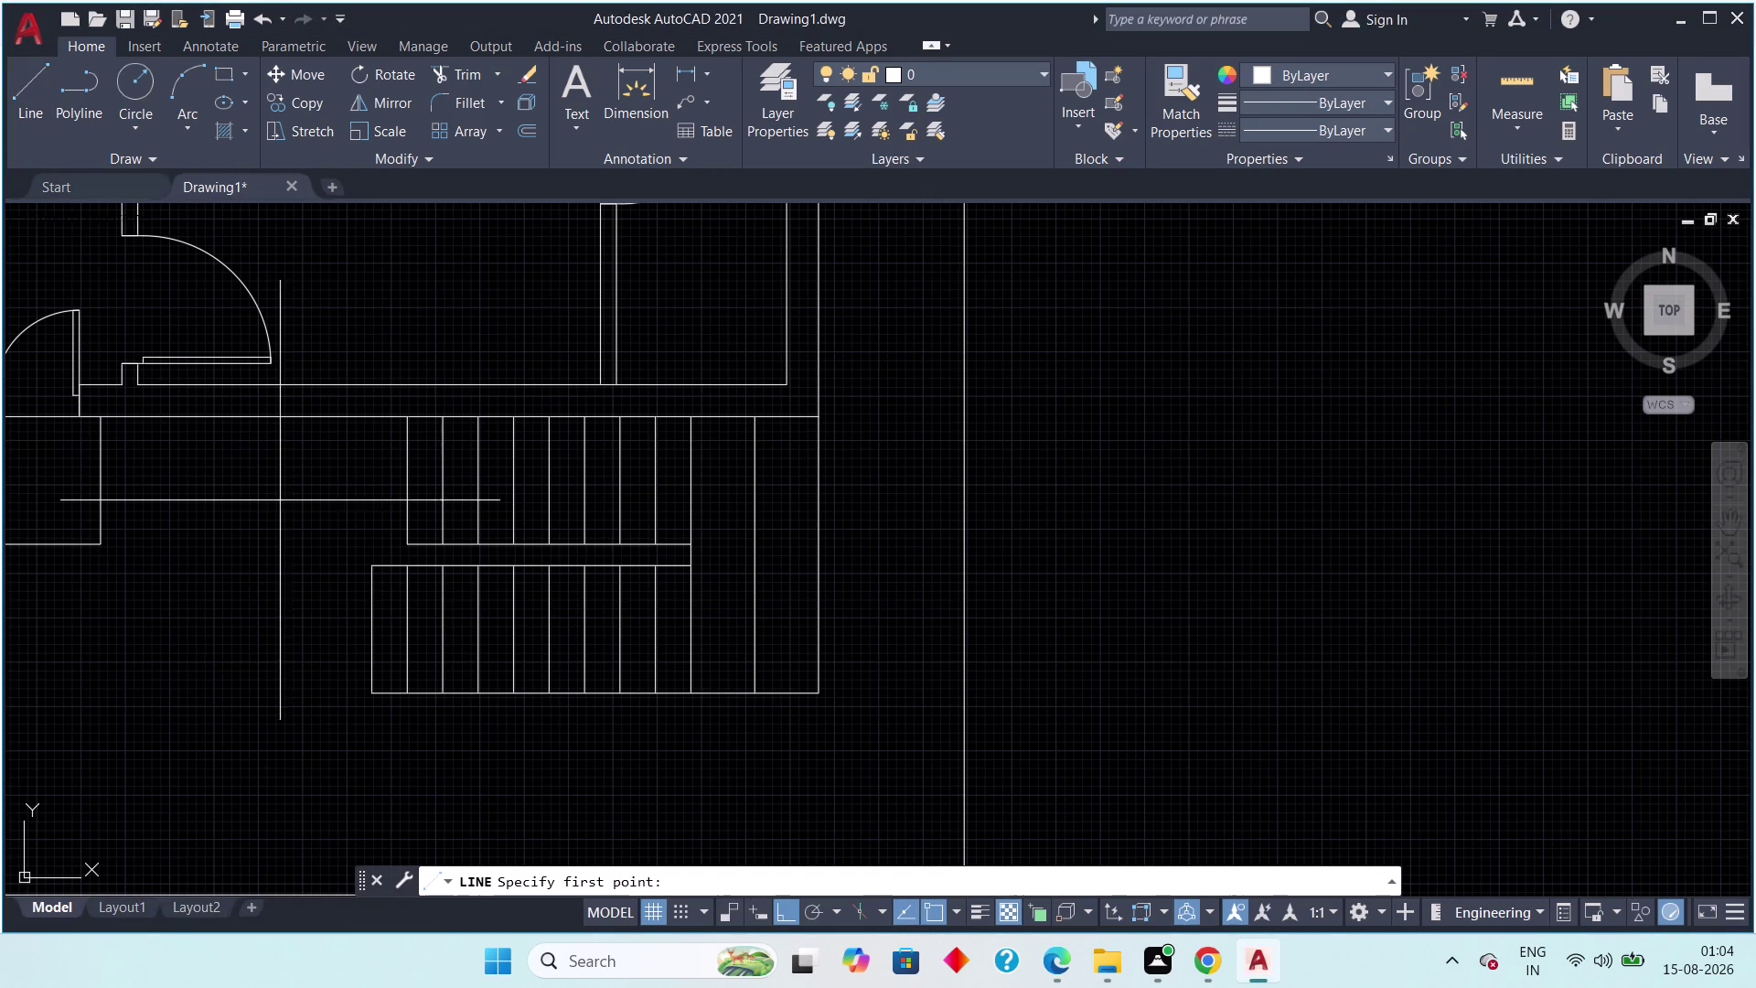
click(375, 629)
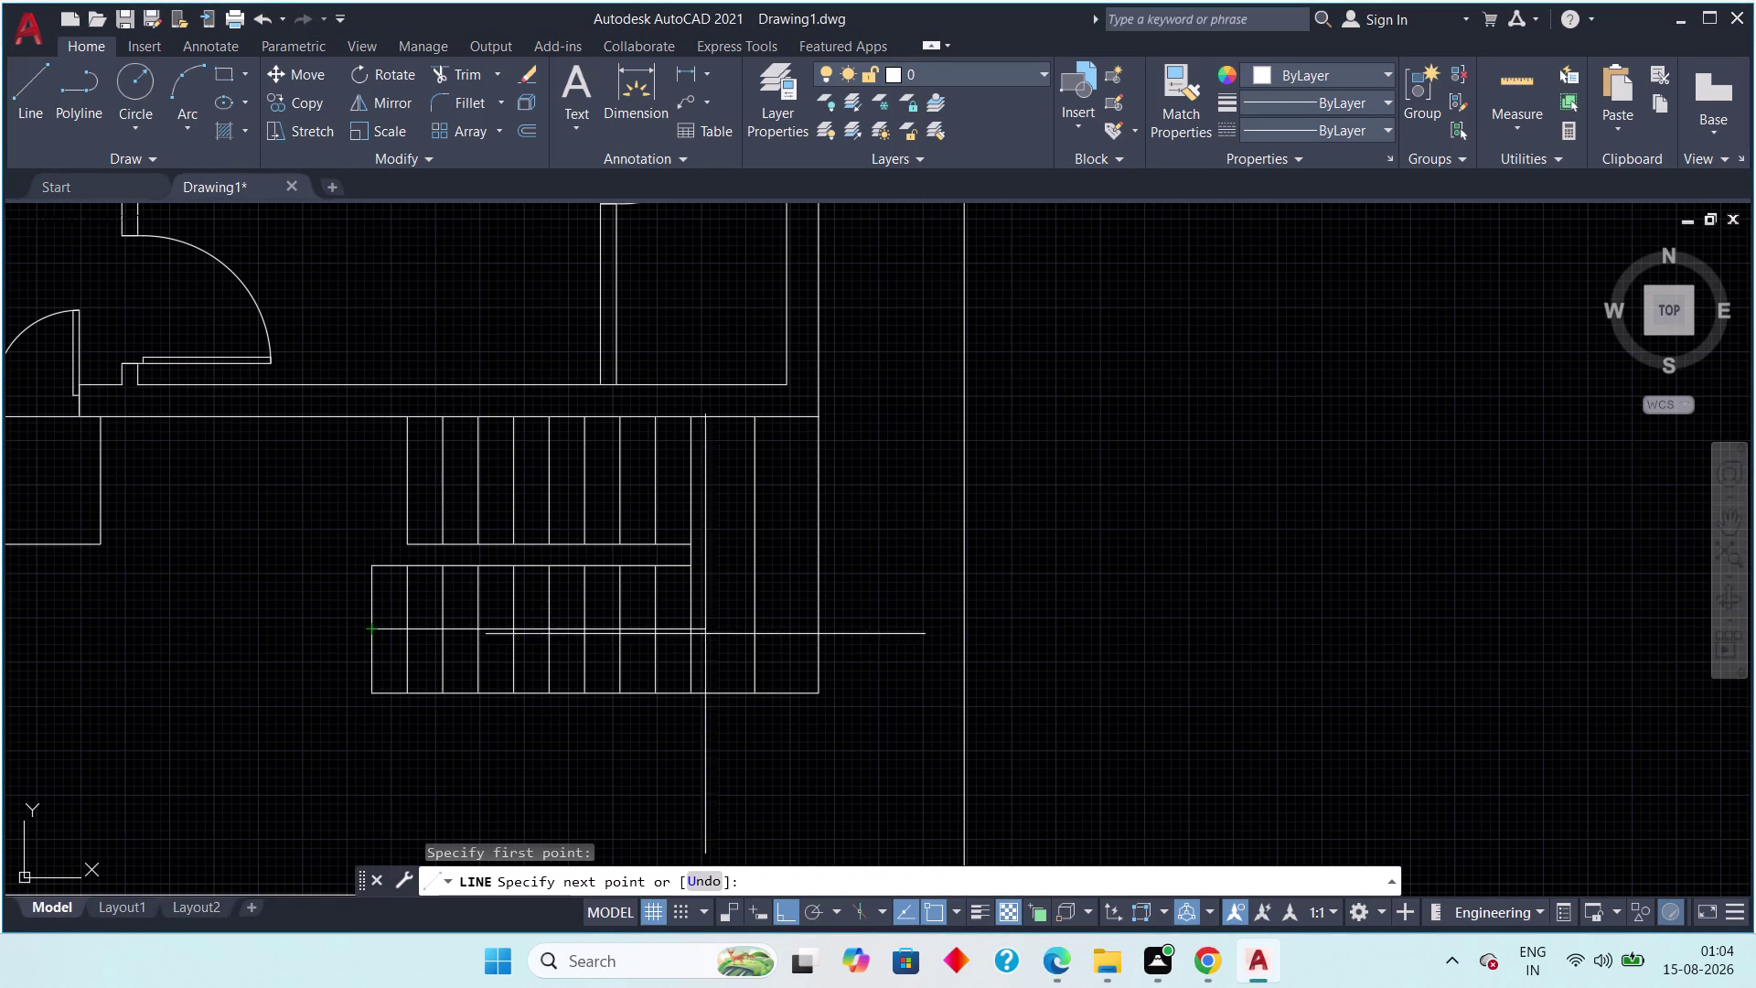
click(763, 623)
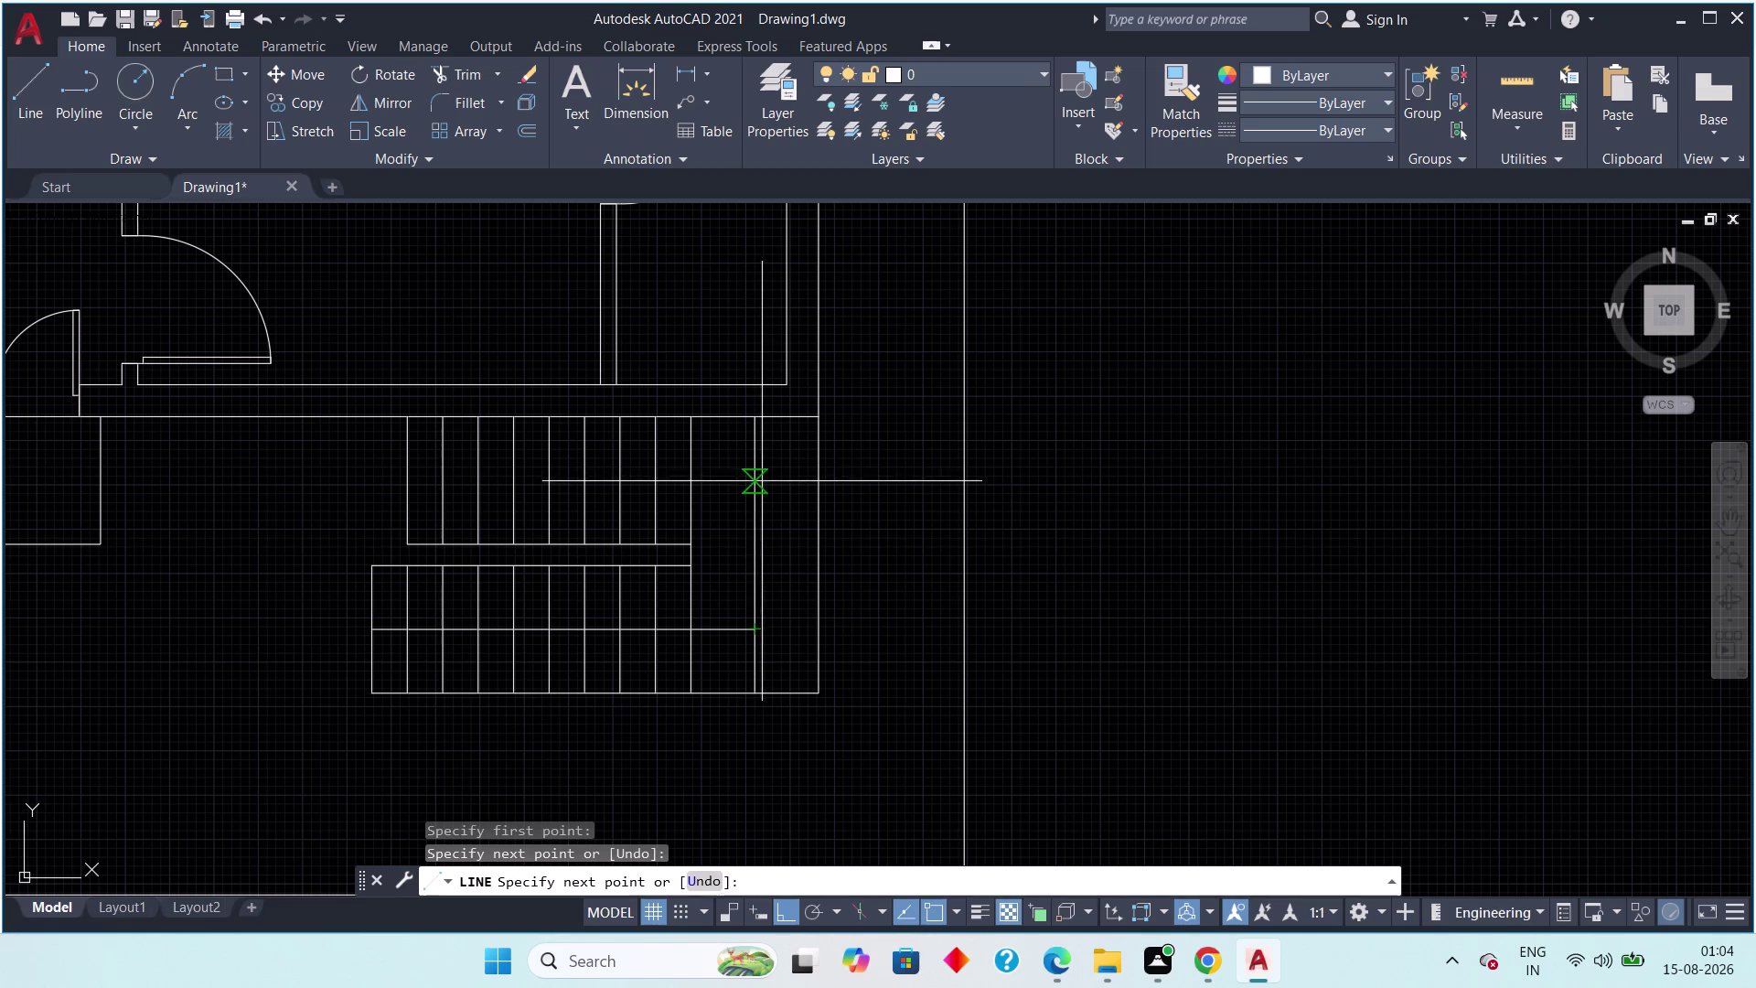
key(Escape)
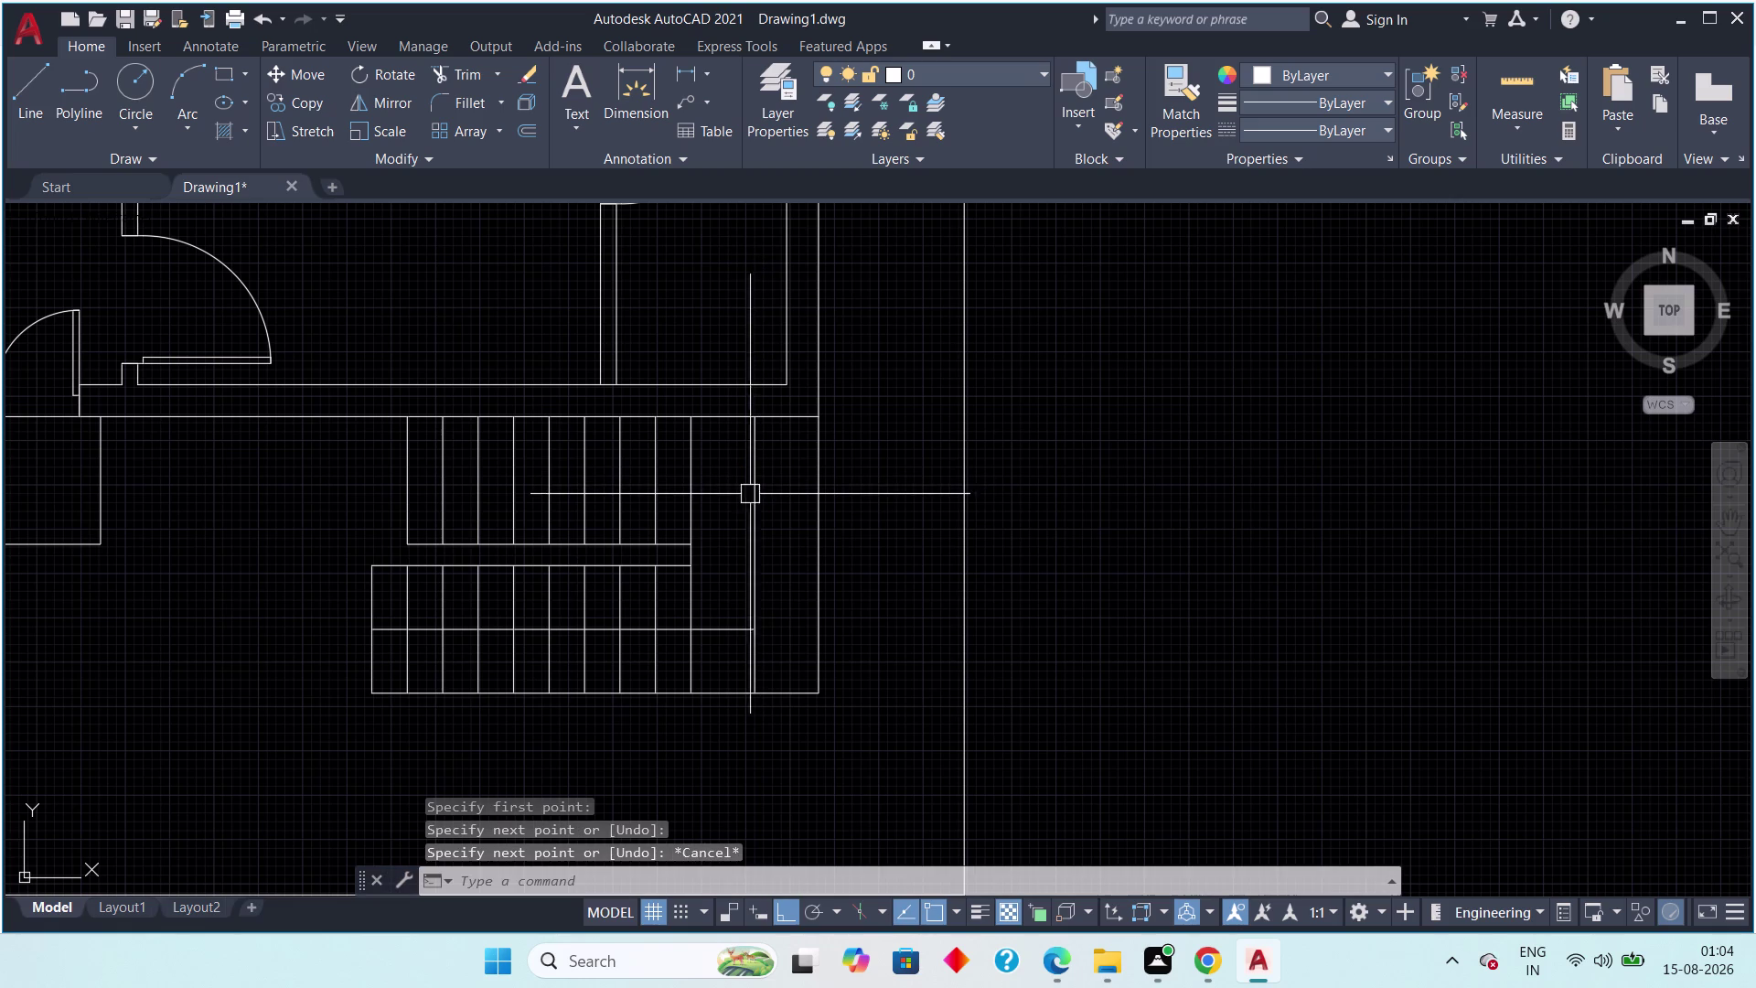
key(space)
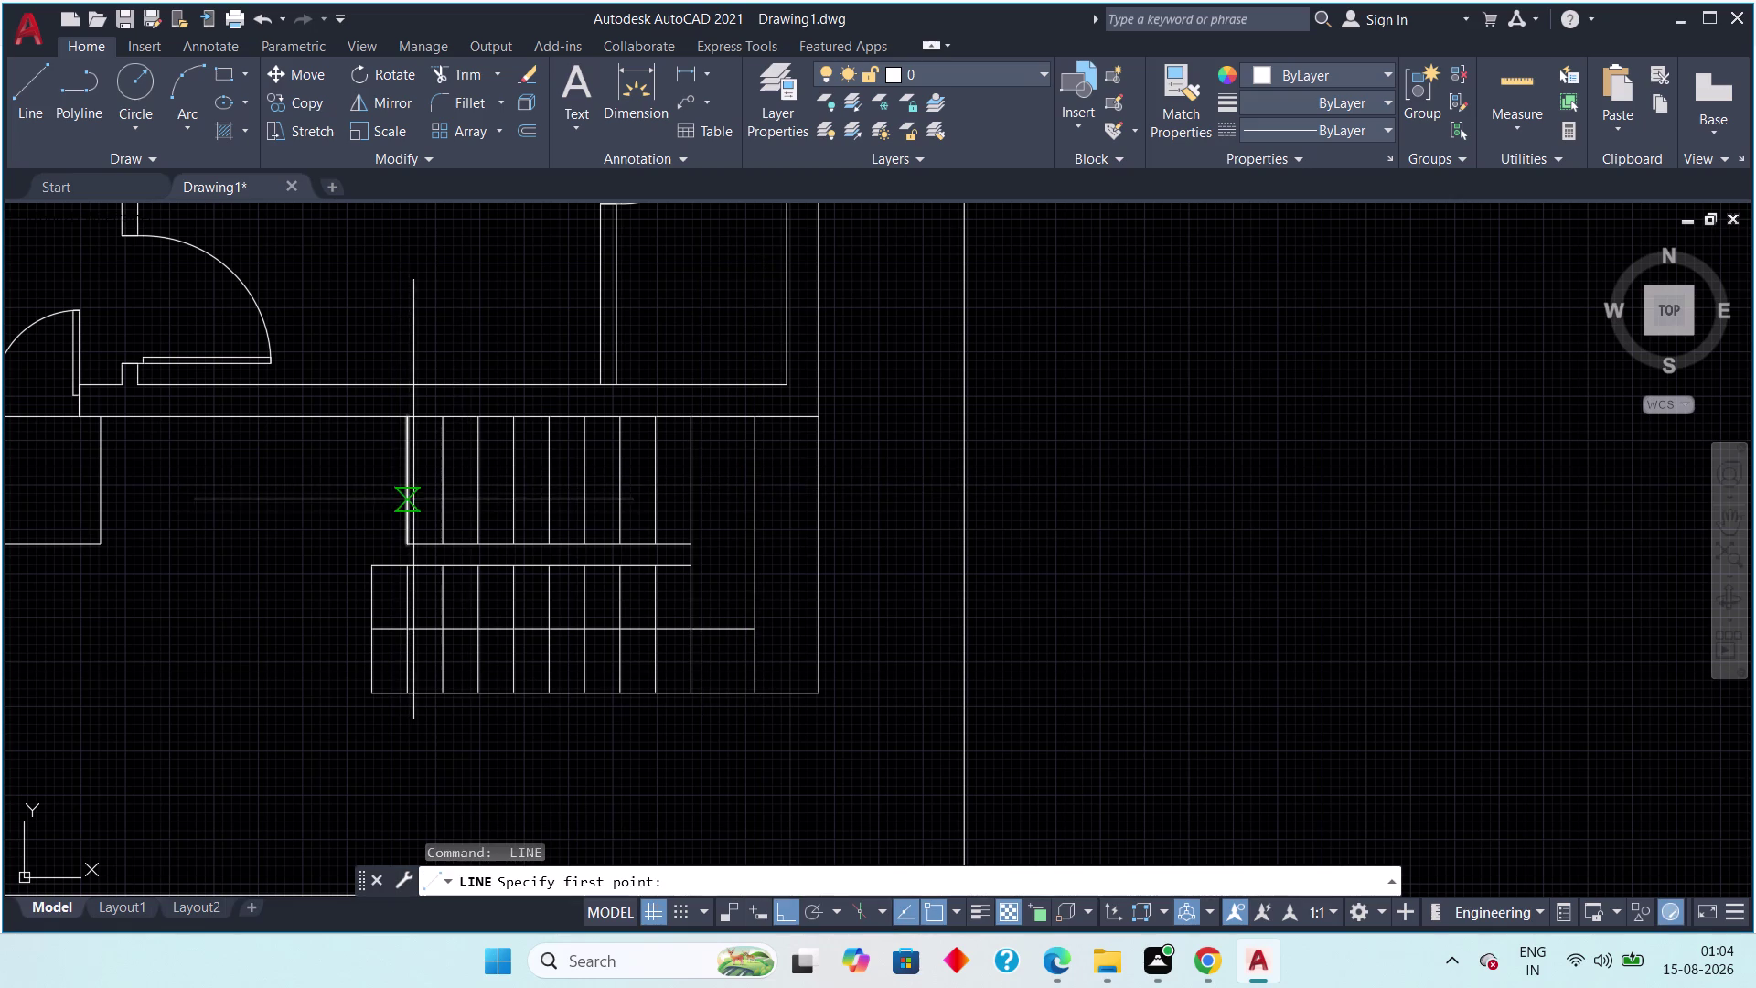
click(404, 485)
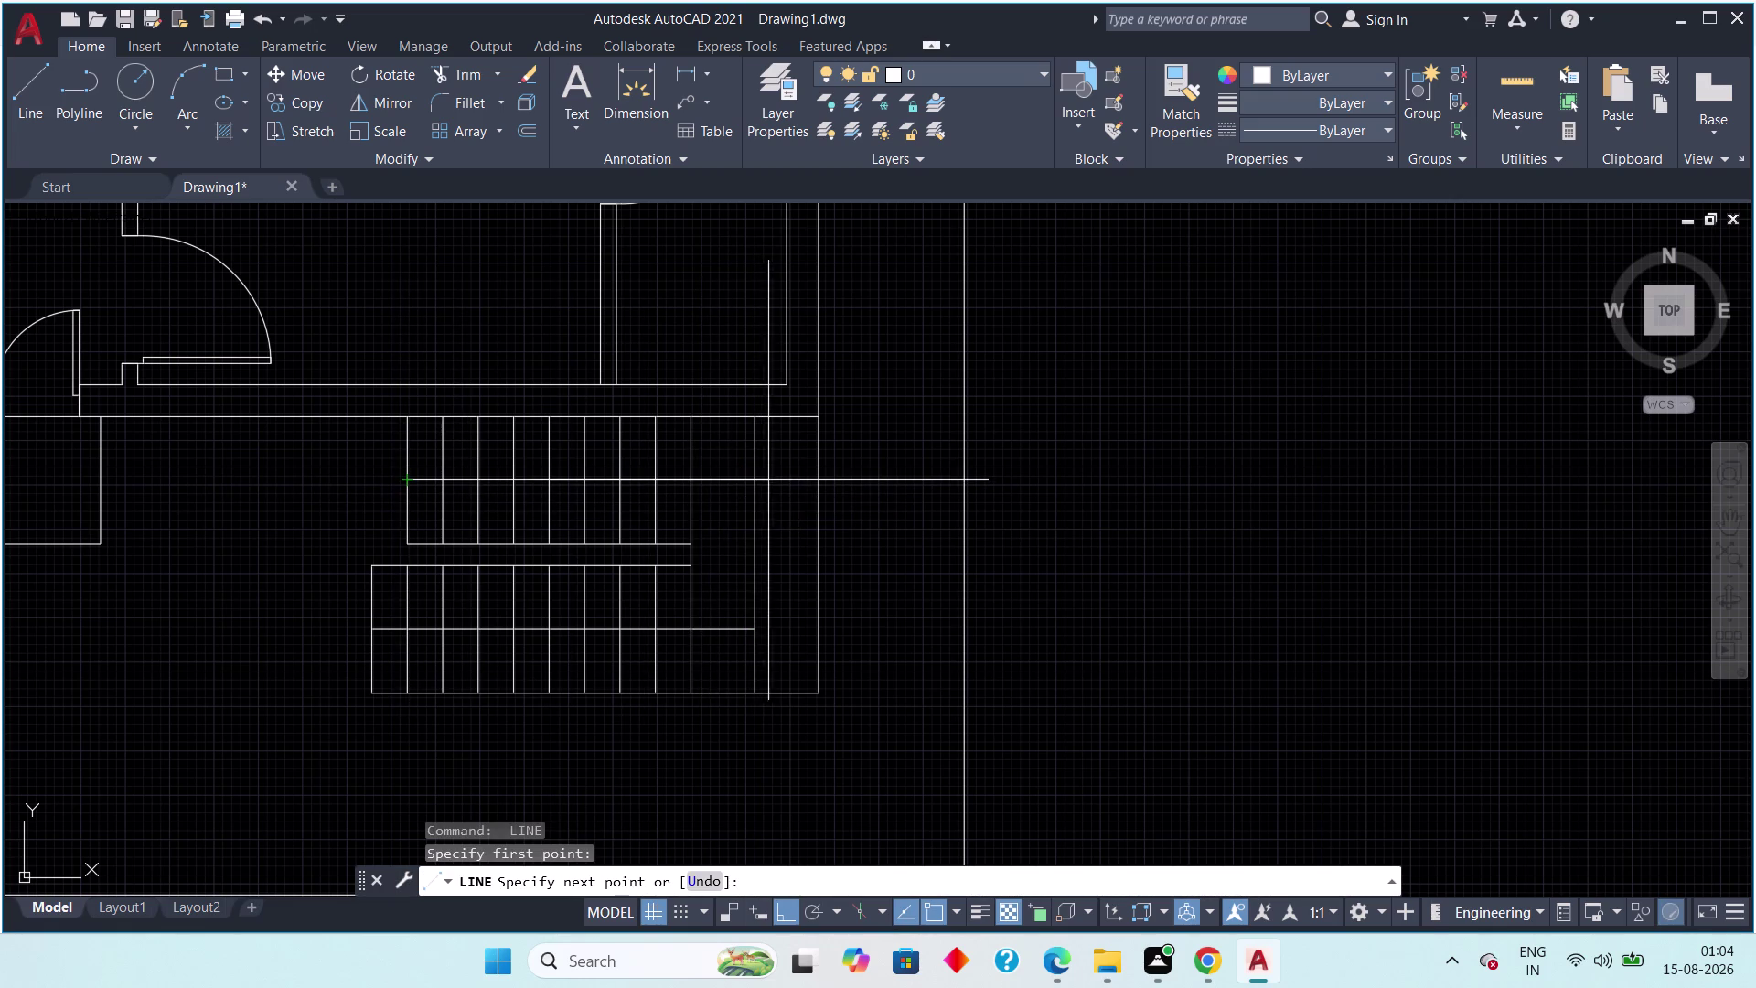
click(745, 479)
key(Escape)
key(Escape)
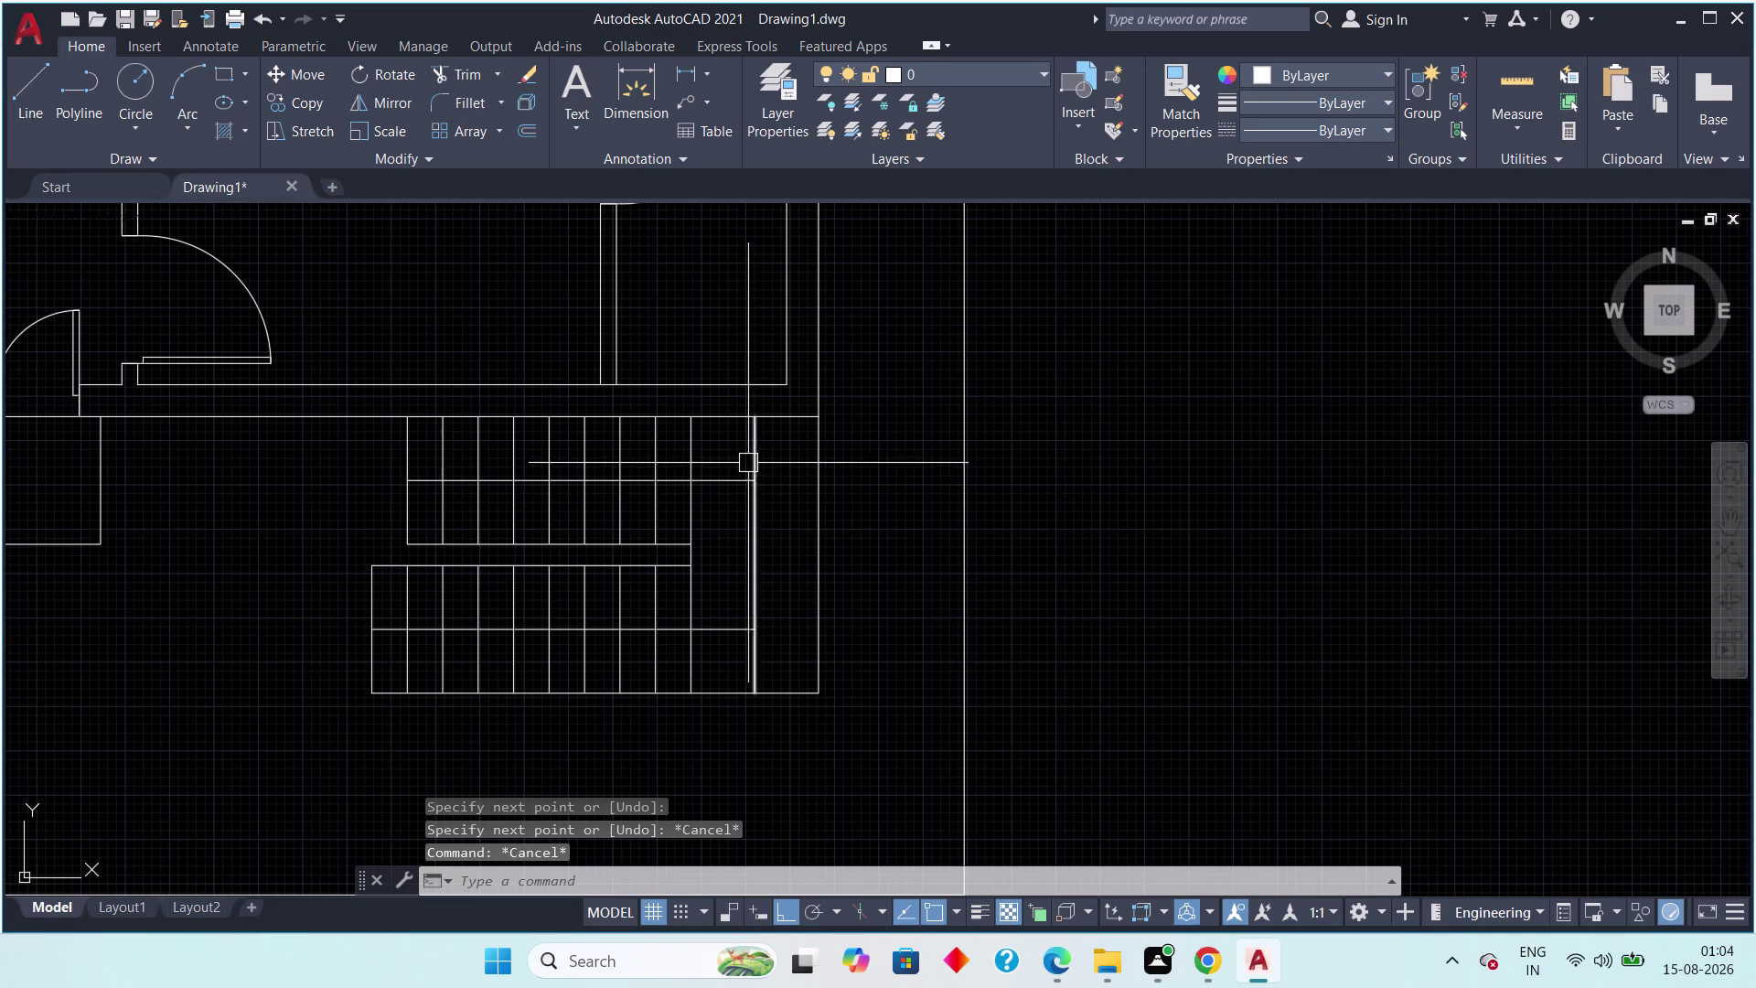
Erase the stray line and grip-stretch the upper mid-line shorter from its left end.
click(754, 459)
key(Delete)
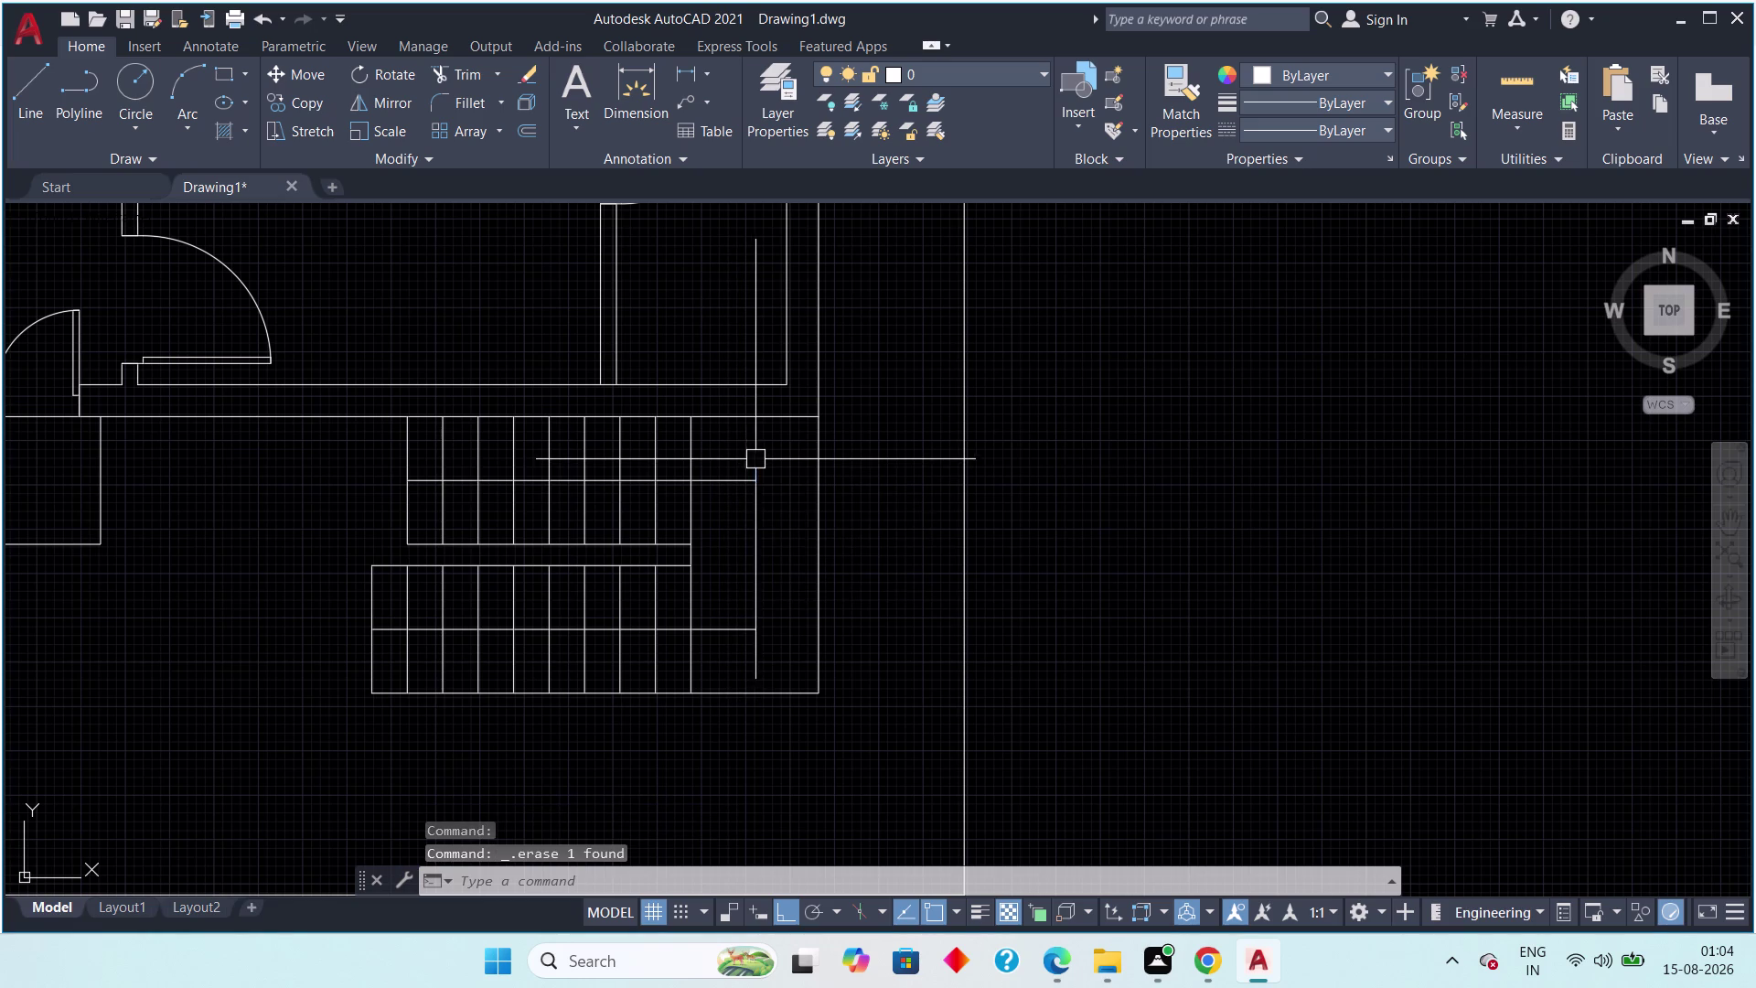
scroll(up, 3)
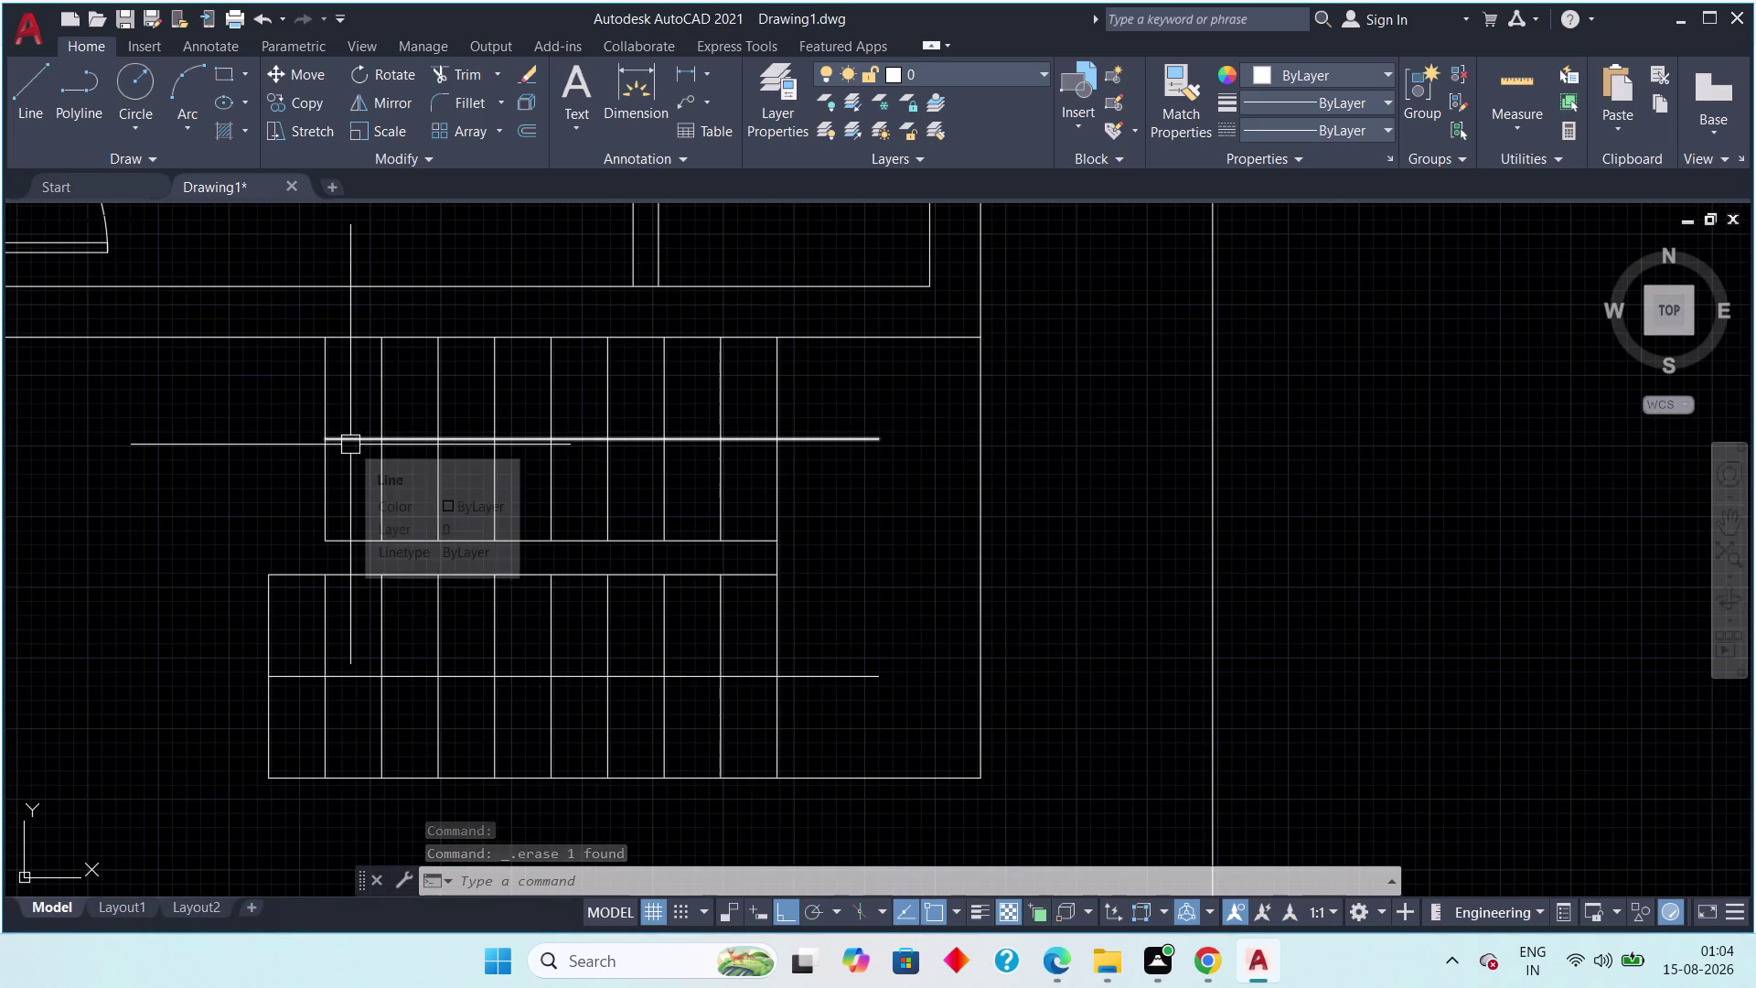
click(350, 445)
click(324, 442)
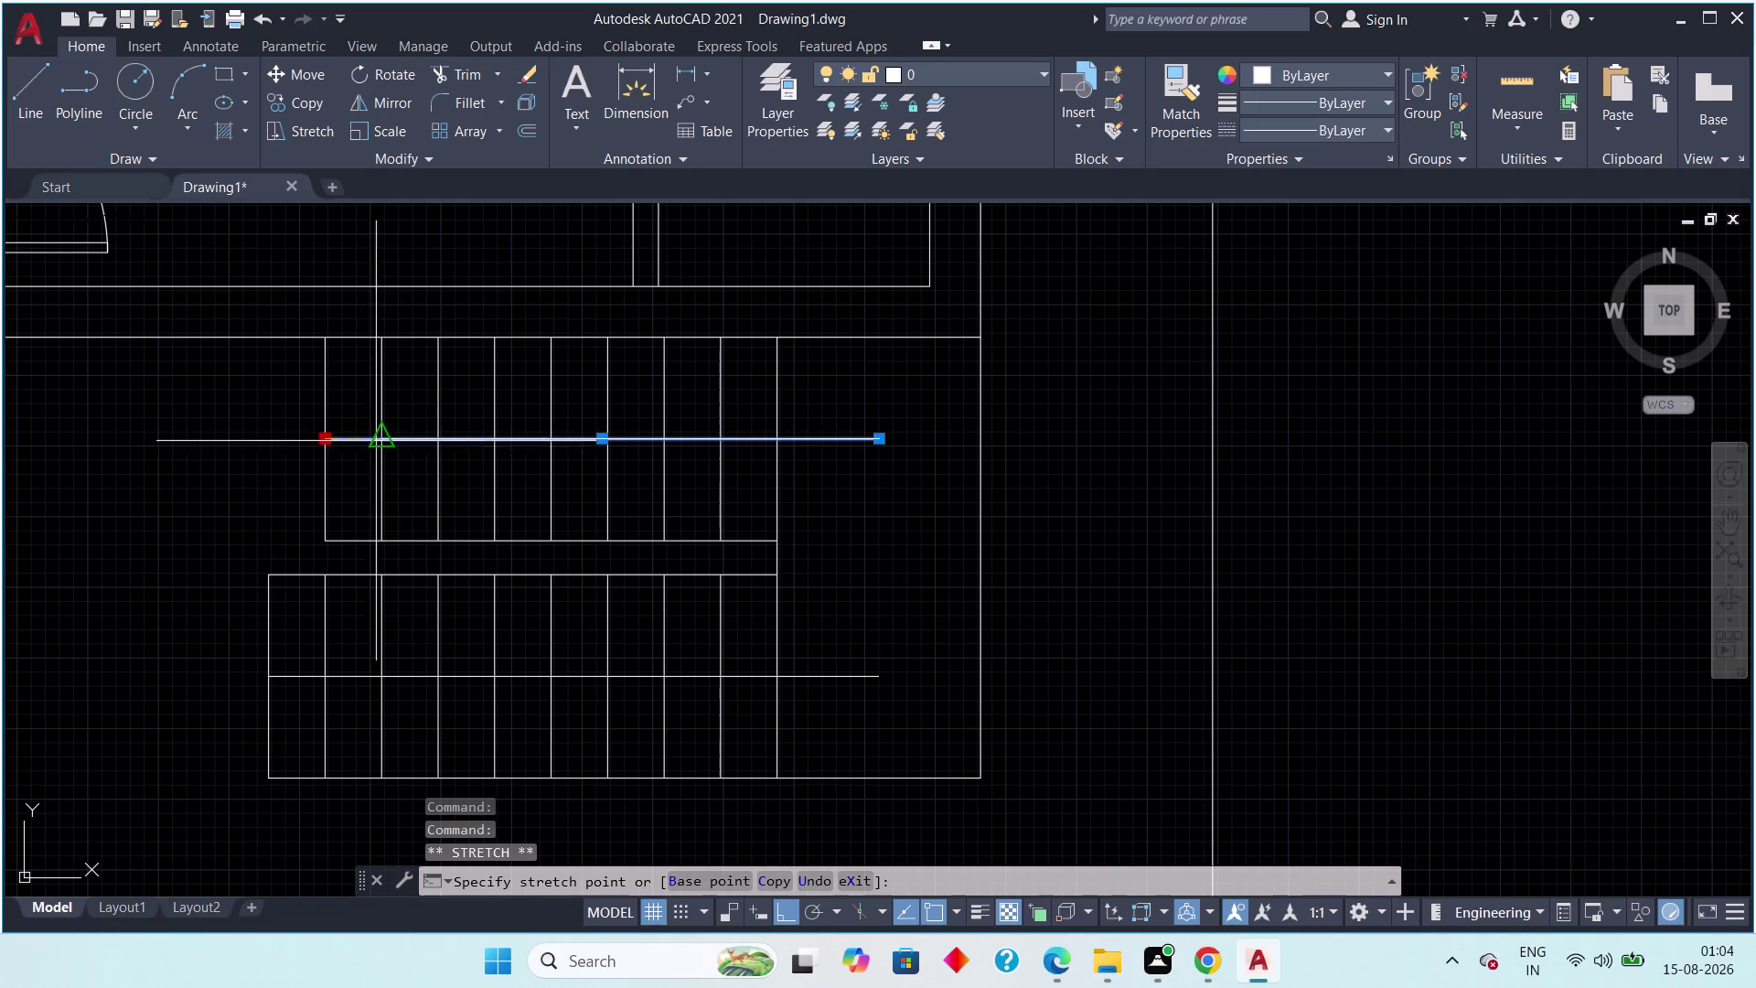
click(493, 432)
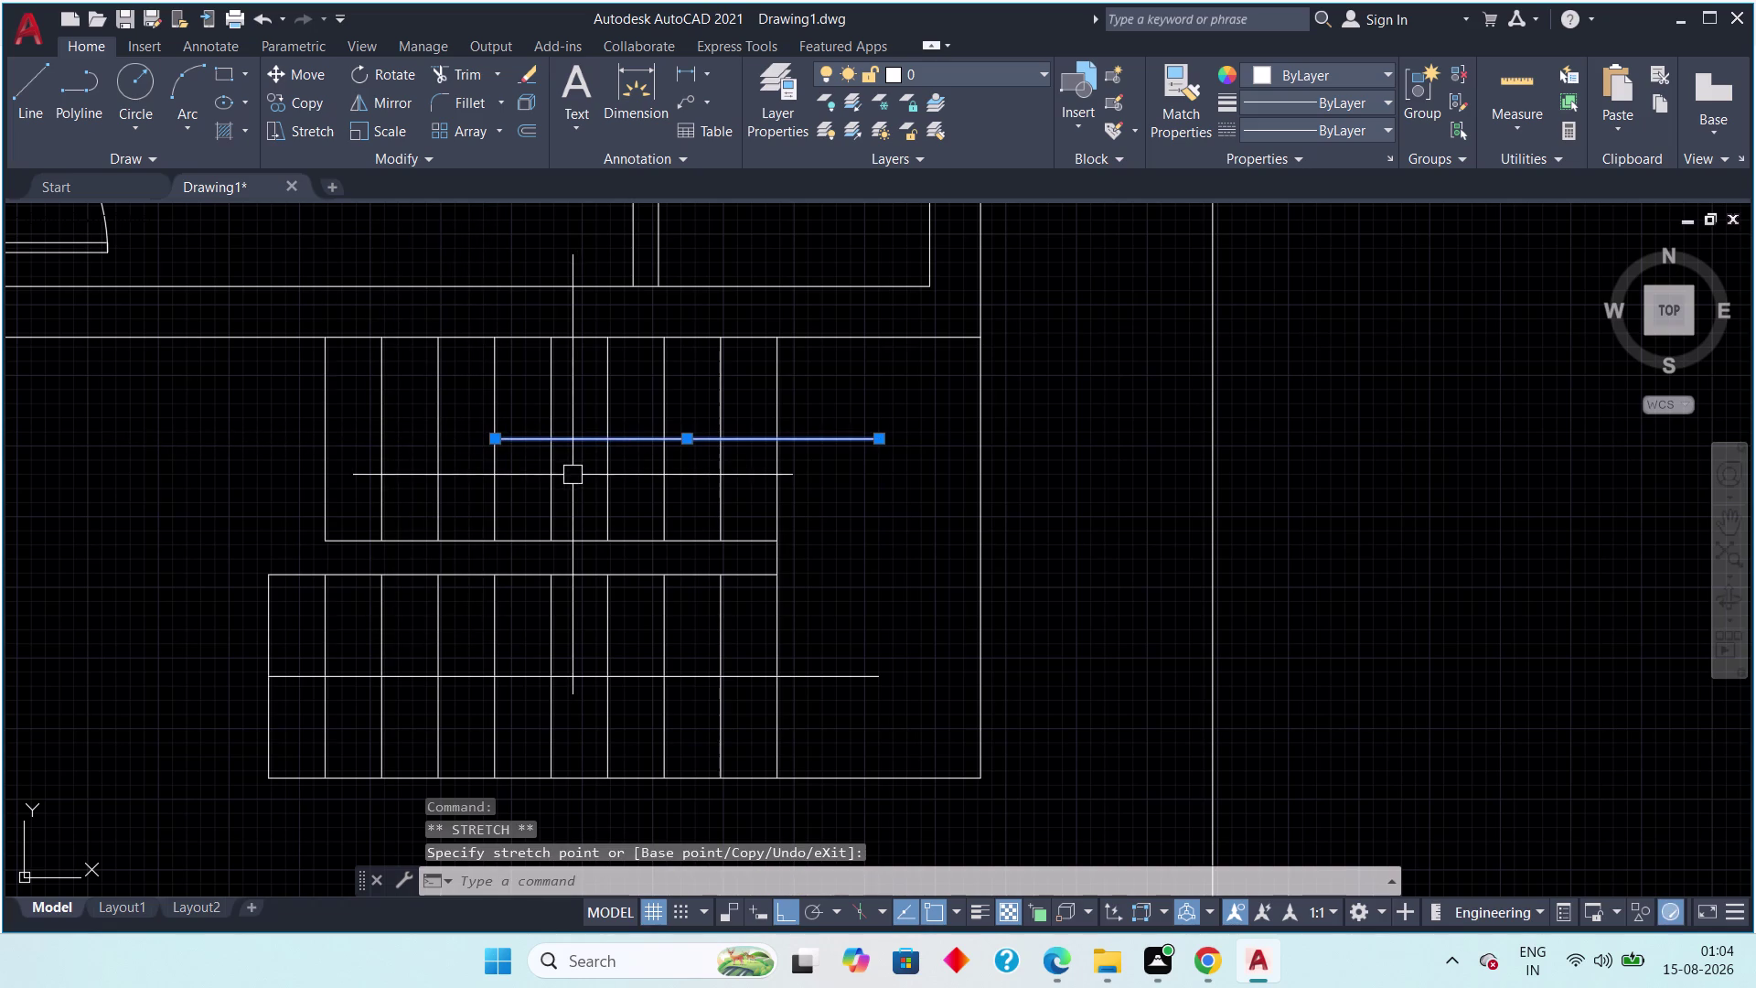
key(Escape)
key(Escape)
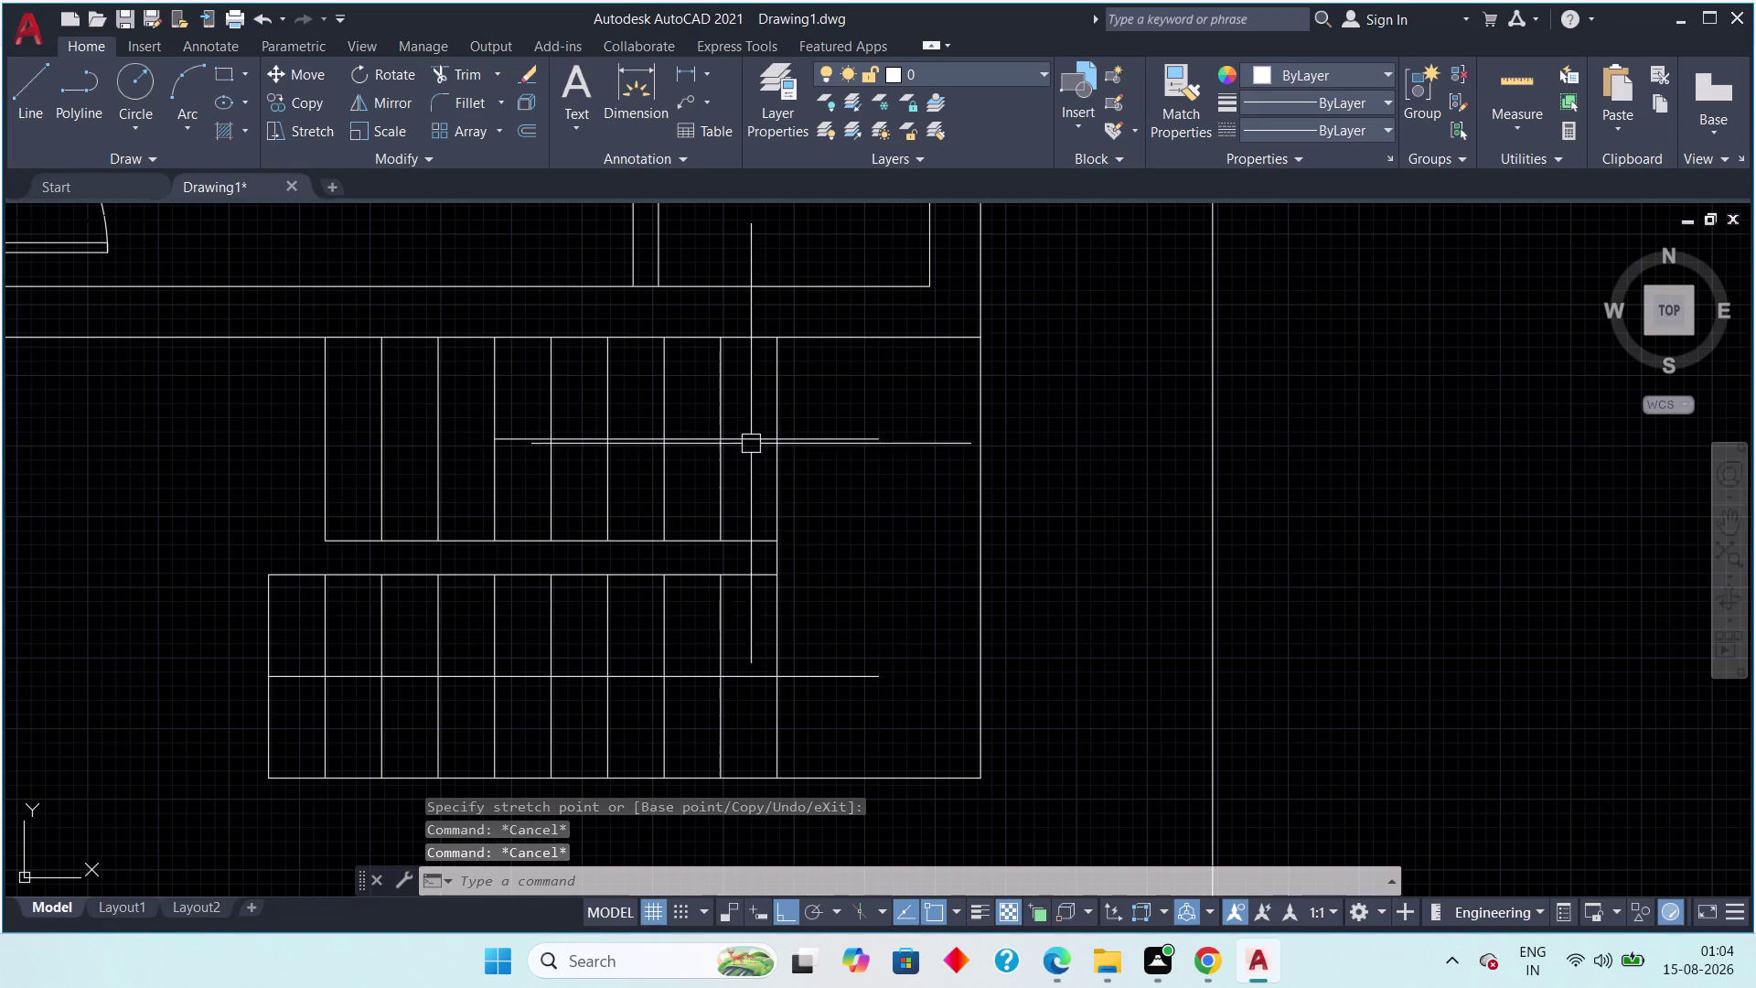
Draw a vertical line joining the right ends of the two mid-lines.
click(41, 119)
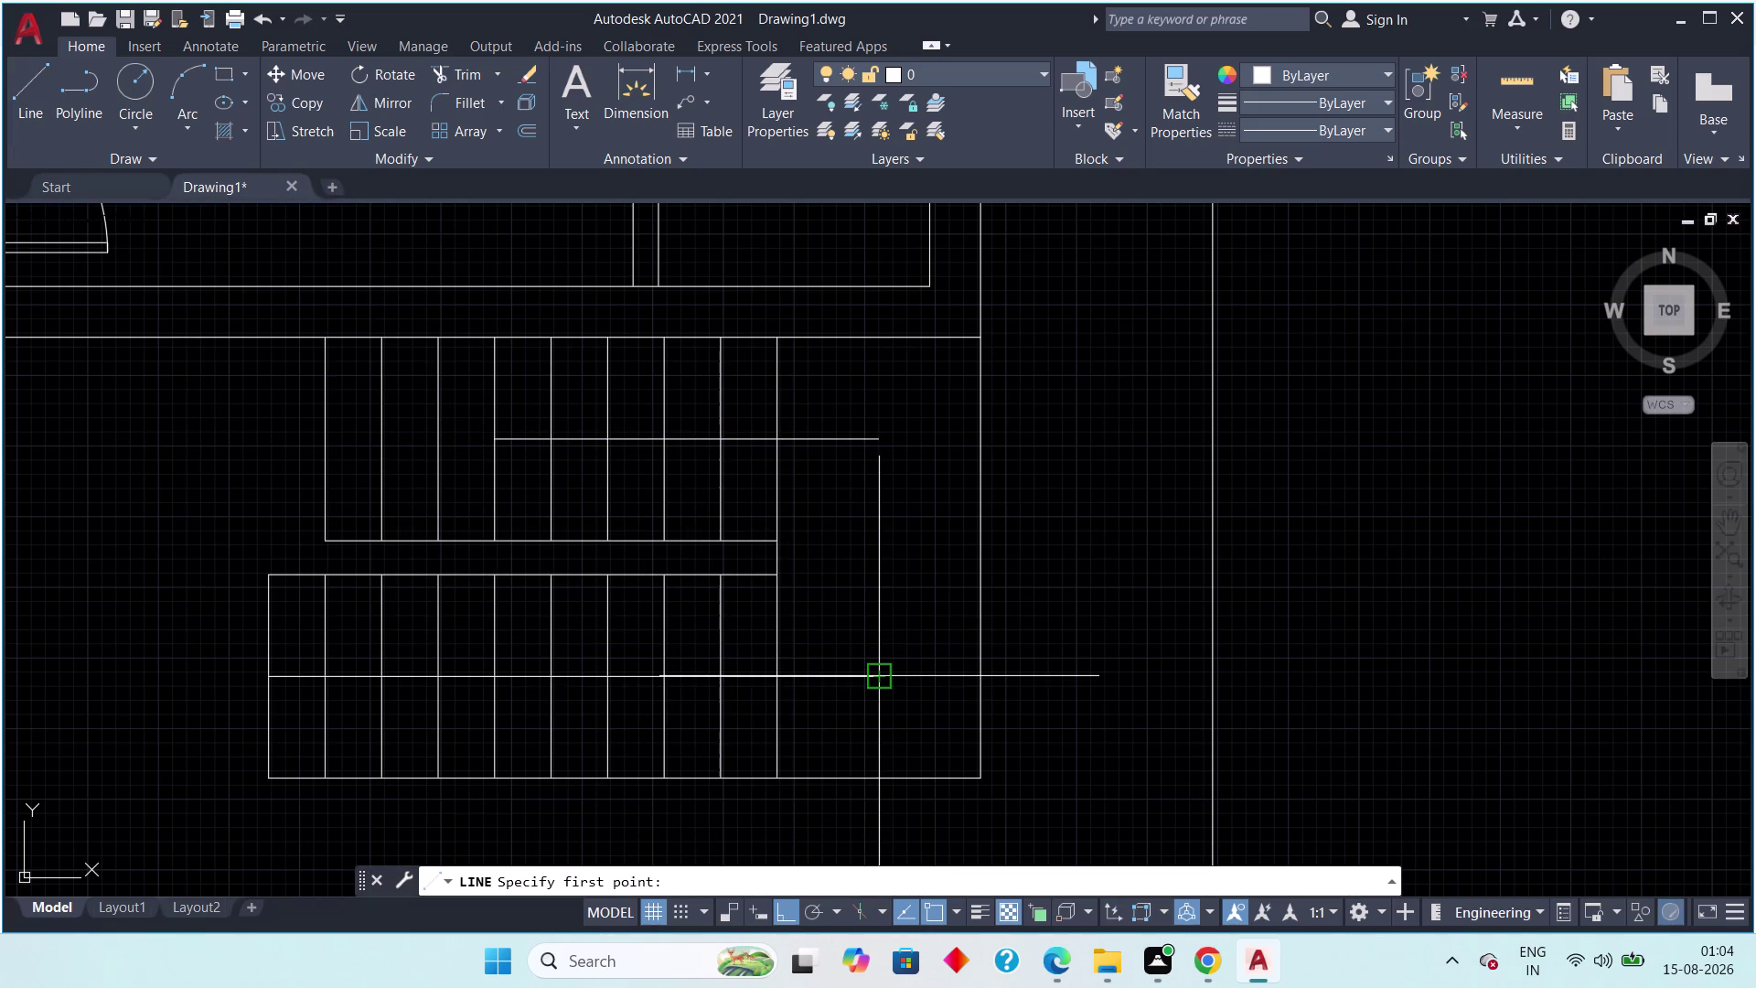
click(876, 672)
click(876, 443)
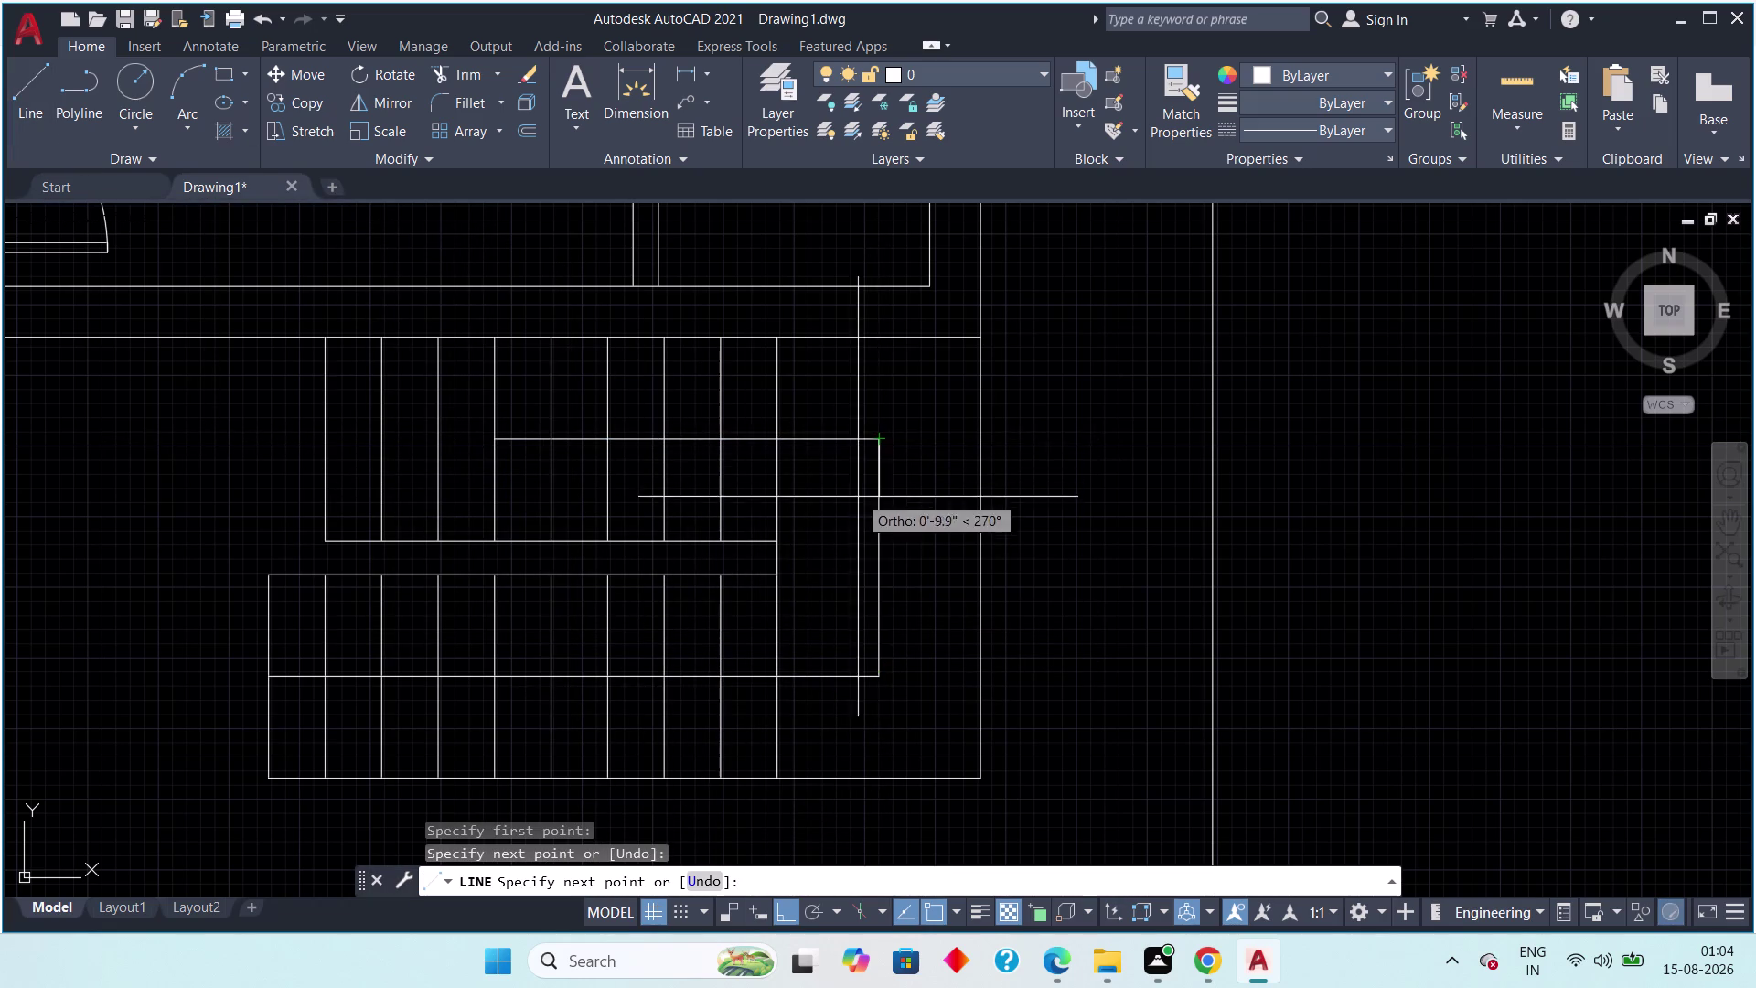
scroll(down, 3)
key(Escape)
key(Escape)
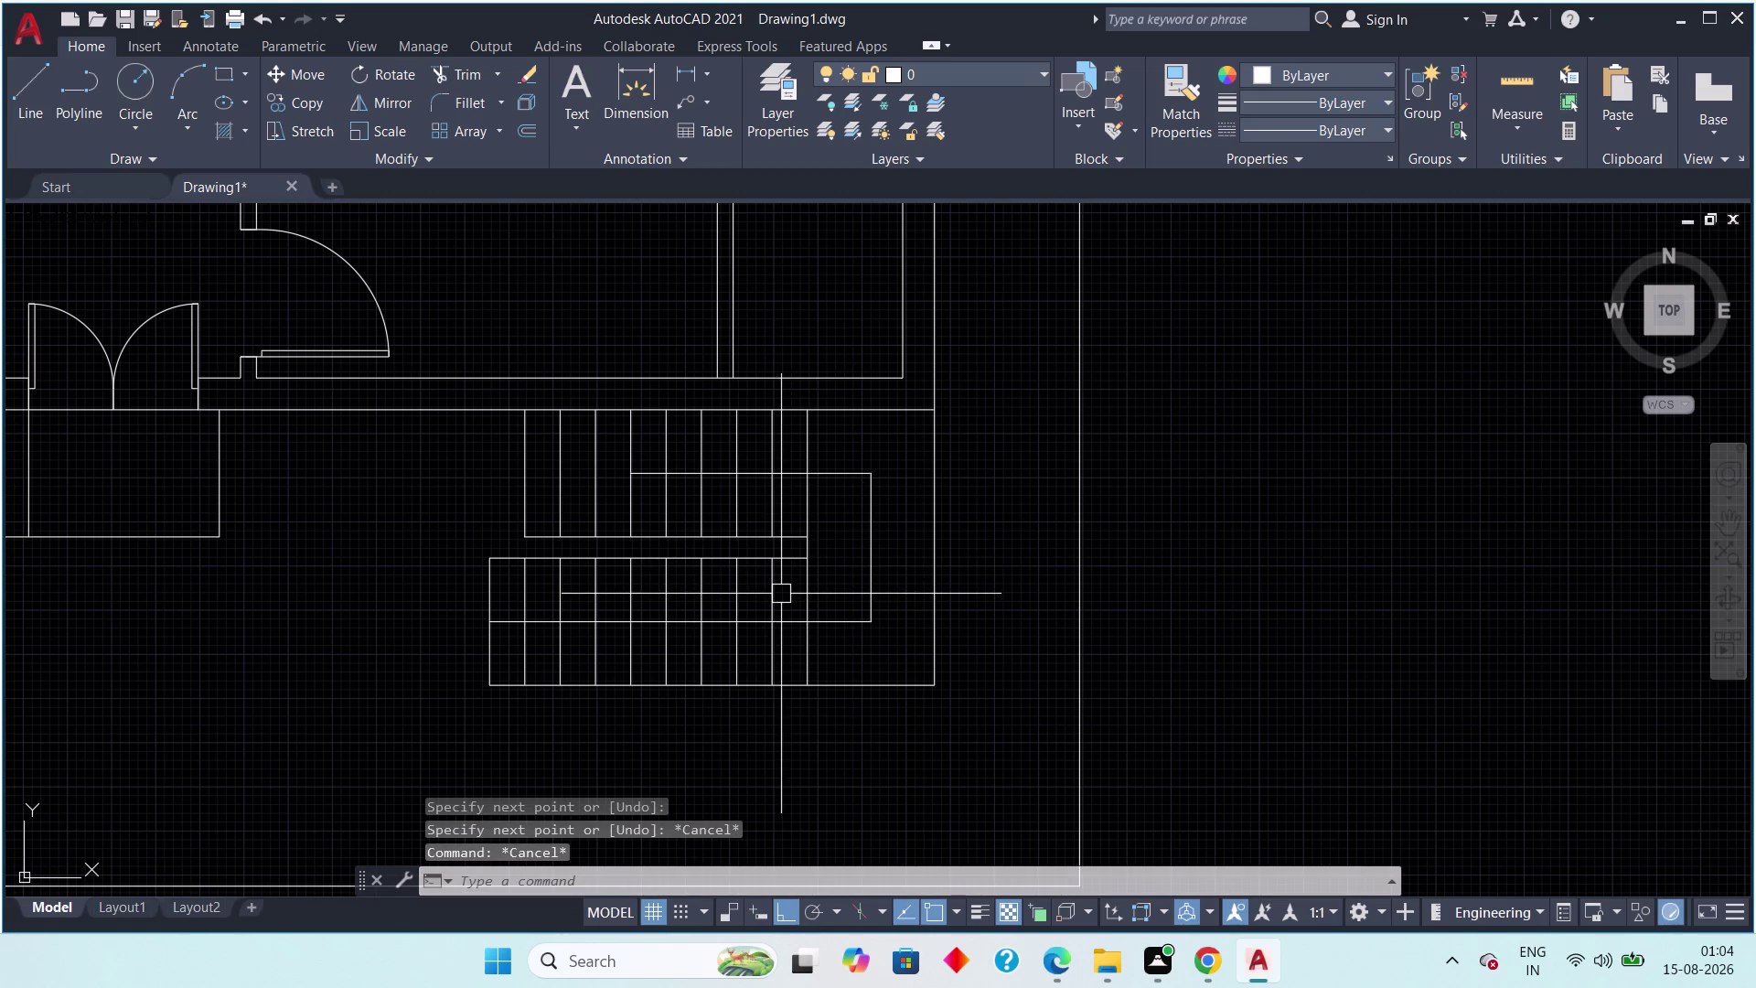